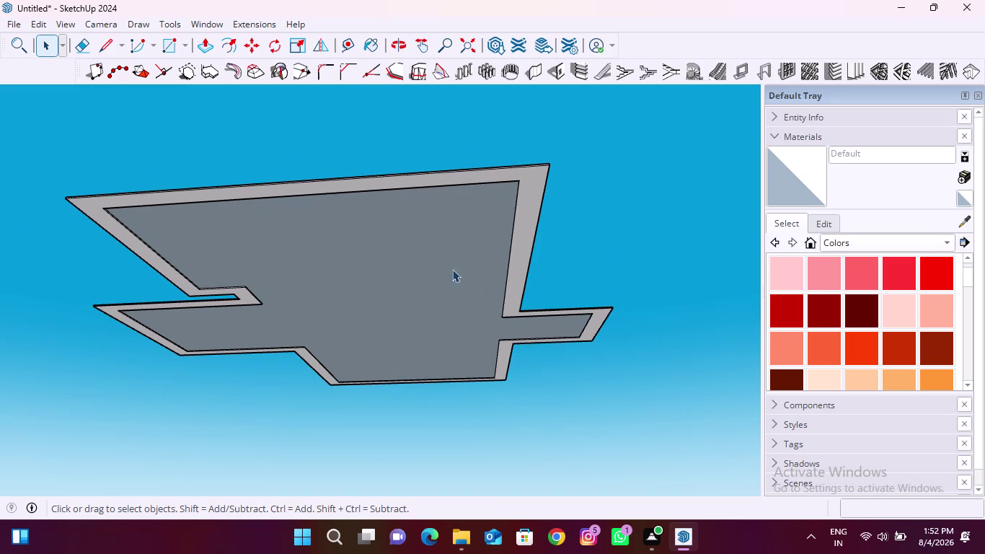
End the Push/Pull and orbit until the walled slab's top is seen from above.
middle_drag(443, 254, 465, 279)
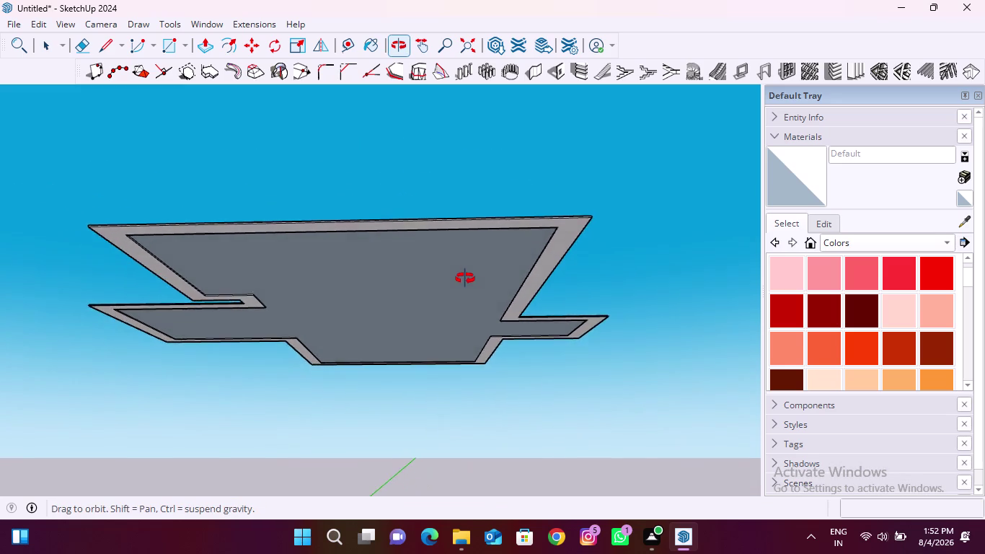
middle_drag(465, 279, 444, 422)
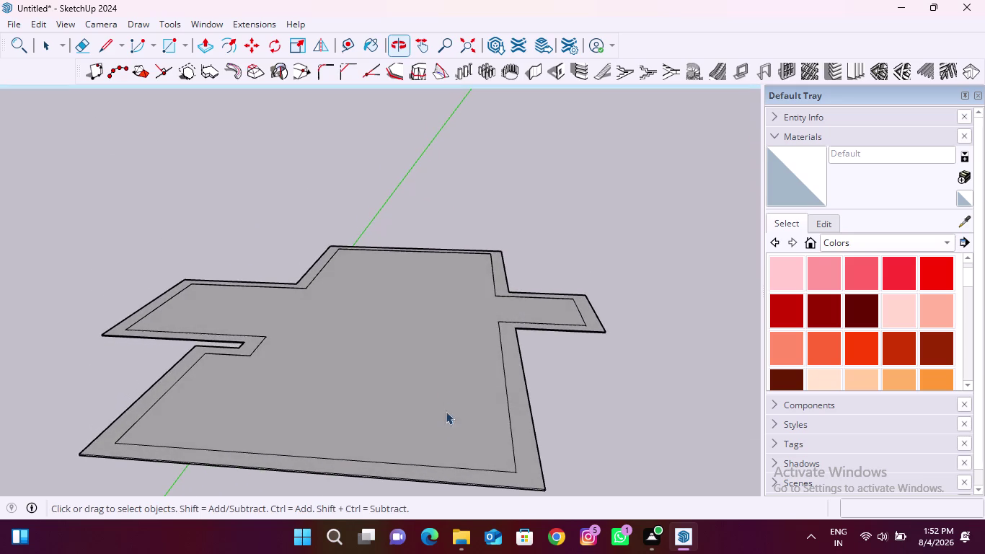
scroll(down, 3)
scroll(up, 3)
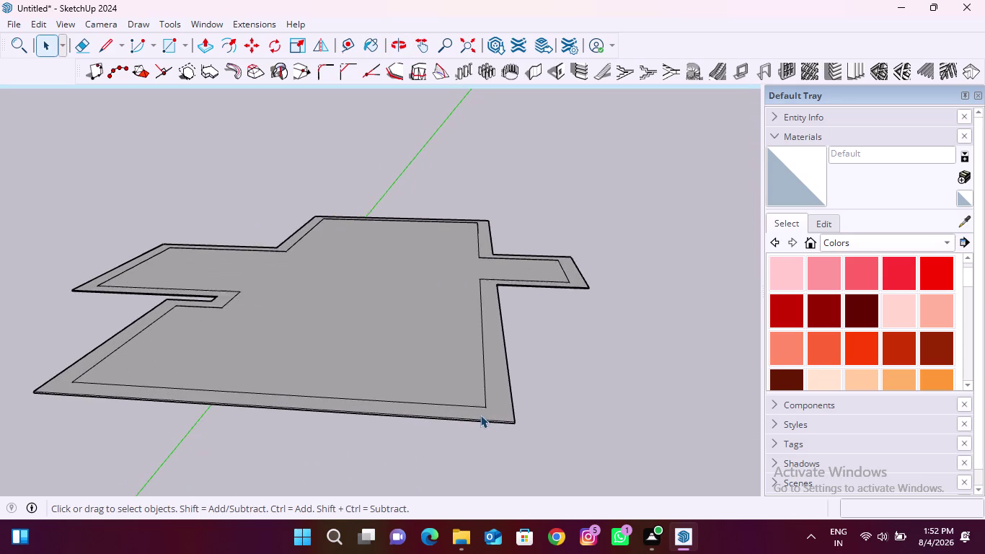
scroll(up, 3)
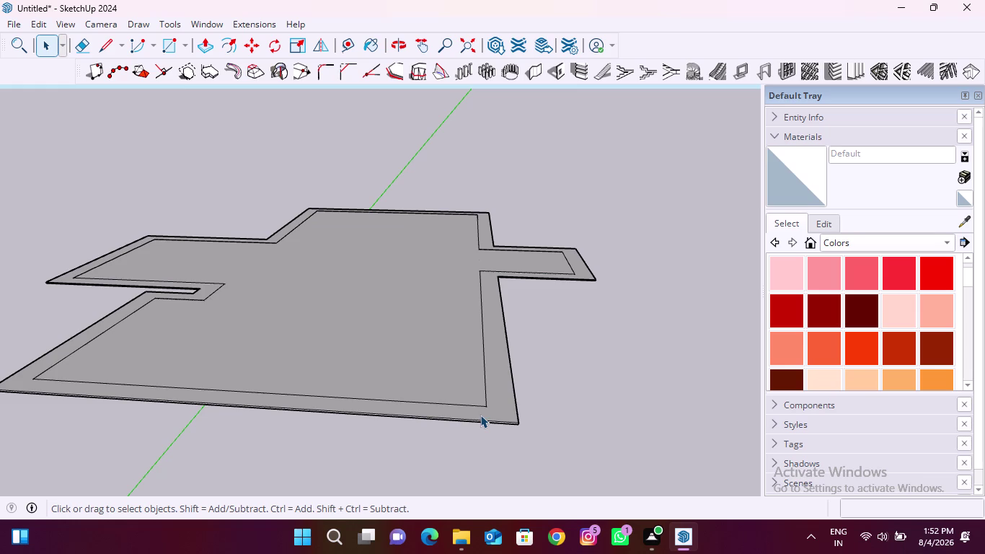
Check the slab from below and above, then delete its inner floor face.
middle_drag(475, 437, 493, 336)
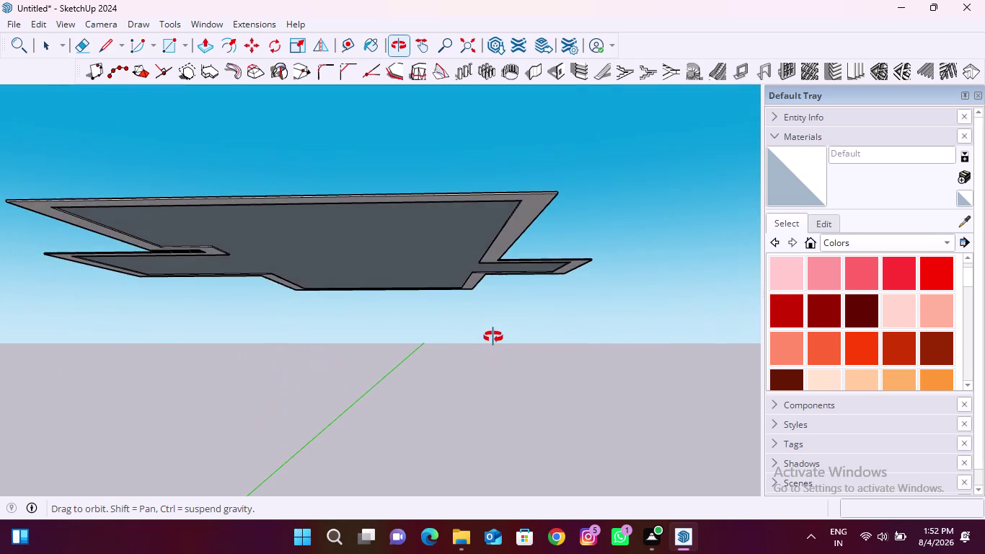
middle_drag(494, 337, 481, 455)
click(423, 369)
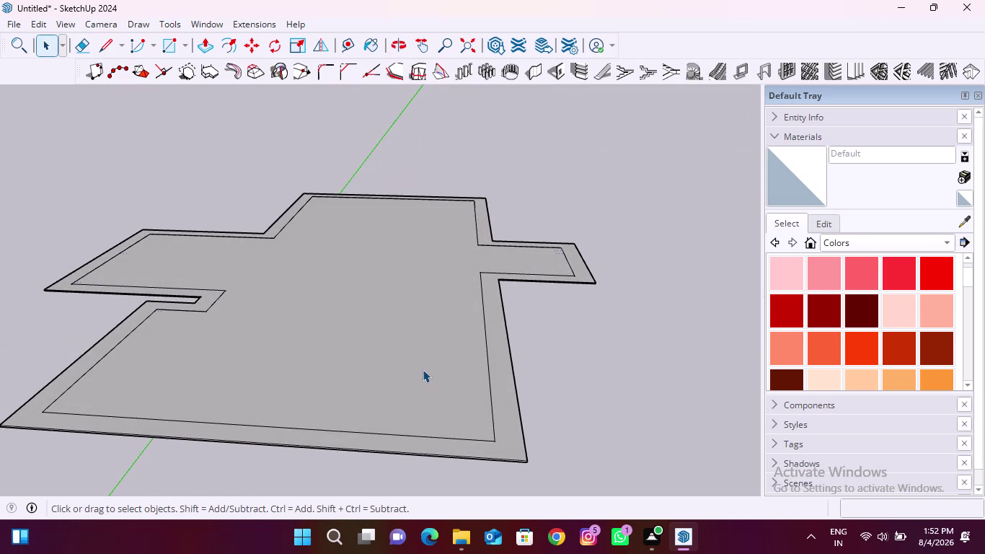
key(Delete)
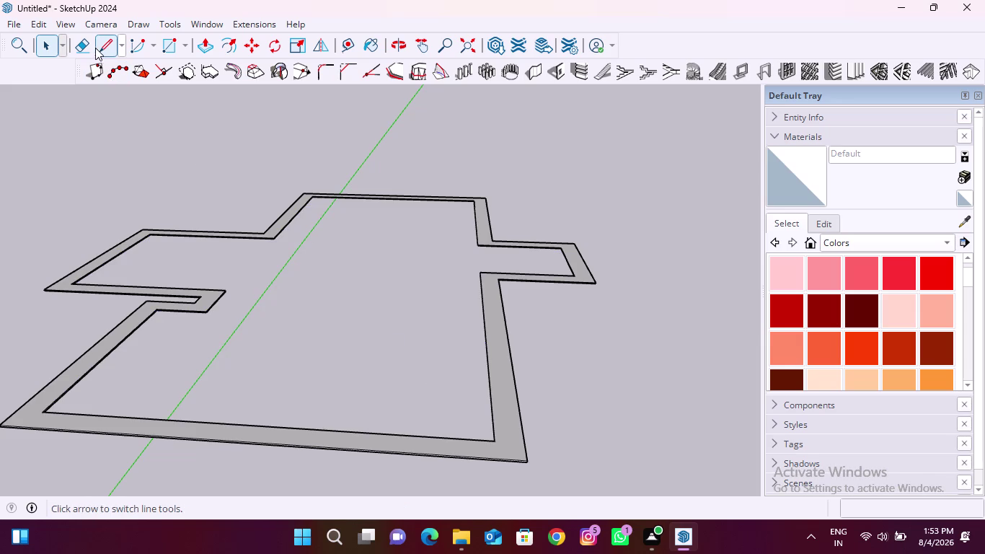
click(54, 48)
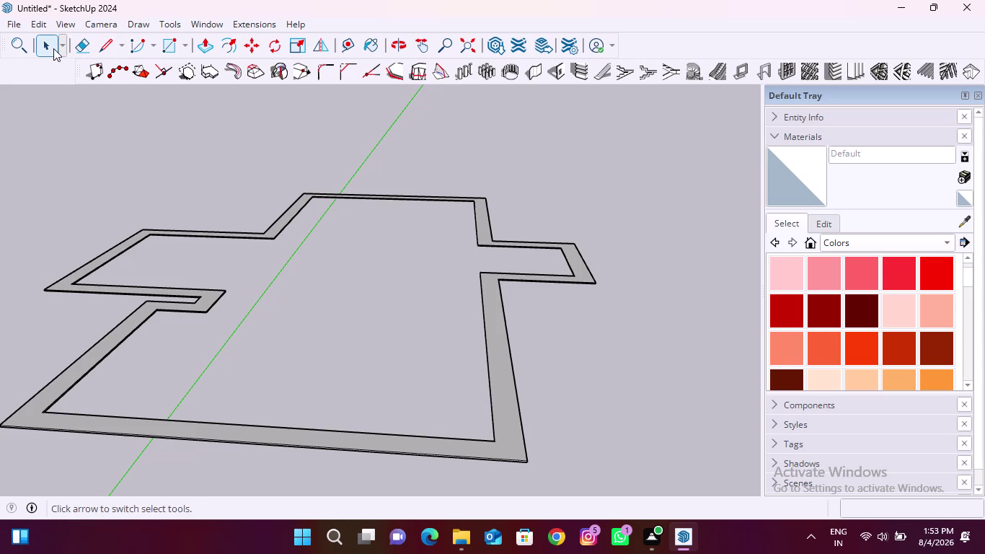
Select the left wall's inner edge and the adjacent inner and vertical edges.
click(110, 260)
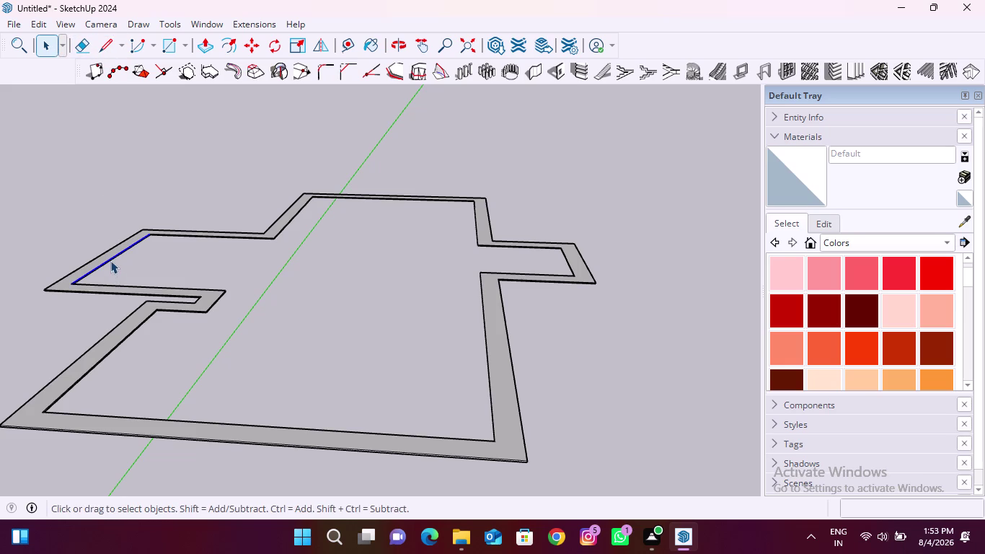
scroll(up, 3)
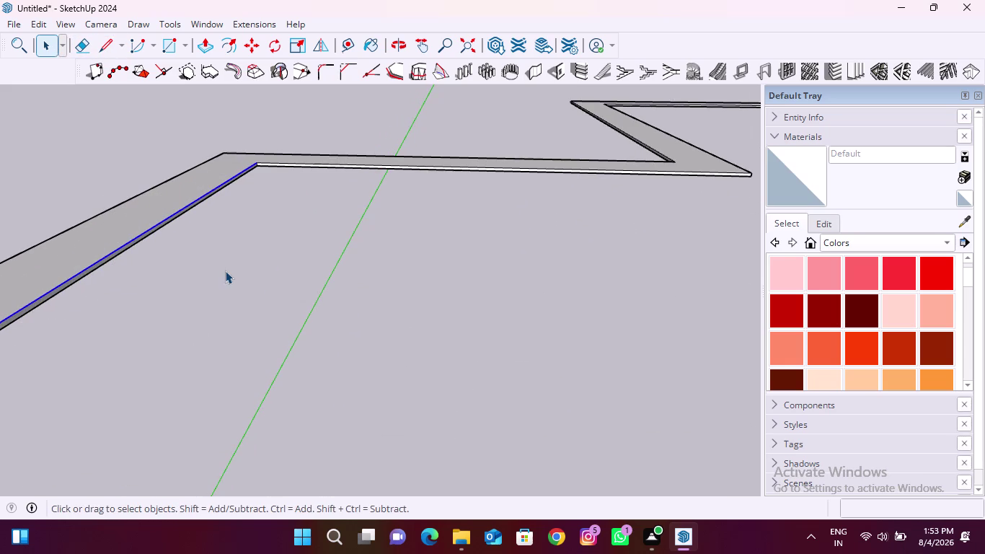
click(293, 163)
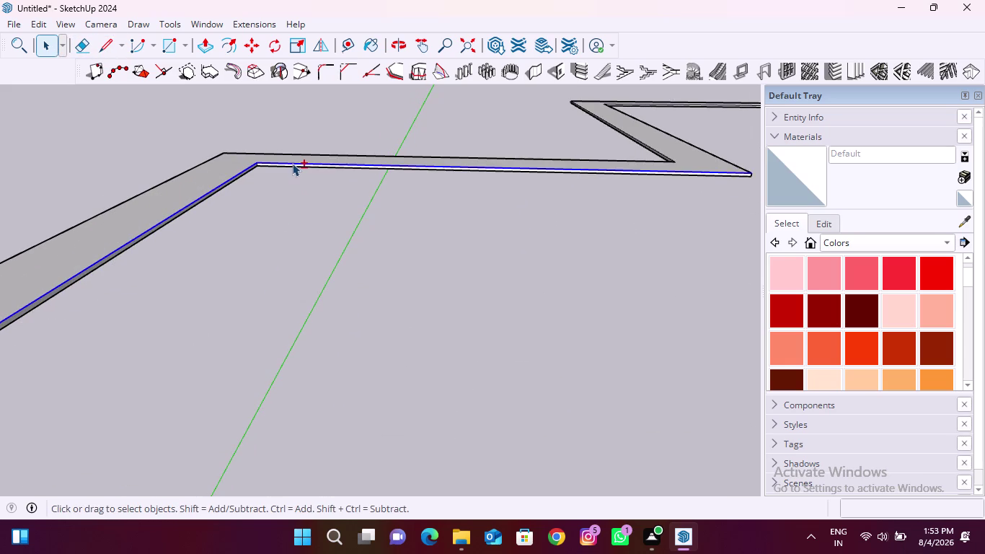
scroll(down, 3)
scroll(up, 3)
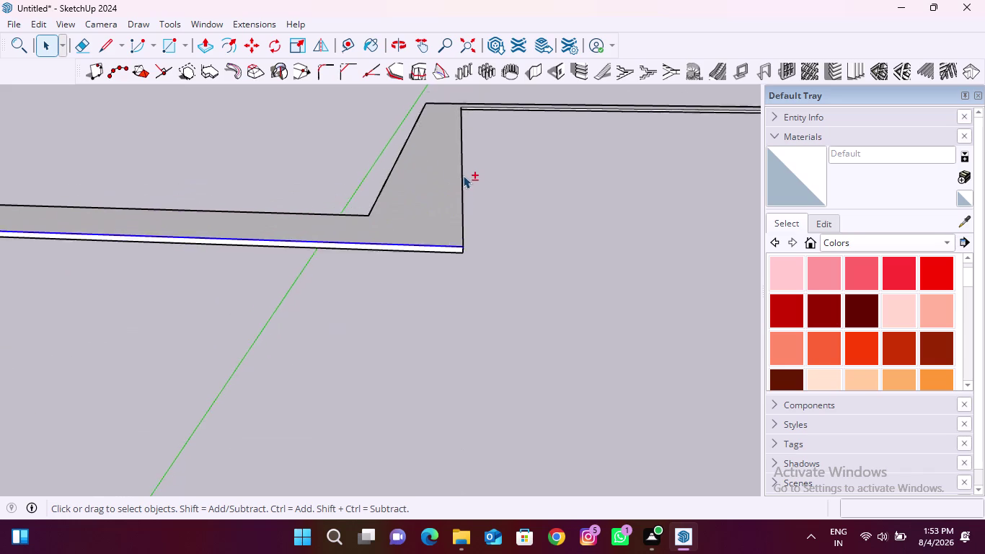
scroll(up, 3)
click(461, 193)
scroll(down, 3)
middle_drag(465, 254, 256, 212)
scroll(down, 3)
scroll(up, 3)
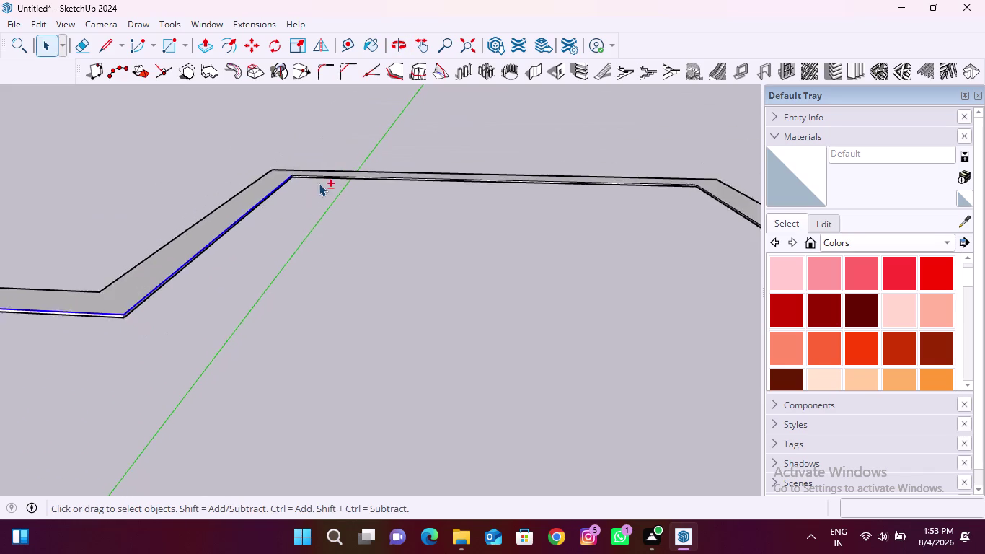
scroll(up, 3)
click(320, 168)
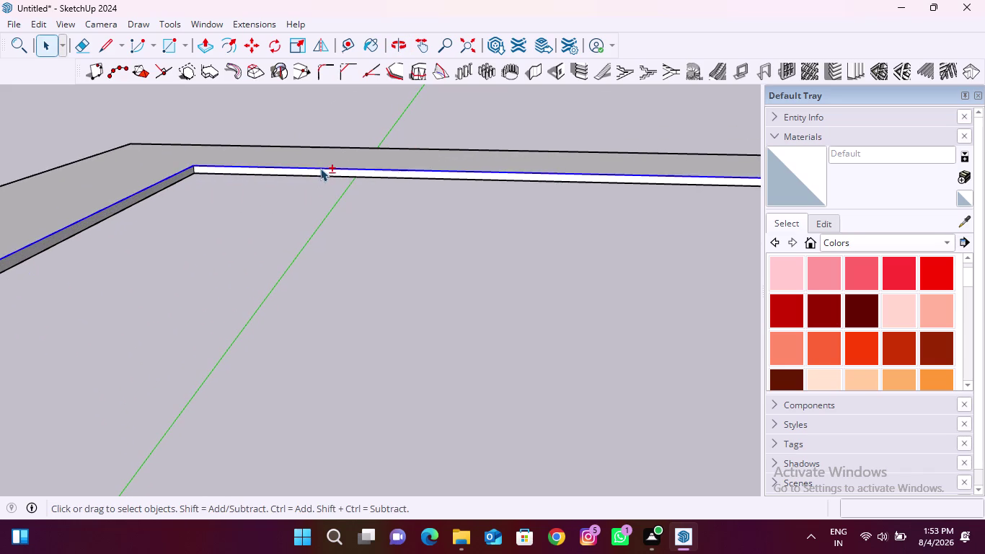
scroll(down, 3)
scroll(up, 3)
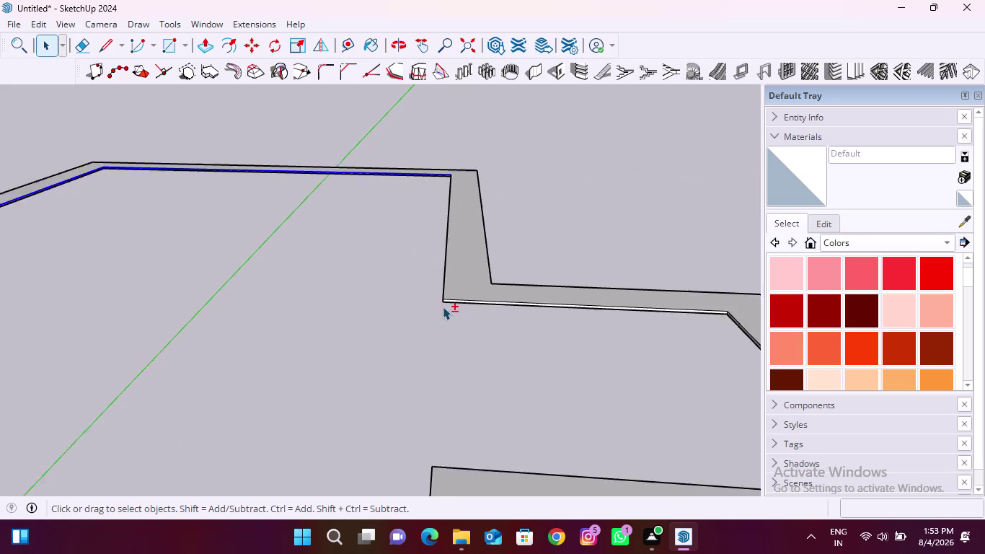
scroll(up, 3)
scroll(down, 3)
Add the ledge corner's top, diagonal and inner edges to the selection.
middle_drag(491, 267, 584, 263)
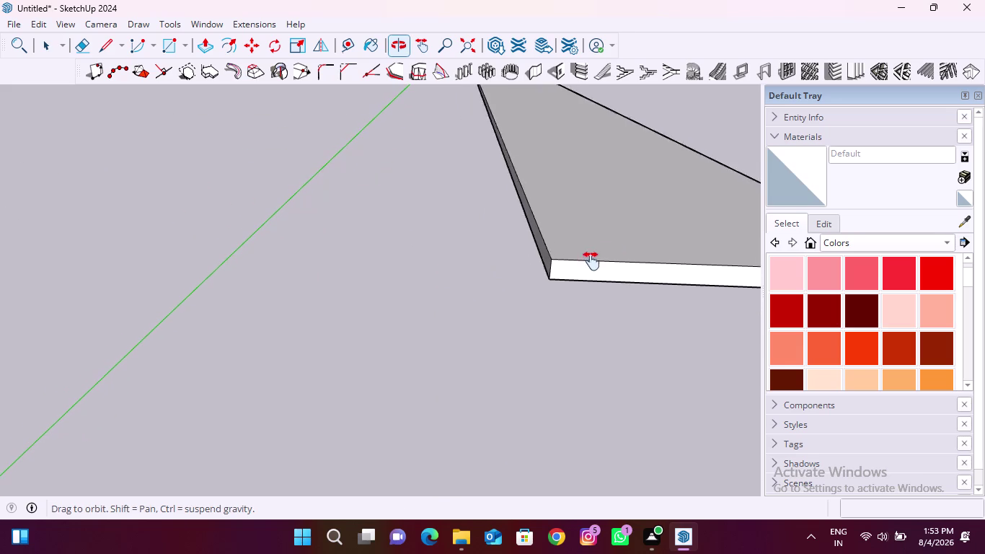
middle_drag(584, 262, 613, 259)
click(611, 256)
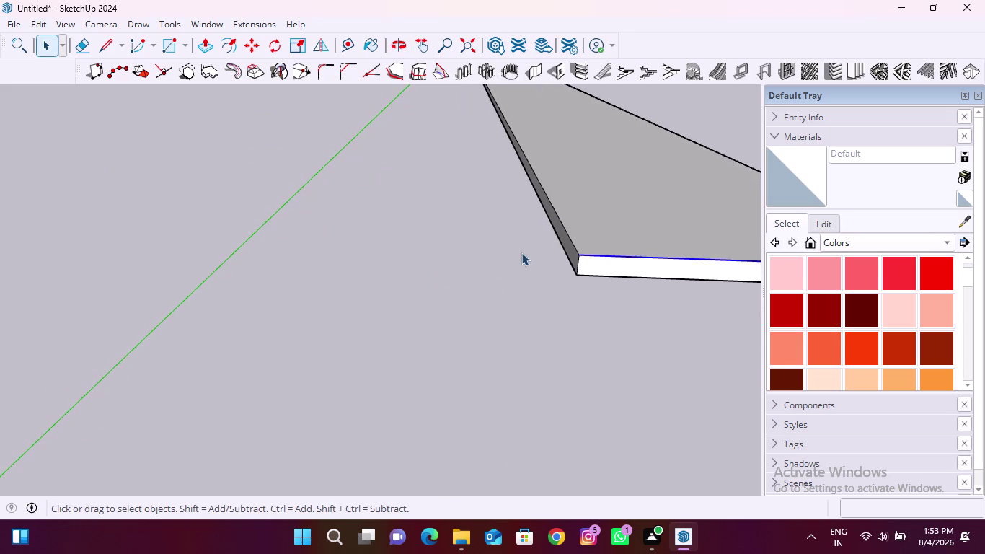
middle_drag(522, 252, 580, 259)
click(555, 236)
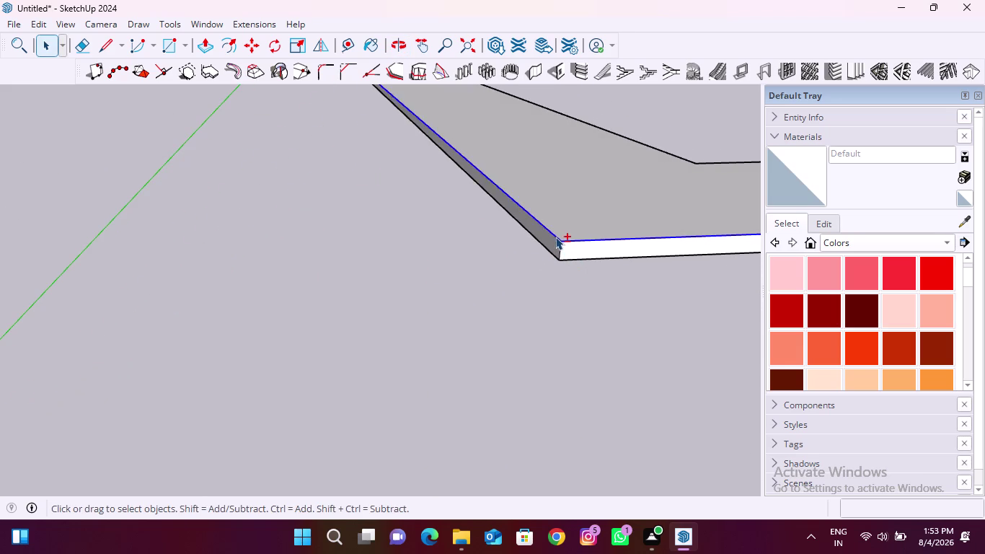
scroll(down, 3)
scroll(up, 3)
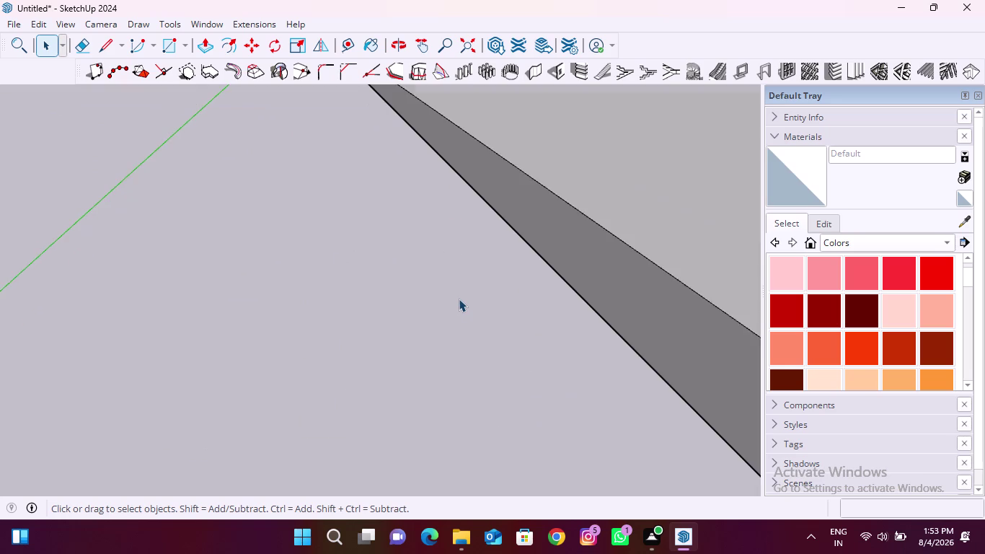
scroll(down, 3)
click(482, 291)
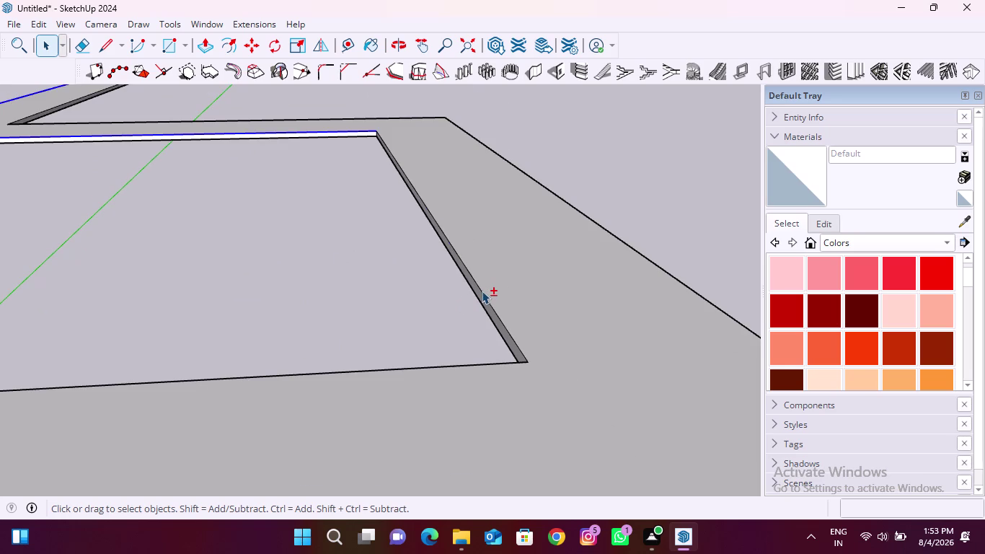
click(510, 362)
scroll(down, 3)
scroll(up, 3)
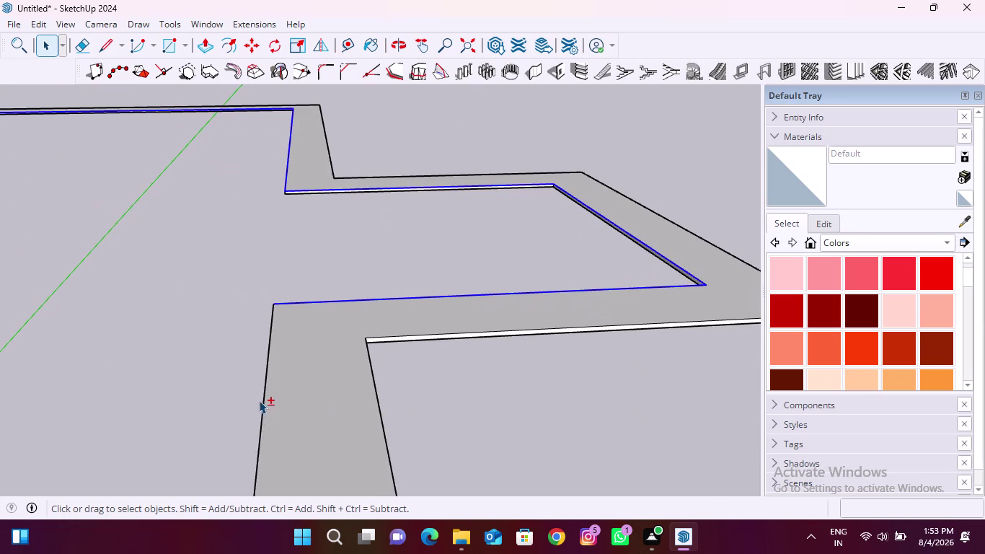
middle_drag(259, 400, 266, 396)
middle_drag(302, 390, 555, 356)
scroll(up, 3)
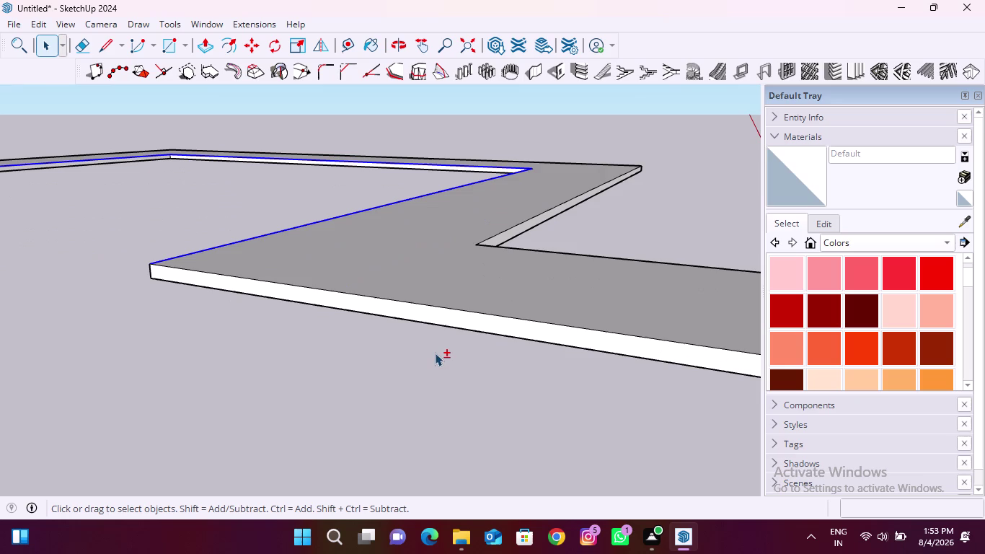
click(463, 310)
scroll(down, 3)
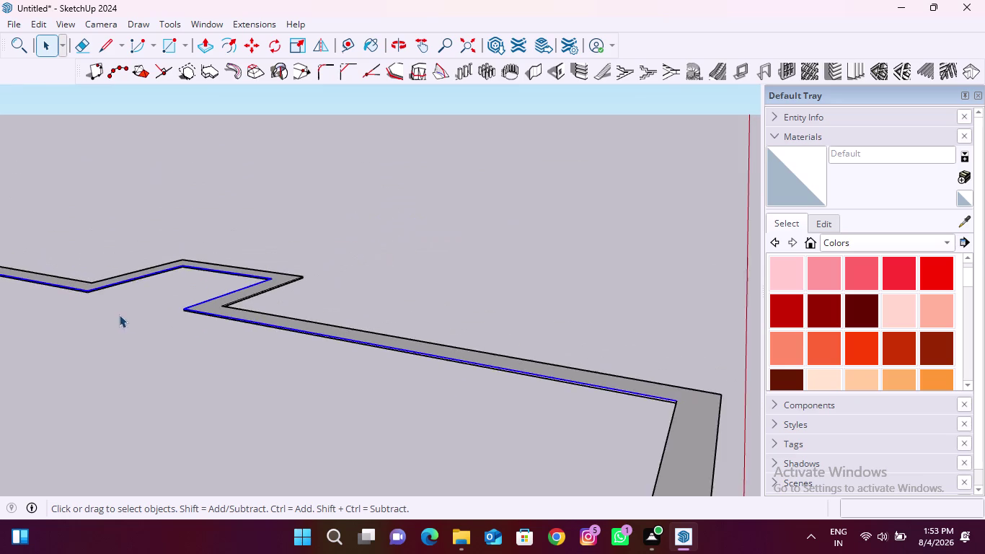
scroll(down, 3)
scroll(up, 3)
Add the far corner's inner edge and the long inner edge to the selection.
middle_click(382, 406)
middle_drag(382, 406, 469, 400)
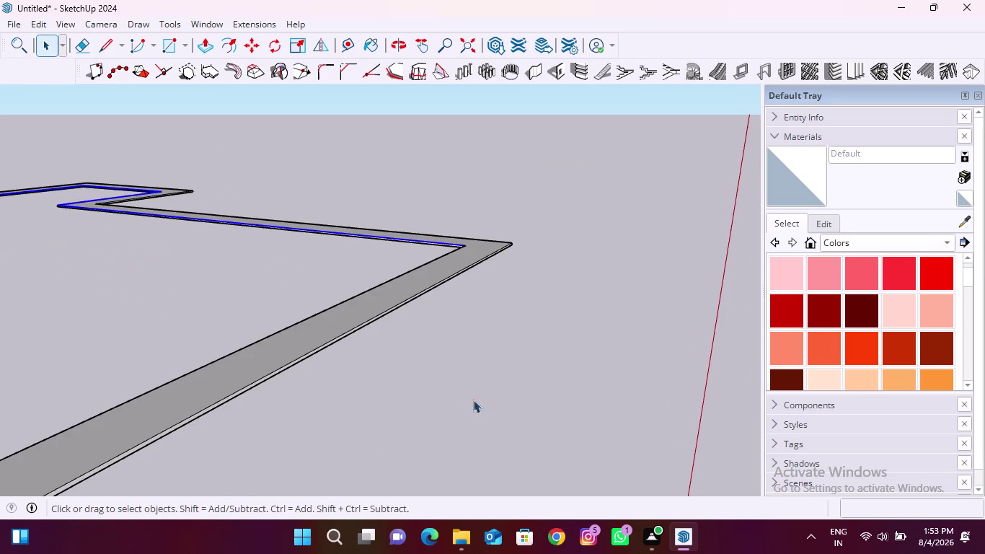
middle_drag(468, 400, 558, 395)
middle_drag(305, 357, 634, 363)
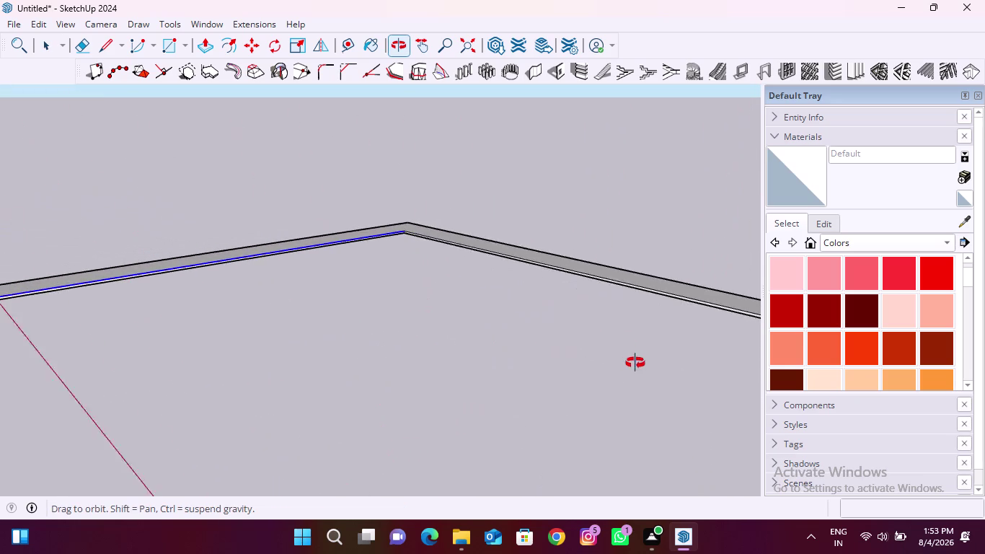
middle_drag(634, 362, 638, 362)
scroll(up, 3)
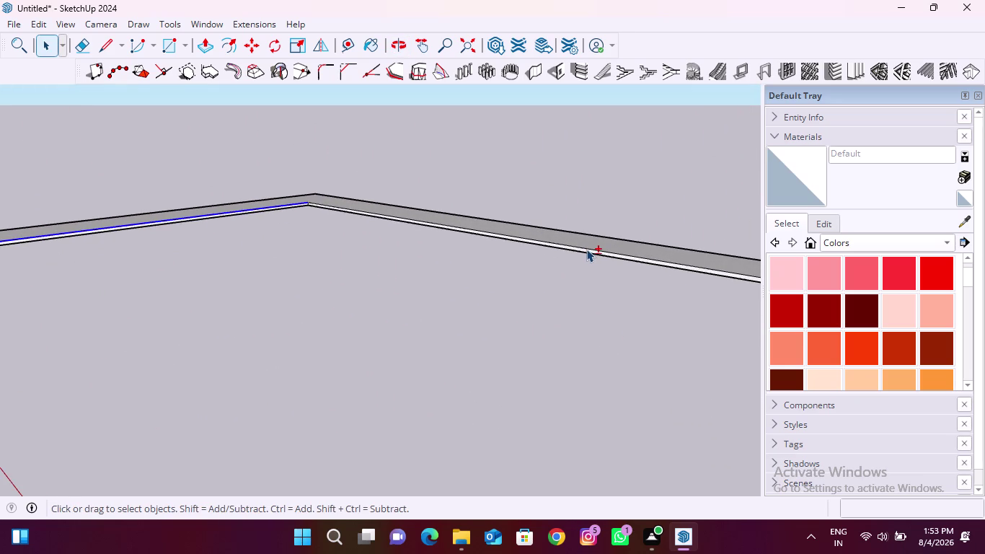
click(587, 248)
scroll(down, 3)
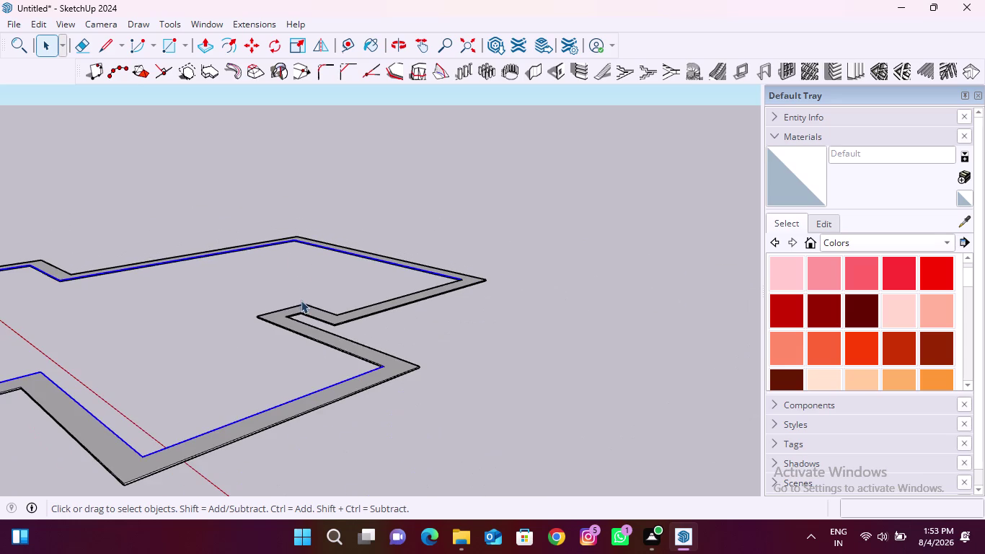
scroll(up, 3)
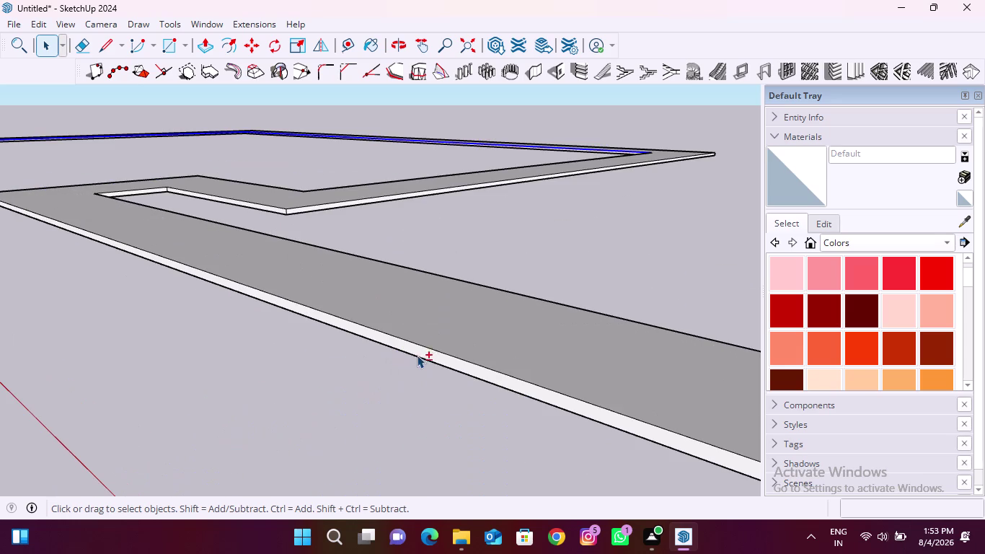
click(434, 349)
scroll(down, 3)
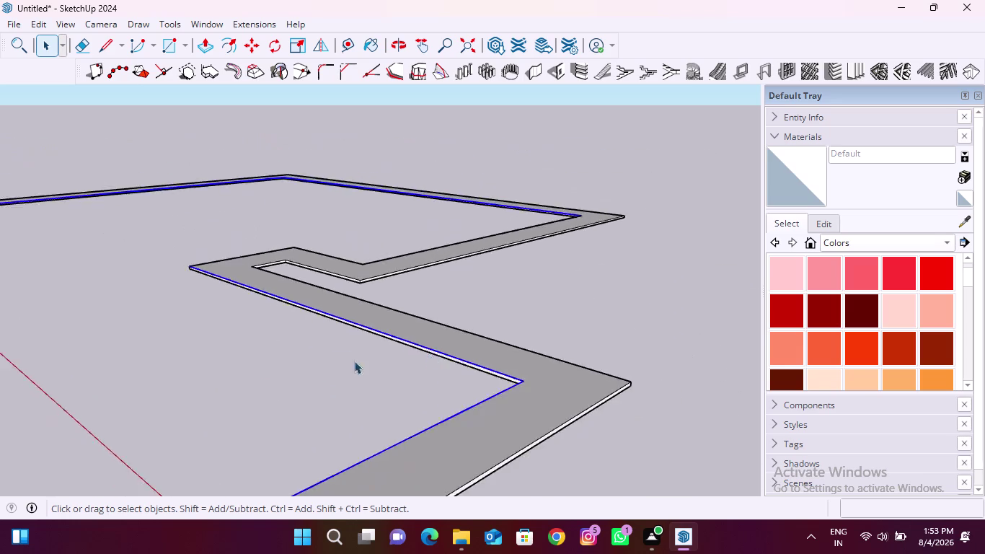
scroll(down, 3)
Orbit along the wall slab to review the whole floor outline, clicking further edges.
middle_drag(159, 348, 662, 370)
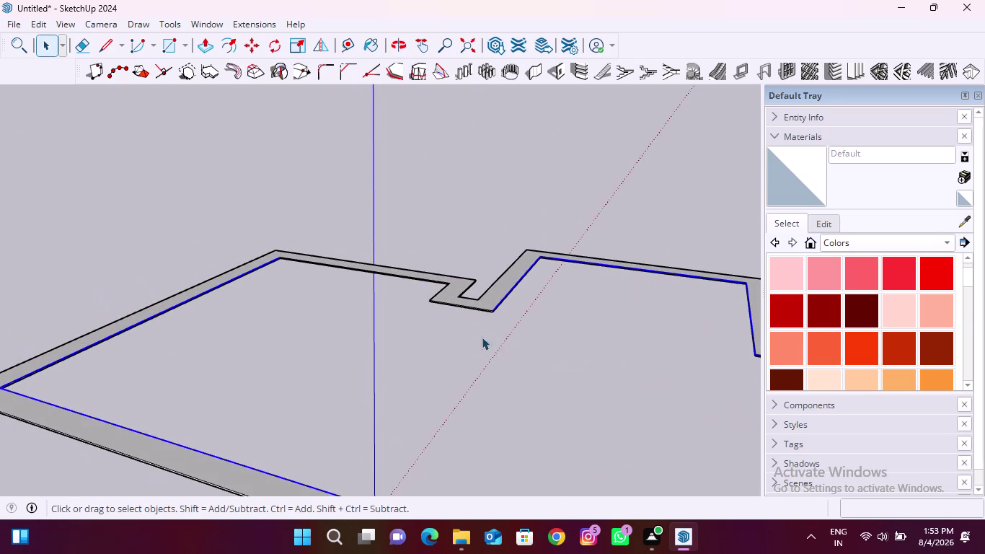
scroll(up, 3)
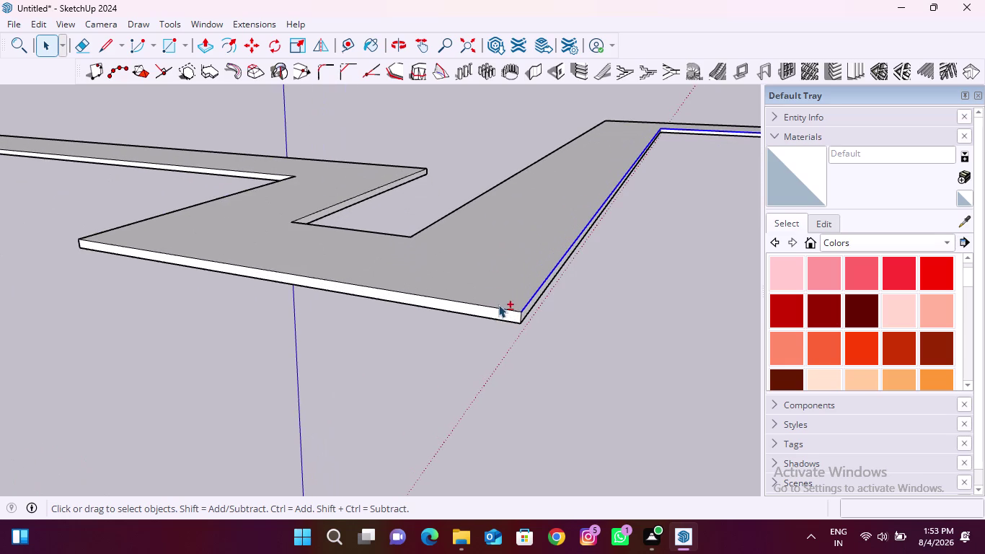
click(497, 308)
scroll(down, 3)
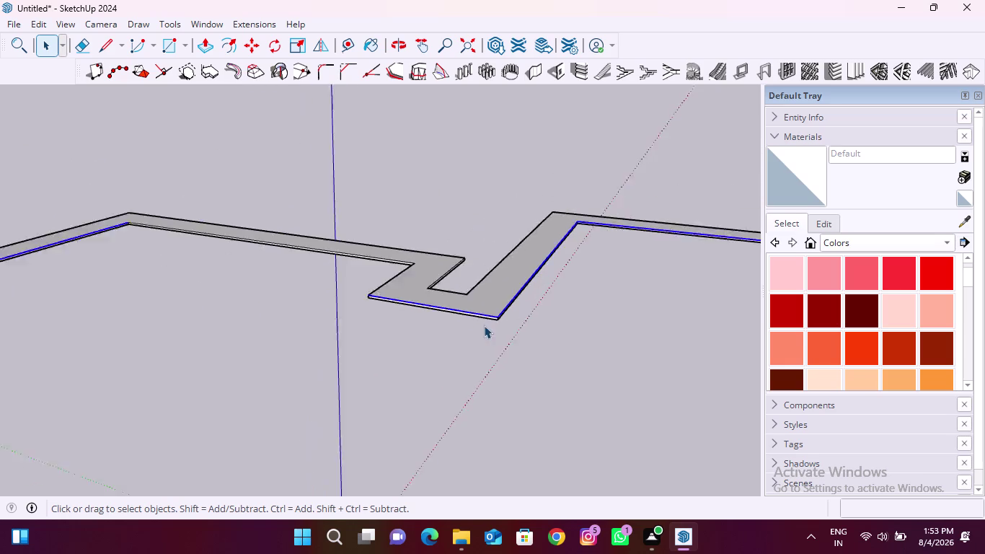
scroll(down, 3)
scroll(up, 3)
scroll(up, 3)
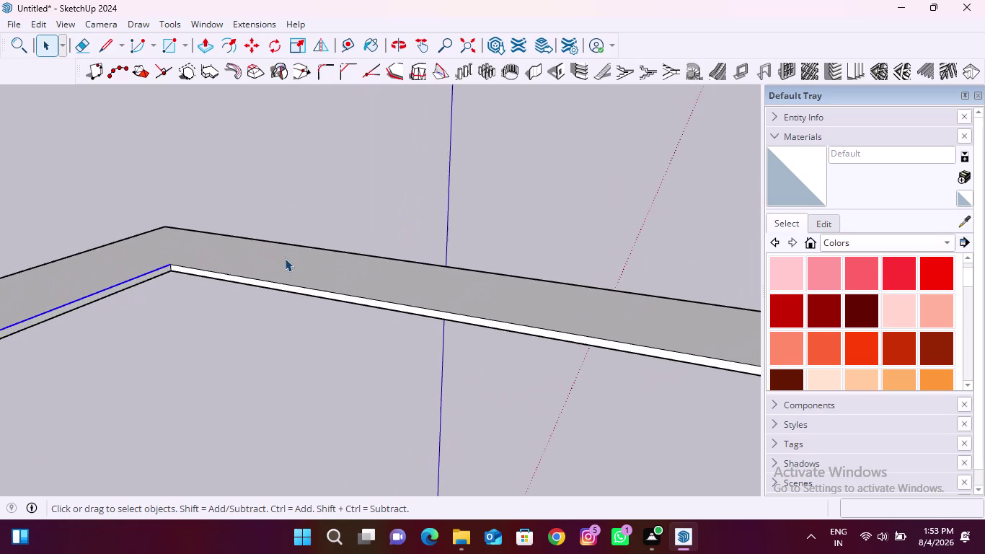
scroll(up, 3)
click(275, 285)
scroll(down, 3)
middle_drag(282, 354, 665, 350)
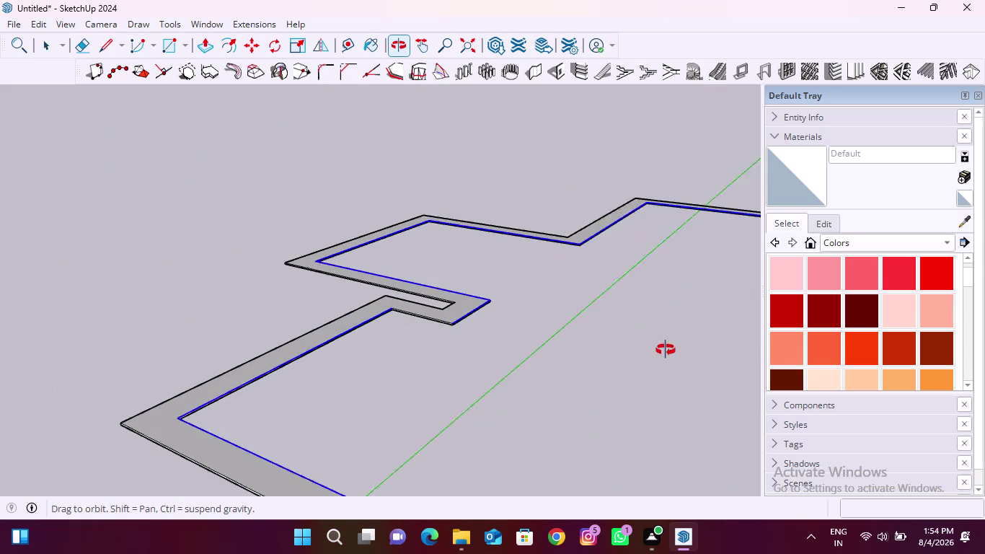
middle_drag(664, 350, 669, 348)
scroll(up, 3)
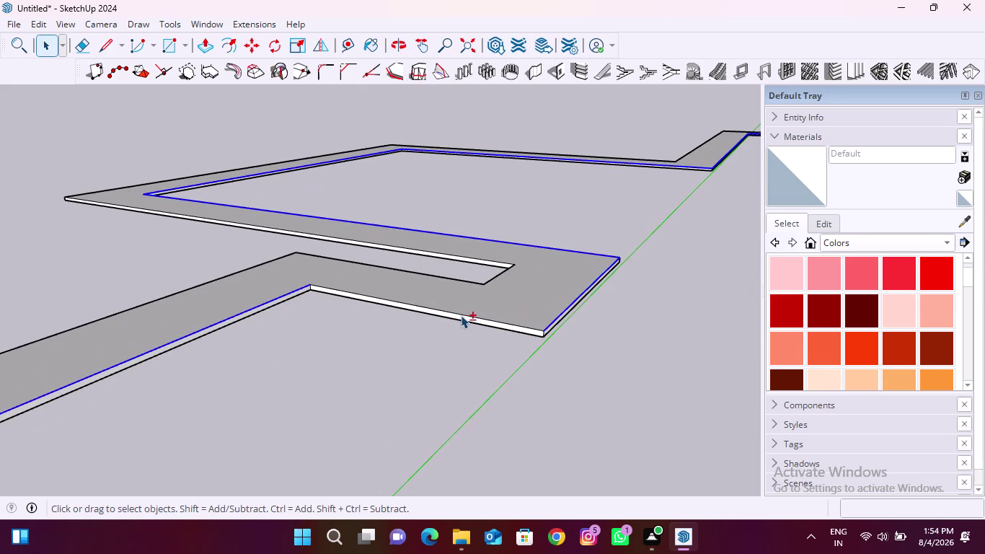
click(465, 315)
scroll(down, 3)
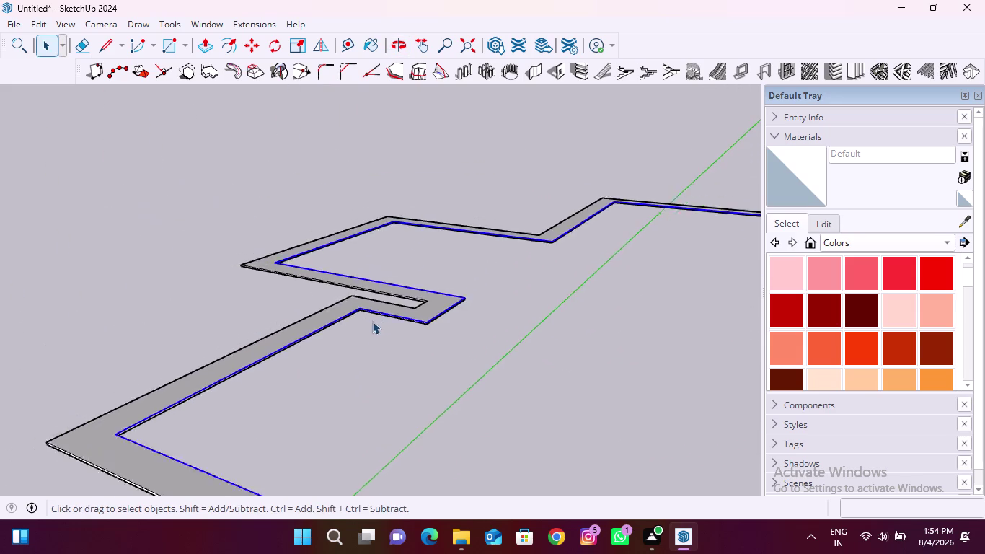
scroll(down, 3)
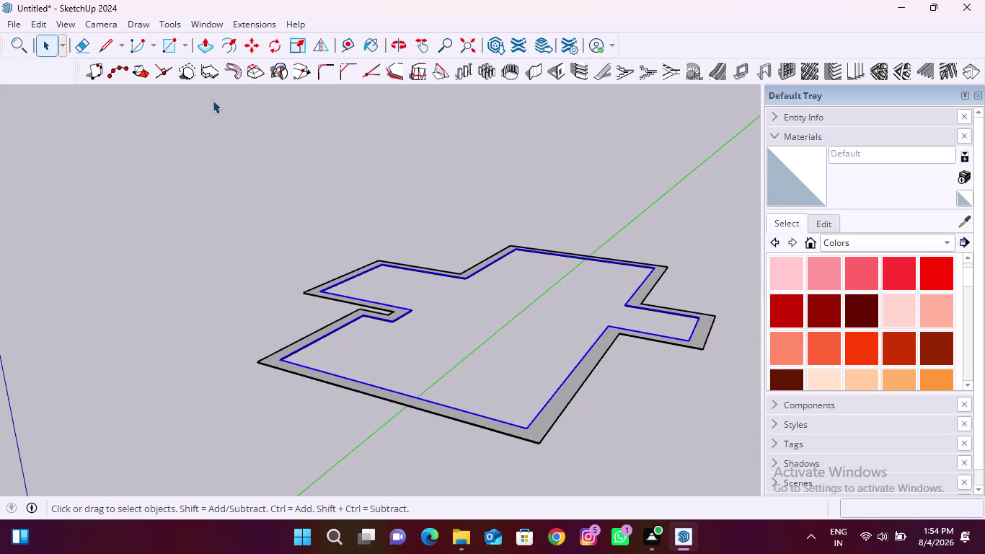
click(231, 54)
scroll(up, 3)
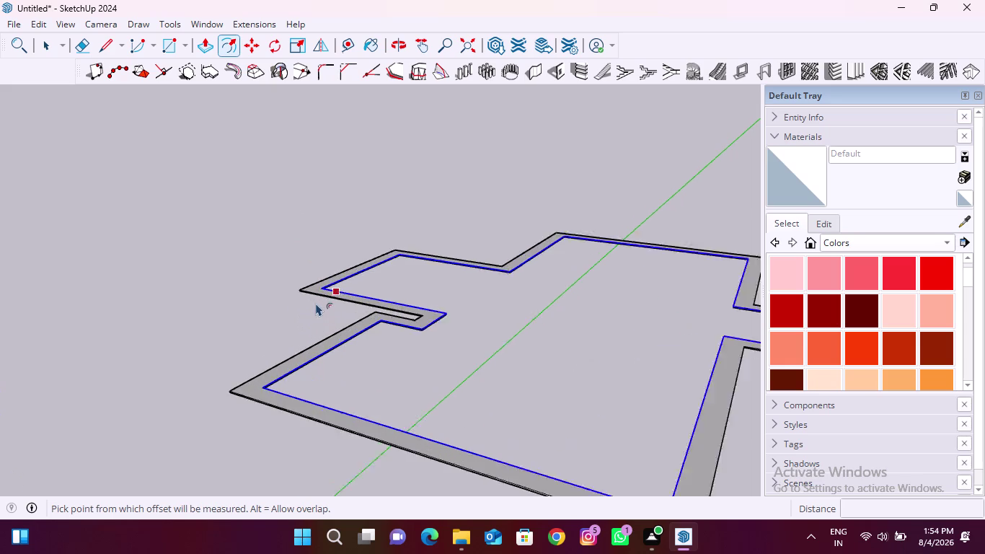
scroll(up, 3)
scroll(up, 3)
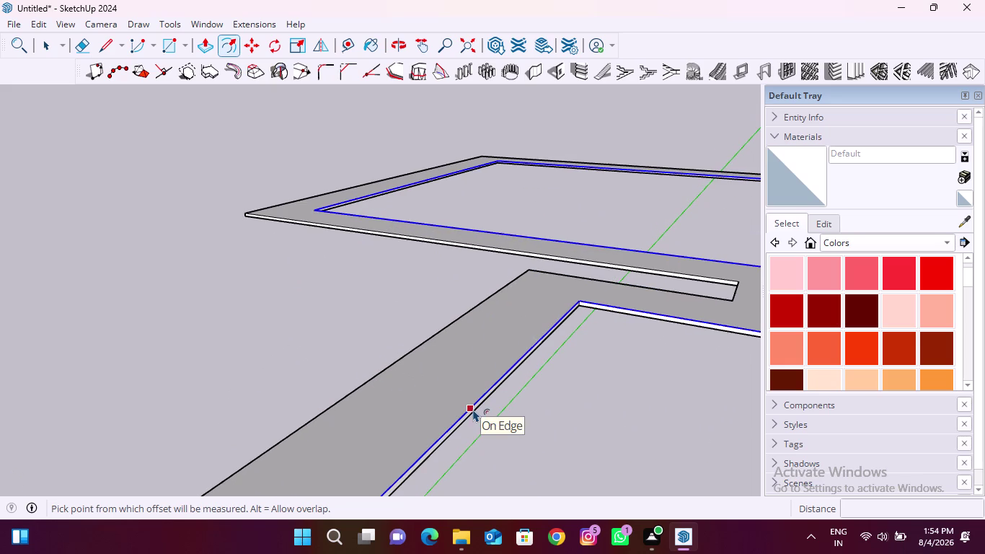
click(473, 409)
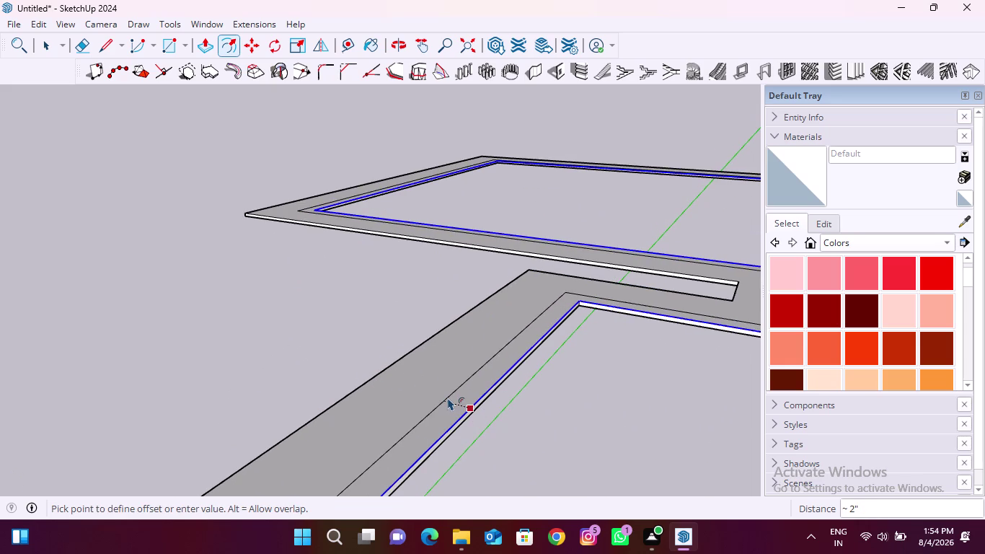
key(End)
key(Delete)
key(Clear)
key(shift+quotedbl)
key(Return)
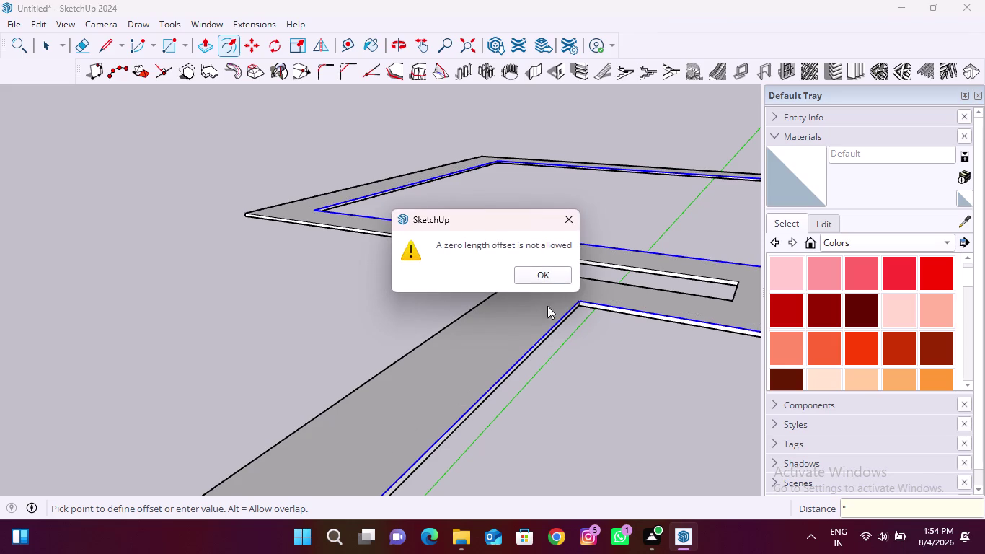
click(550, 277)
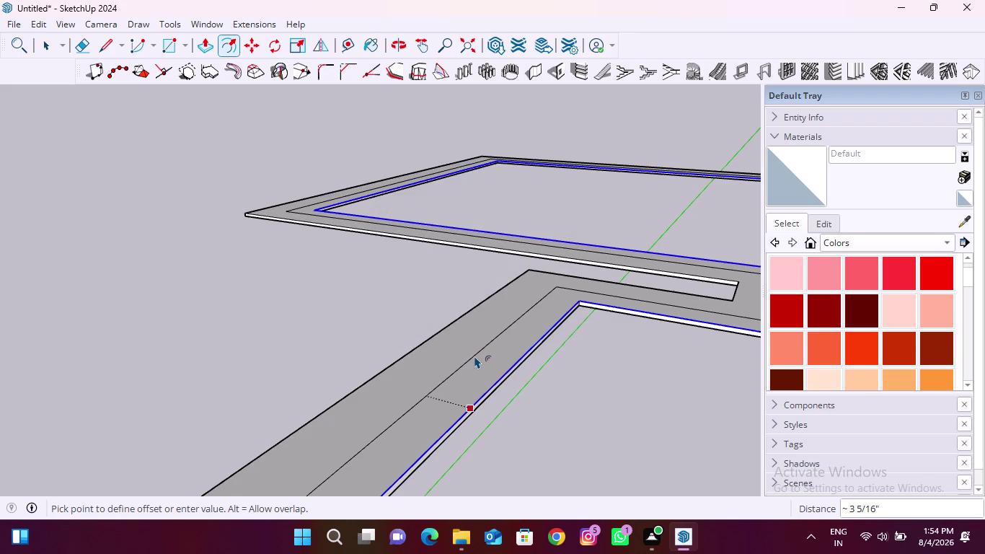
key(End)
key(Delete)
key(Clear)
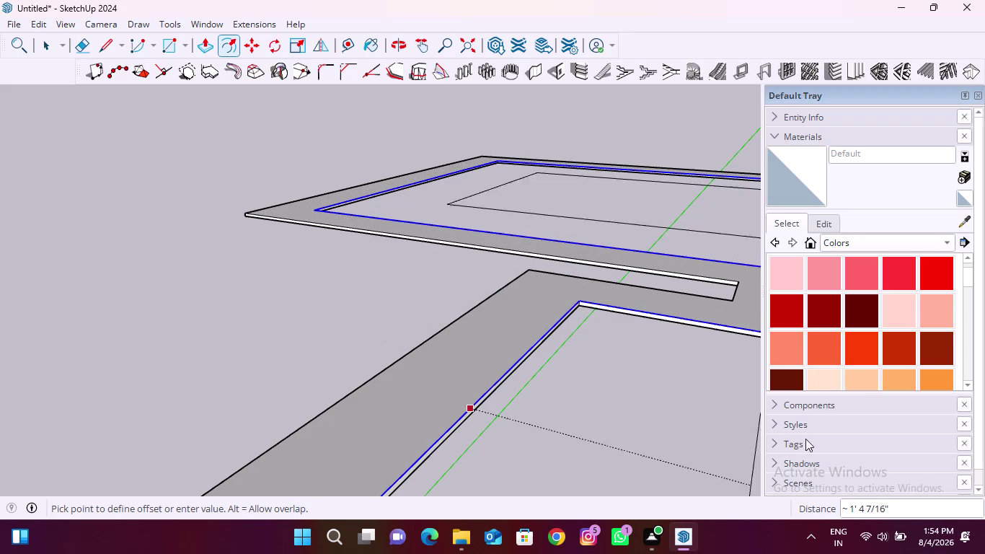
click(892, 506)
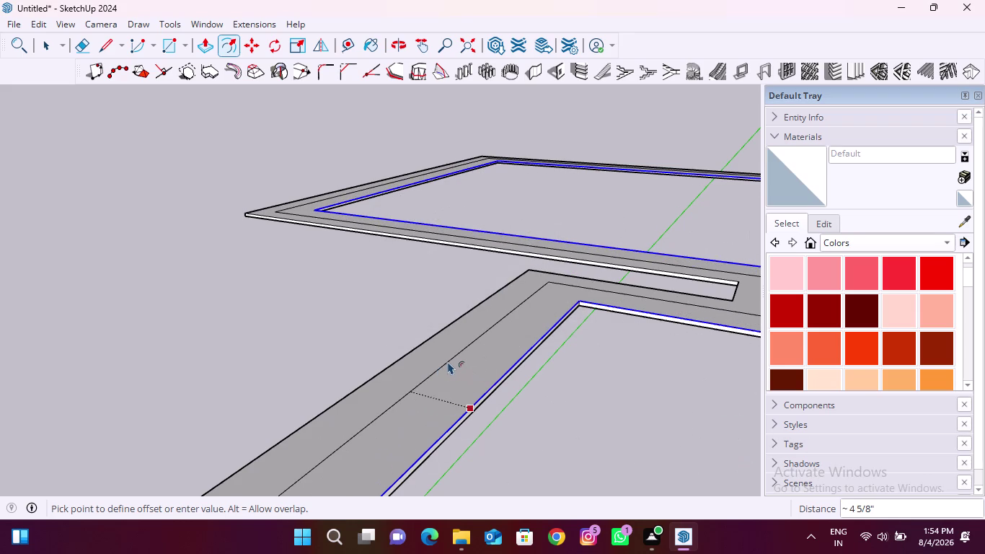
key(End)
key(Delete)
key(Clear)
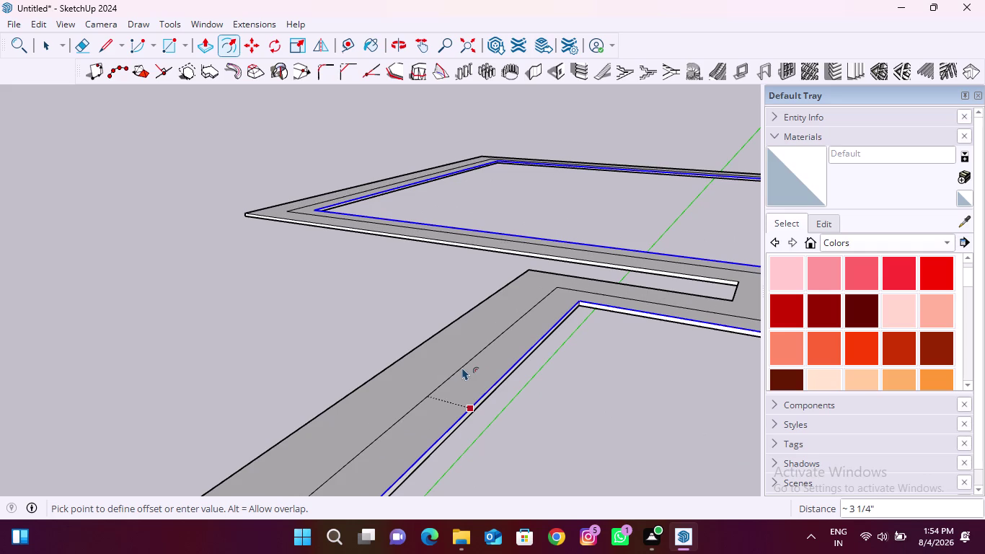
key(End)
key(Escape)
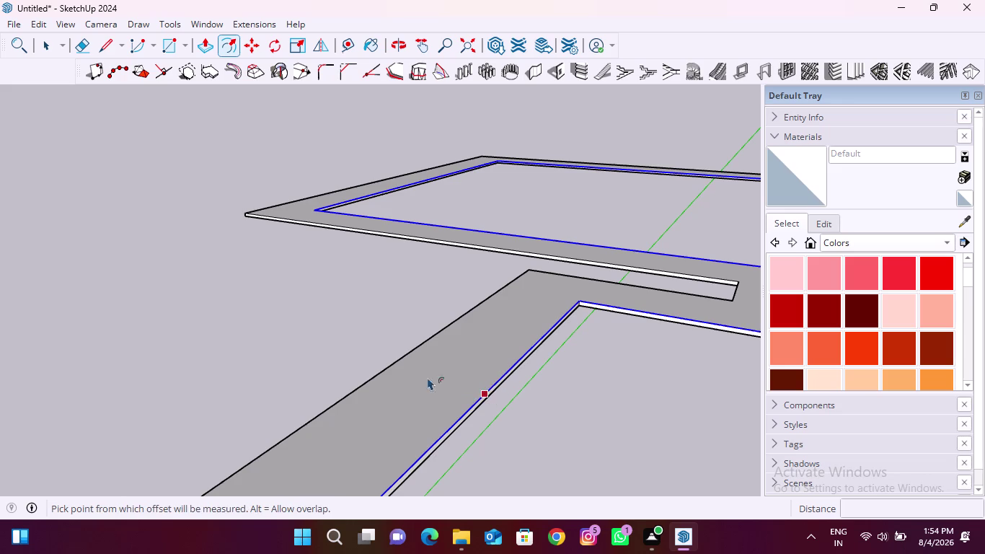
scroll(down, 3)
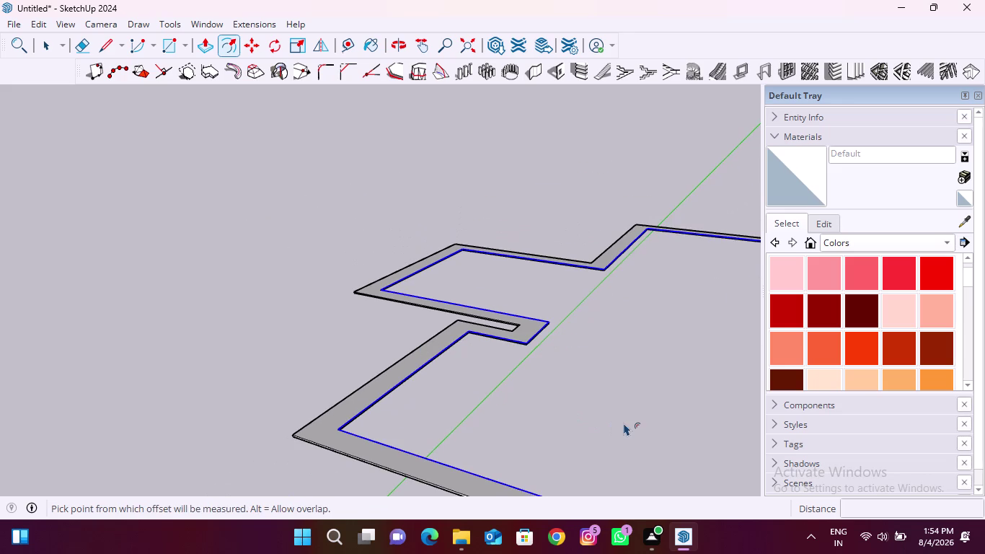
key(Escape)
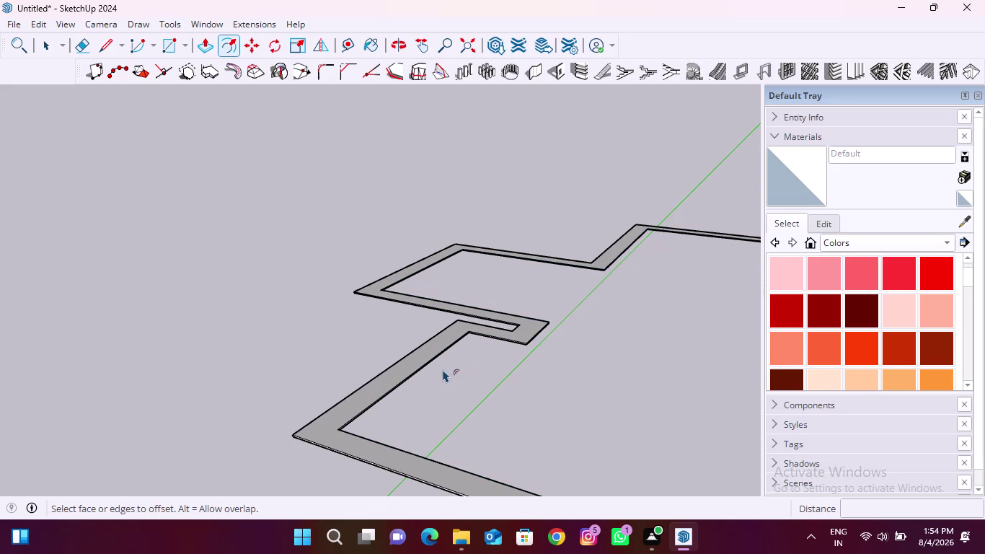
scroll(up, 3)
scroll(up, 3)
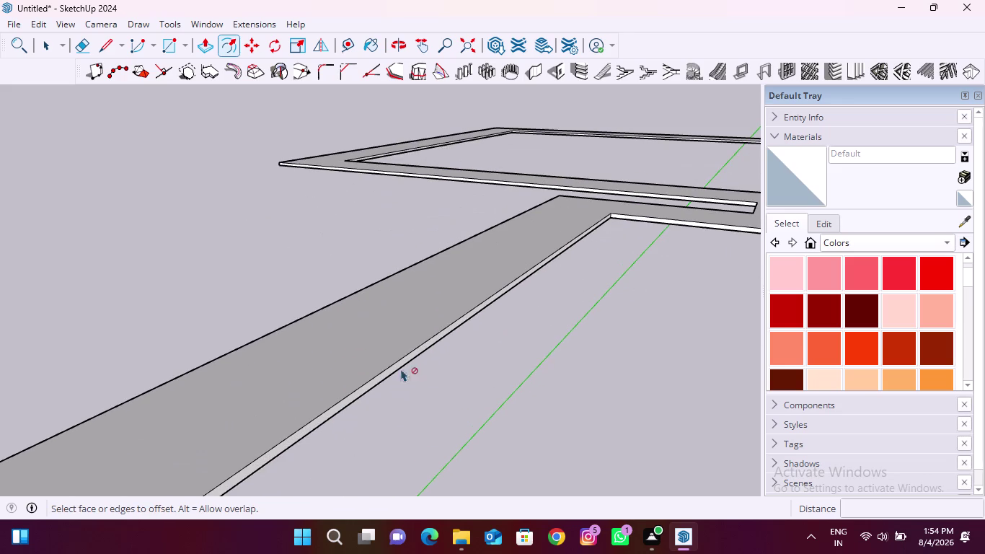
scroll(up, 3)
click(395, 366)
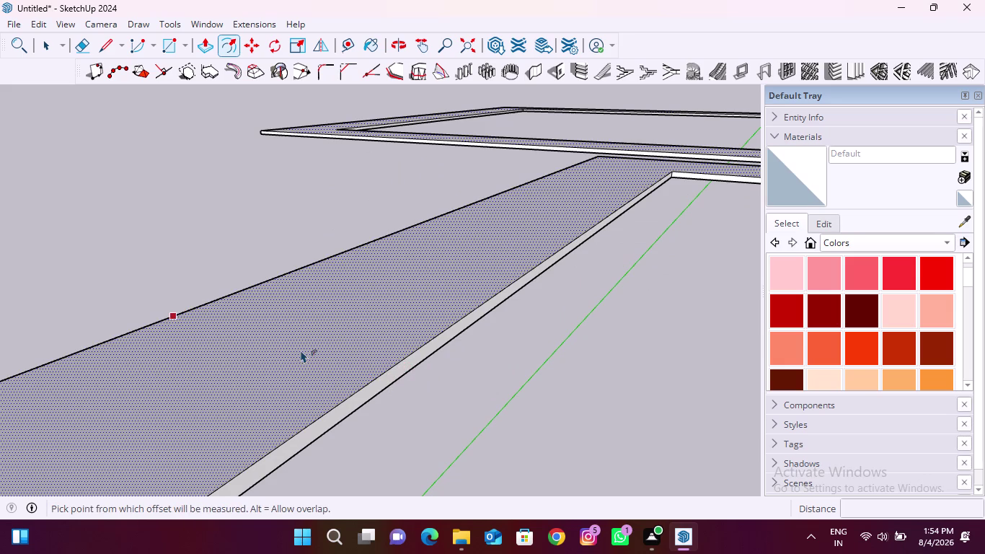
click(255, 338)
scroll(down, 3)
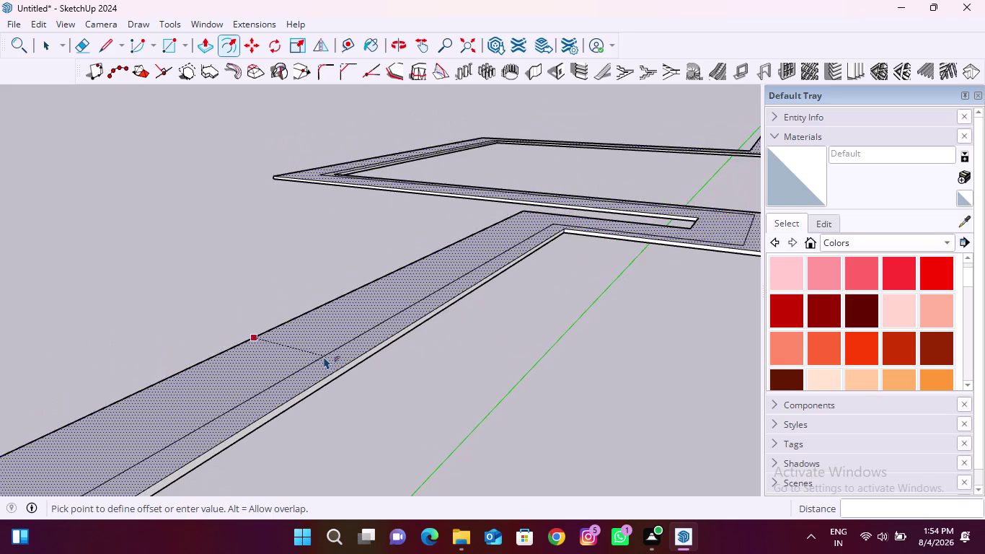
scroll(down, 3)
scroll(down, 3)
scroll(up, 3)
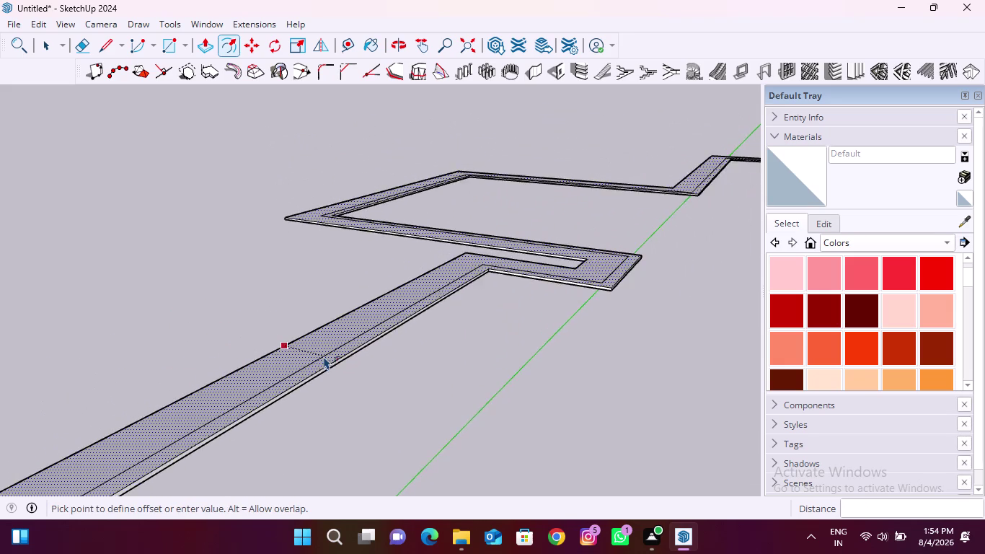
scroll(up, 3)
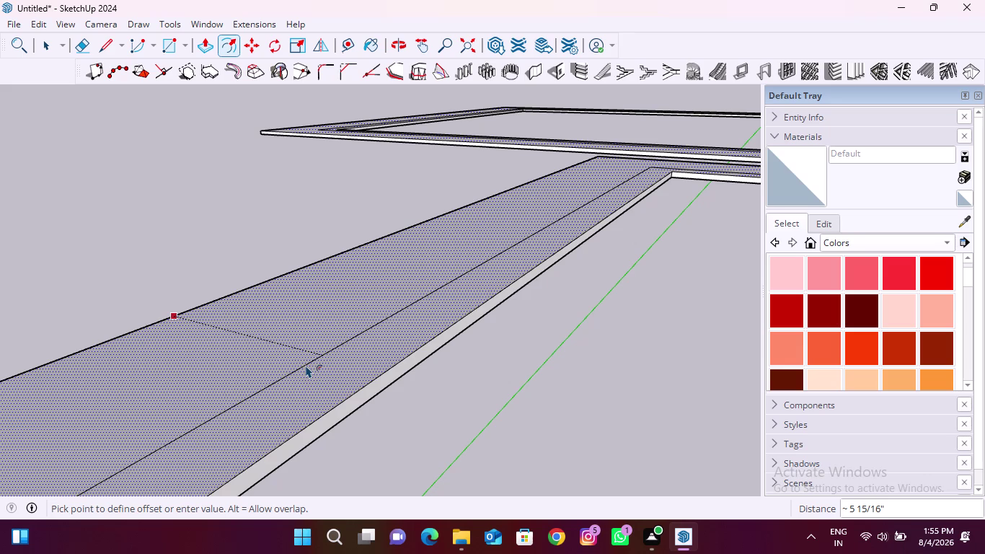
key(Right)
key(Delete)
key(Clear)
key(shift+quotedbl)
key(Return)
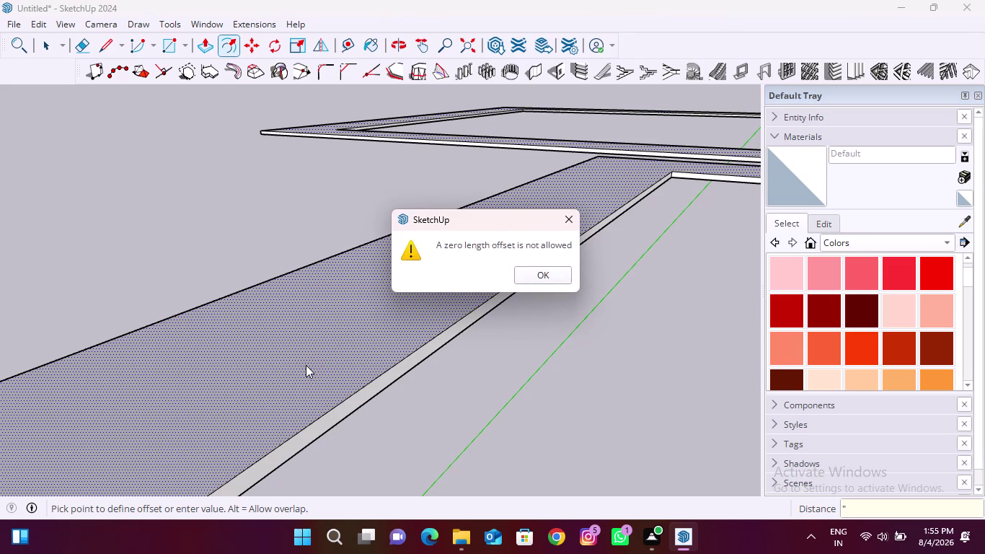
click(566, 222)
scroll(down, 3)
scroll(down, 3)
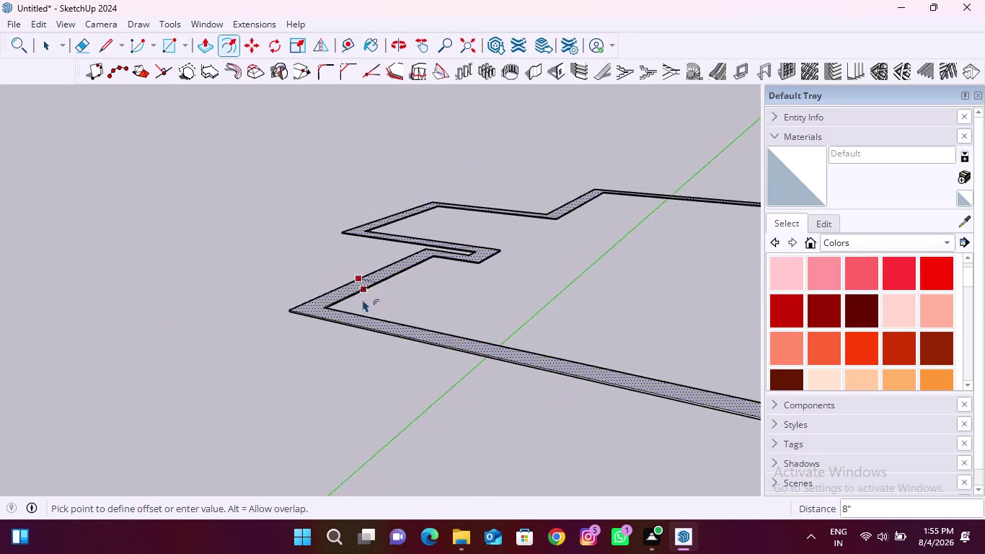
scroll(down, 3)
key(Escape)
middle_drag(427, 396, 519, 237)
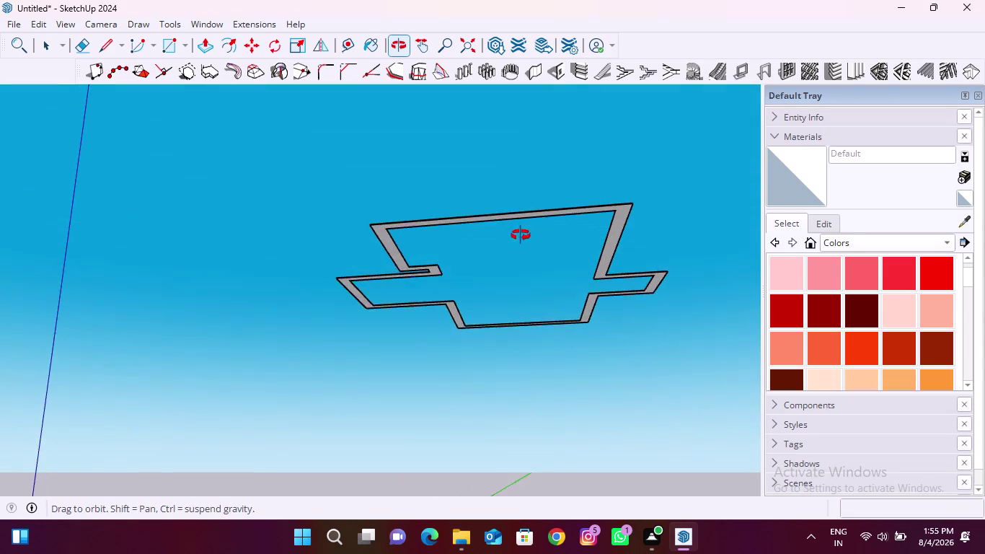
middle_drag(519, 237, 521, 233)
scroll(up, 3)
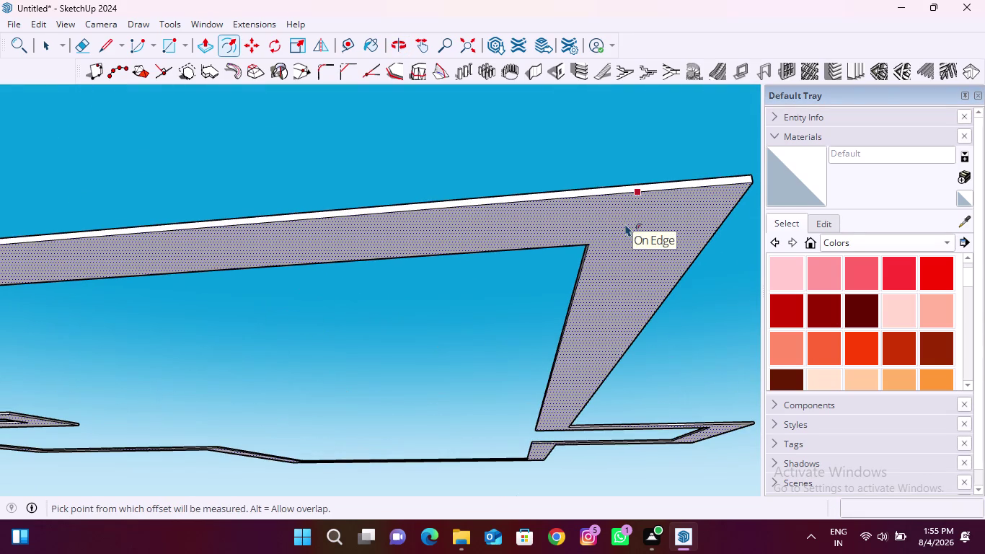
click(625, 223)
key(Down)
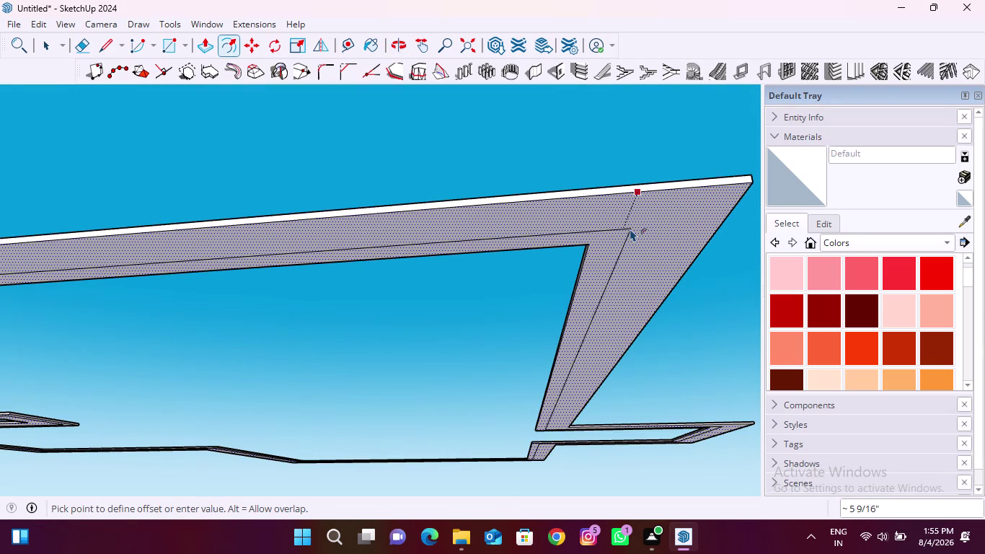
key(Delete)
key(Clear)
key(shift+quotedbl)
key(Return)
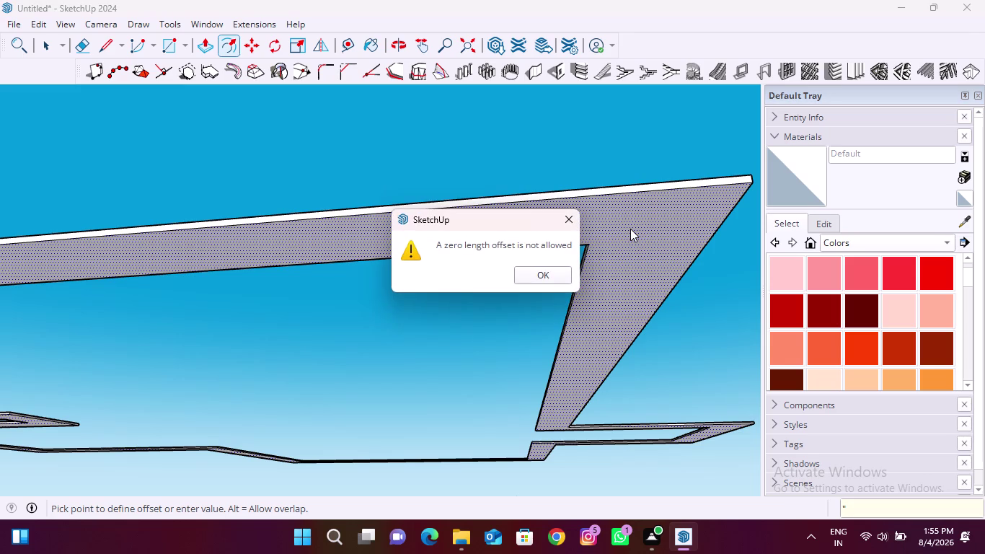
click(562, 215)
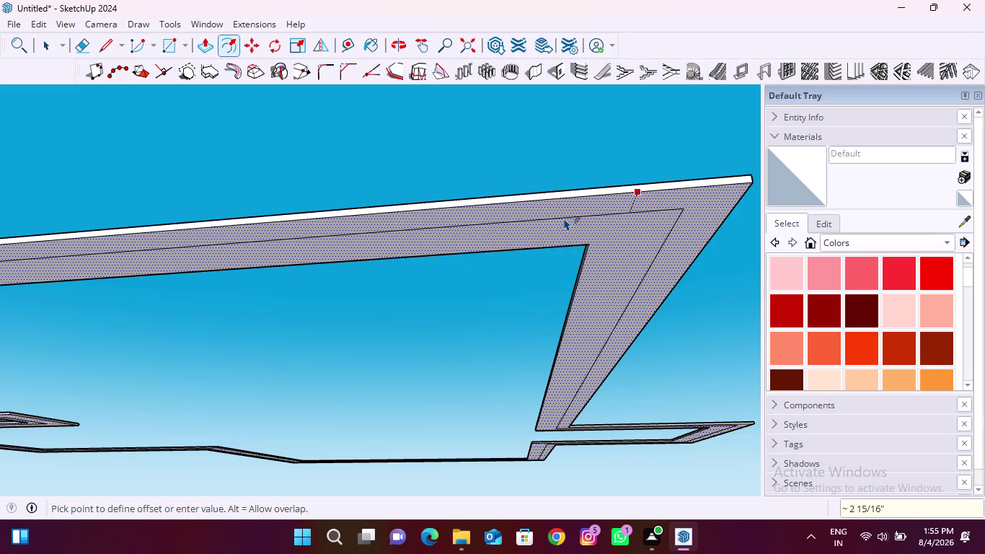
key(Escape)
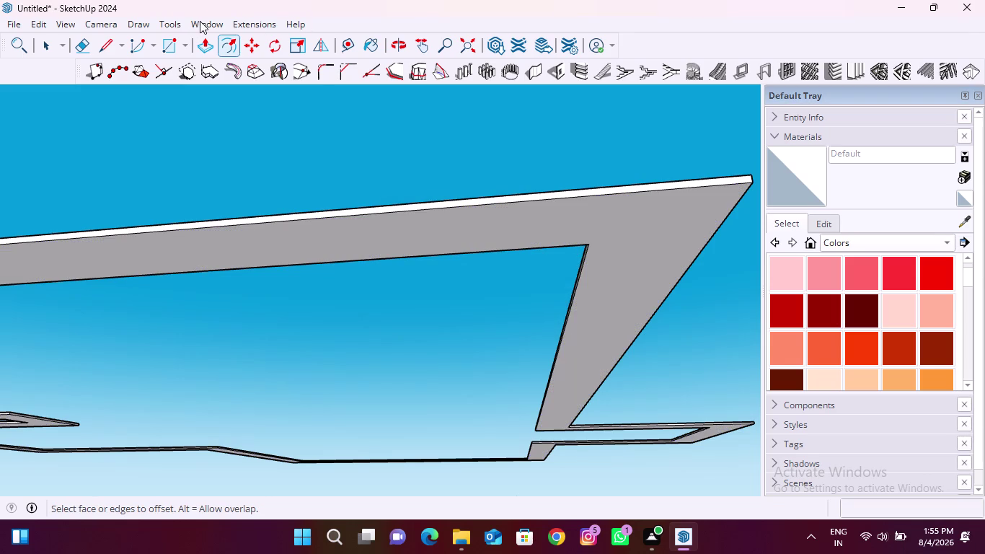
Set Model Info units to Decimal format with Inches length, then close the dialog.
click(200, 21)
click(248, 103)
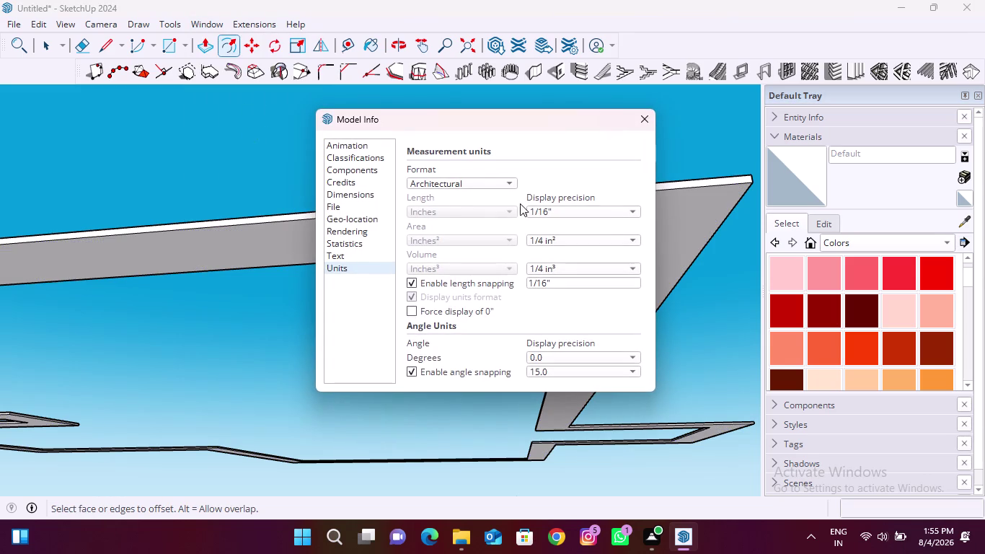
click(516, 183)
click(460, 202)
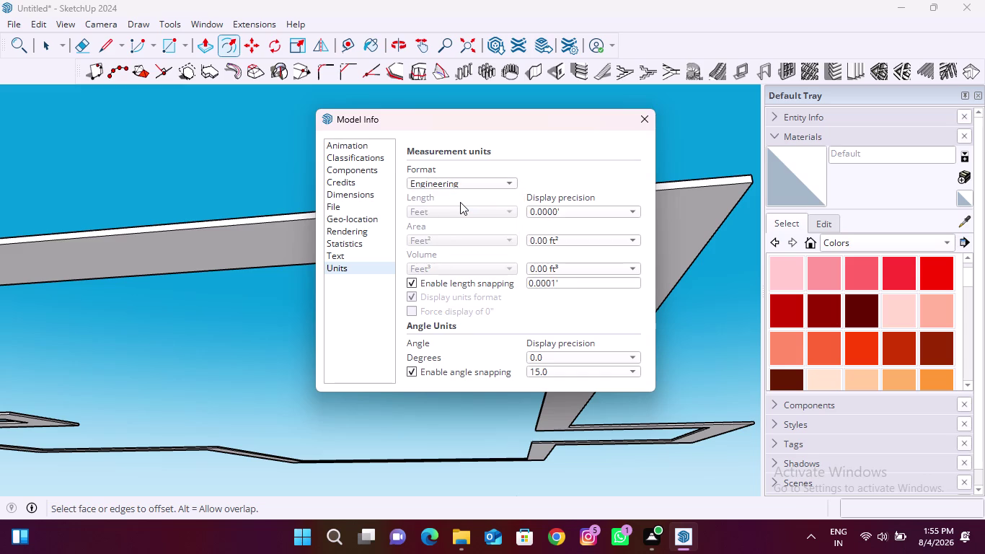
click(470, 212)
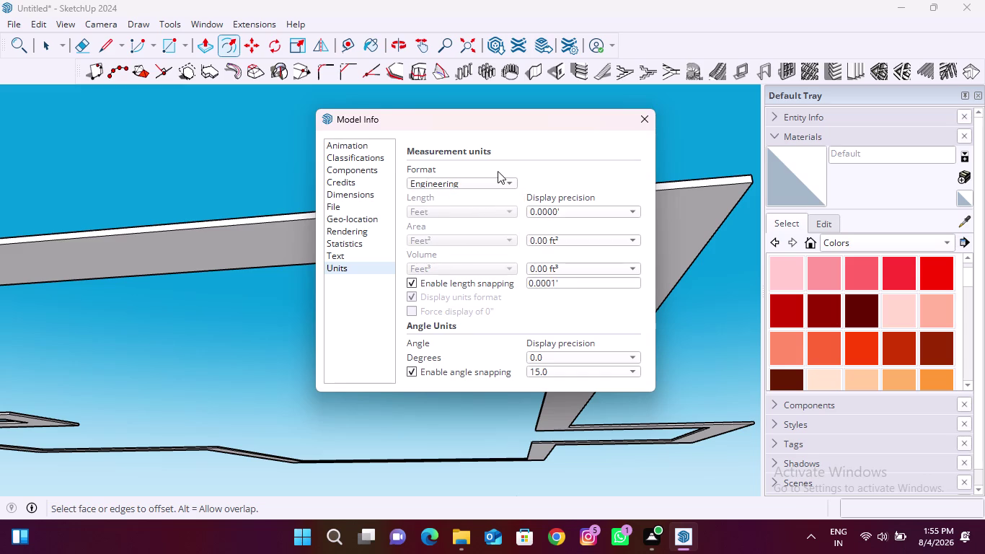
click(497, 181)
click(437, 203)
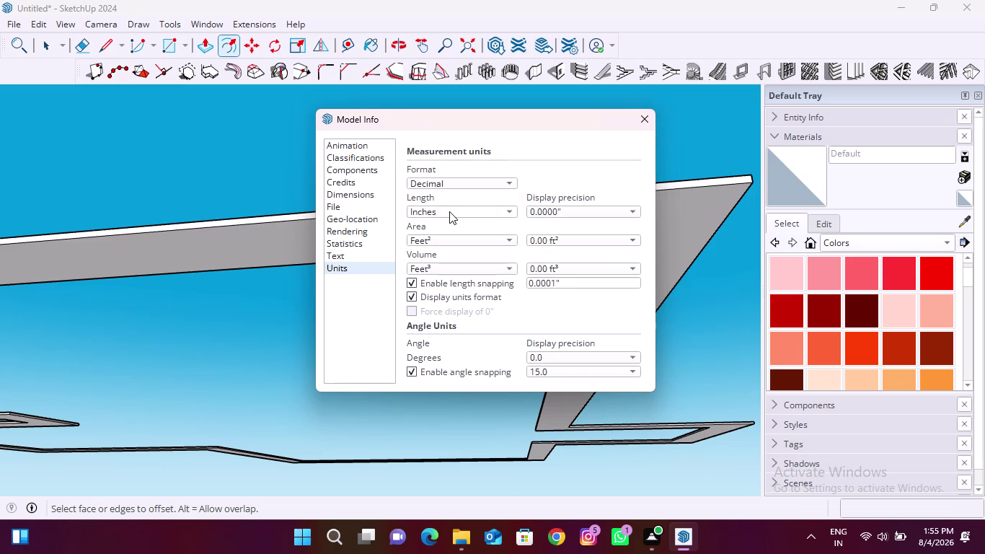
click(453, 215)
click(441, 218)
click(645, 121)
middle_drag(610, 200, 607, 216)
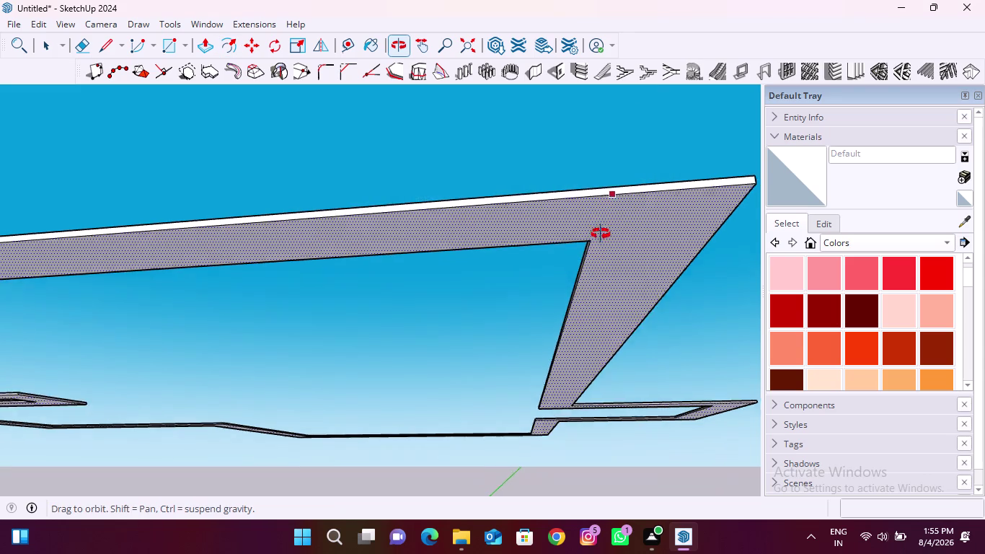
Offset the perimeter band face with a typed distance and dismiss the zero-length warning.
middle_drag(606, 216, 528, 398)
scroll(up, 3)
scroll(down, 3)
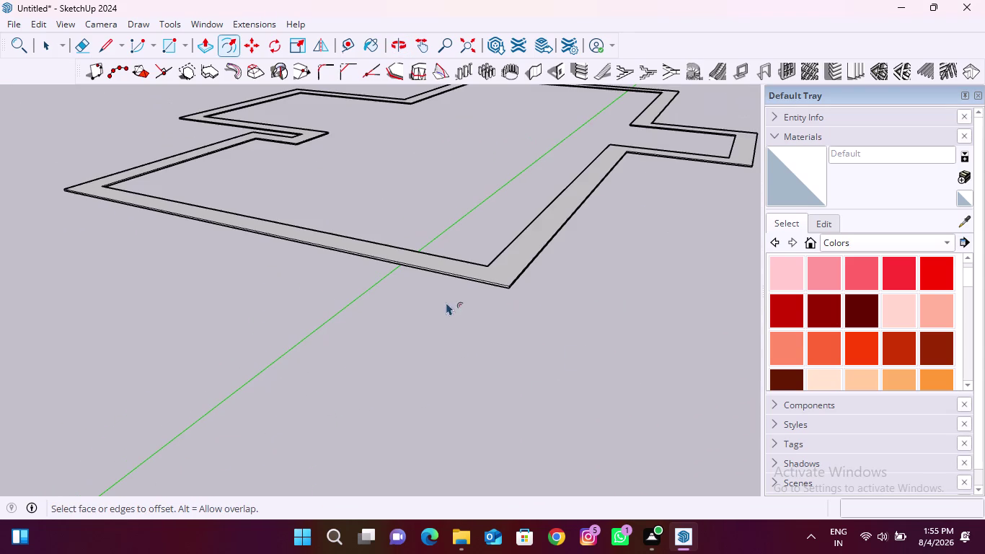
scroll(up, 3)
click(488, 277)
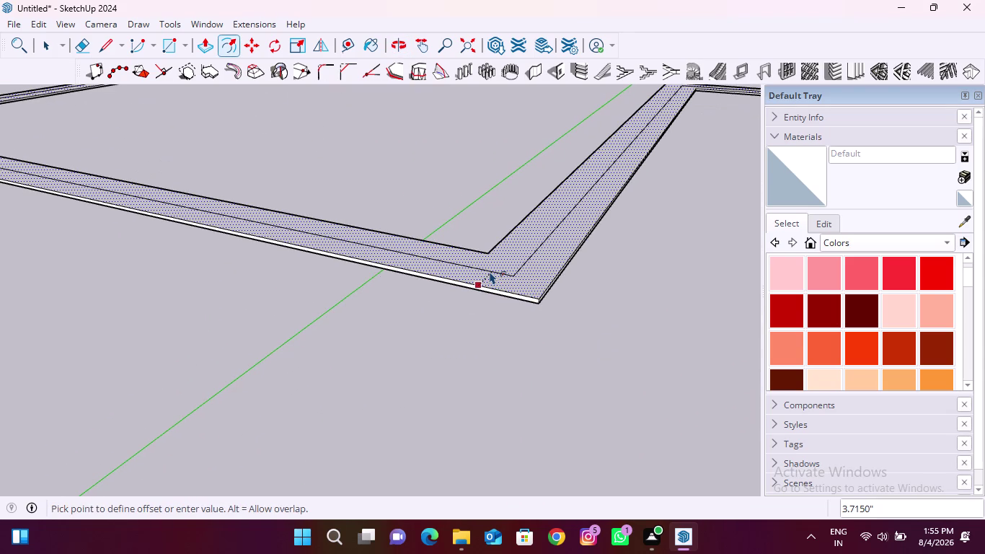
key(Right)
key(Delete)
key(Clear)
key(shift+quotedbl)
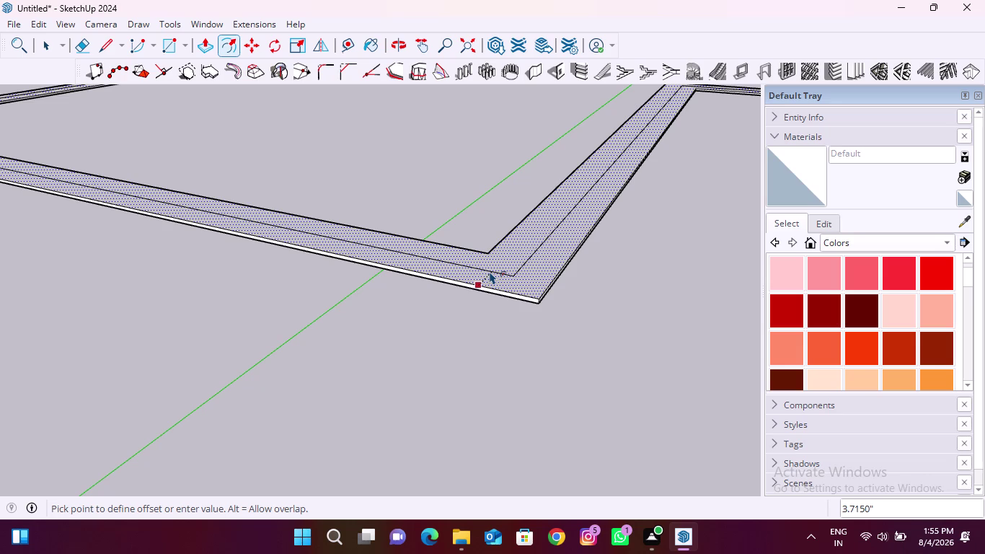
key(Return)
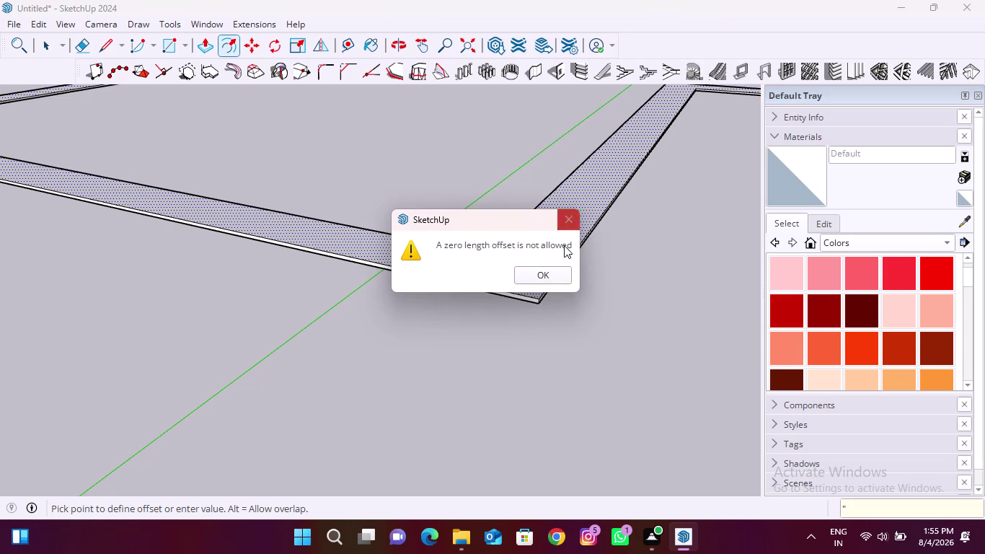
click(554, 283)
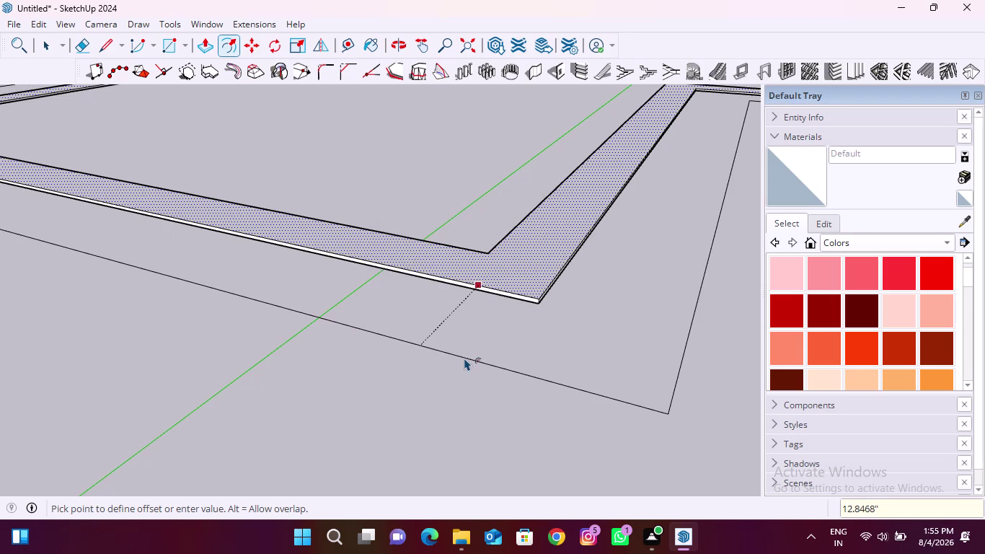
Re-enter the offset distance and dismiss the second zero-length warning.
key(Right)
key(Delete)
key(Clear)
key(shift+quotedbl)
key(Return)
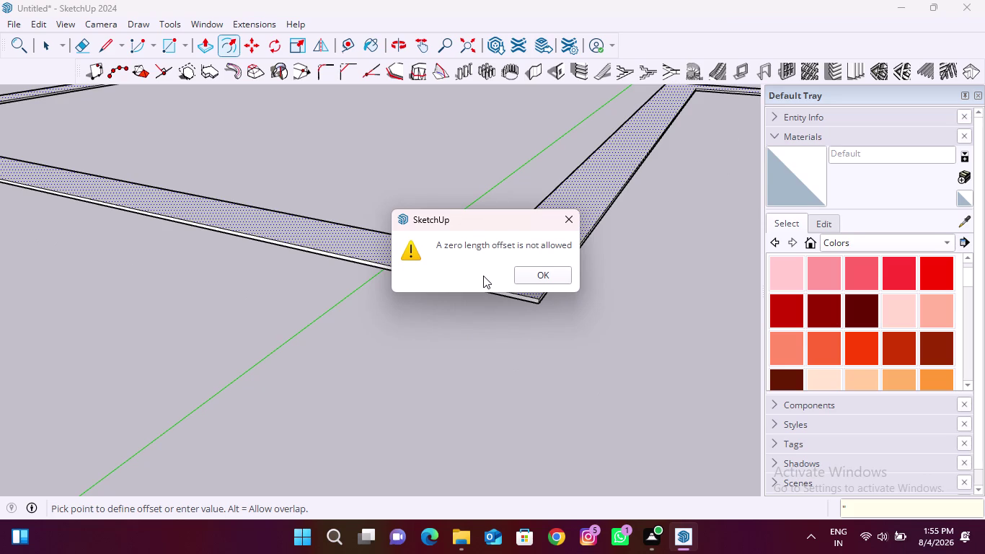
click(555, 269)
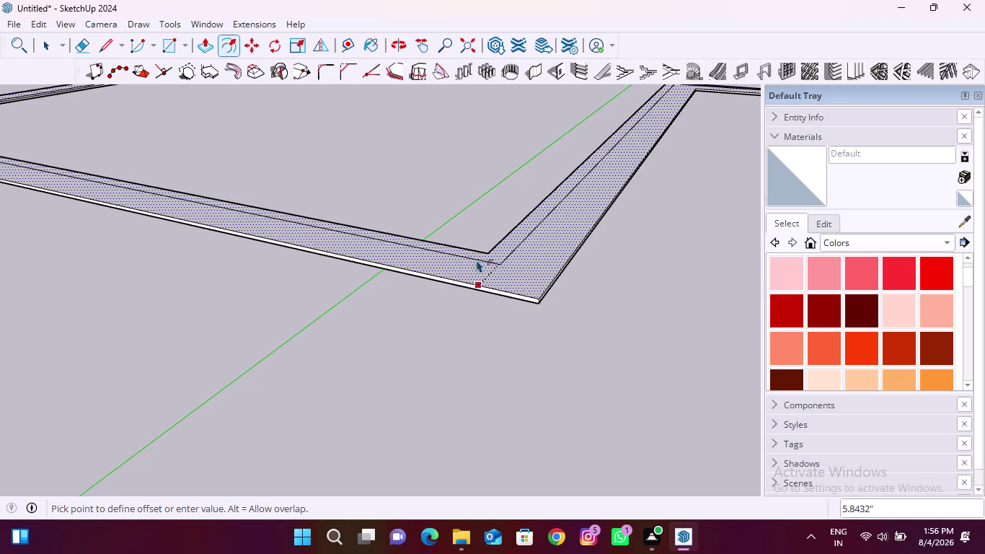
Orbit around the band corner and place the inward offset outline.
middle_drag(476, 260, 478, 278)
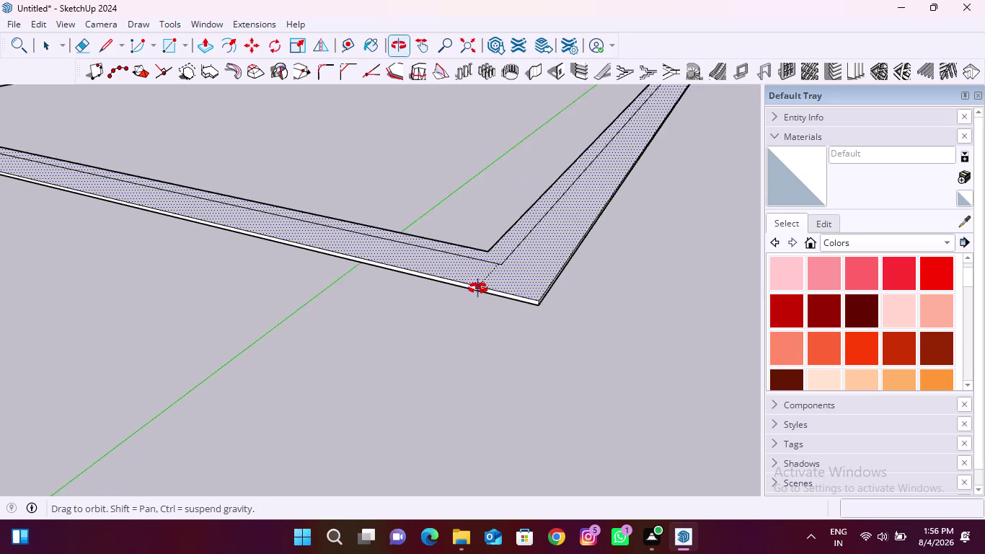
middle_drag(479, 278, 478, 408)
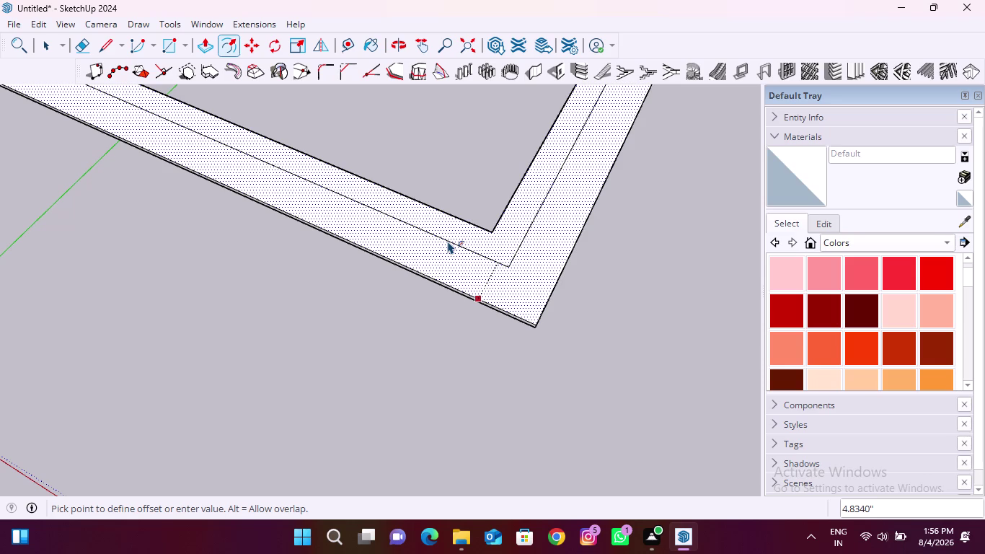
click(448, 241)
scroll(down, 3)
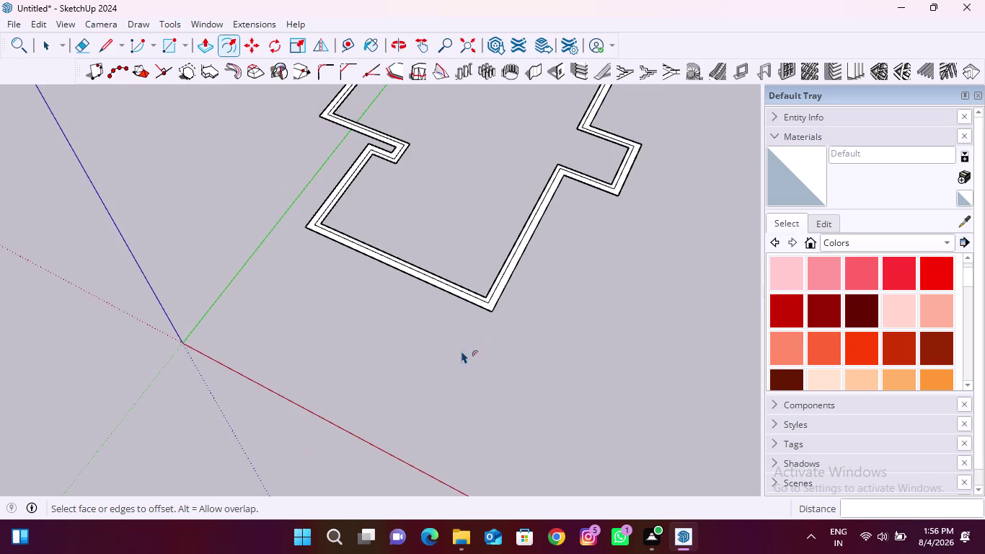
middle_drag(461, 351, 478, 175)
middle_drag(393, 298, 459, 198)
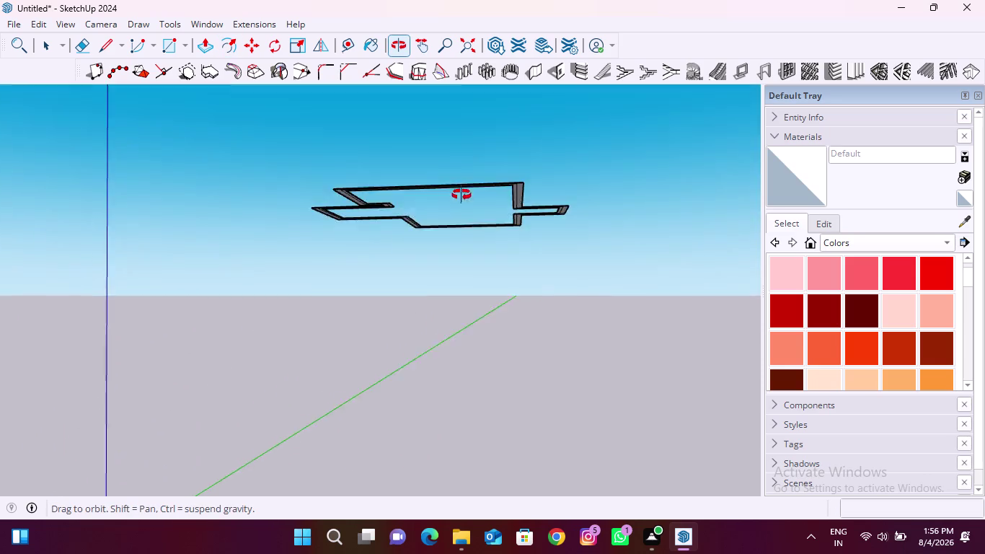
middle_drag(459, 198, 502, 163)
scroll(up, 3)
scroll(up, 3)
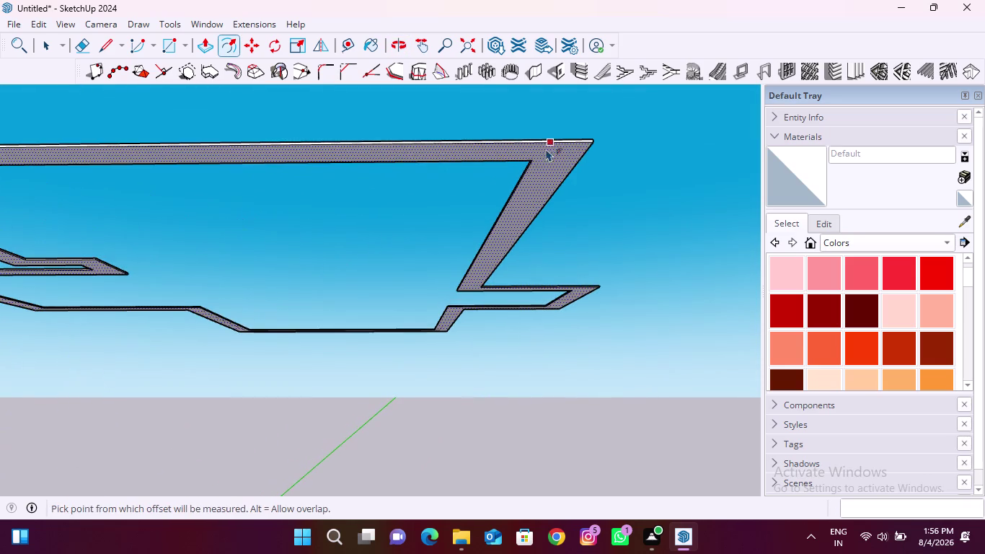
scroll(up, 3)
middle_drag(545, 149, 529, 378)
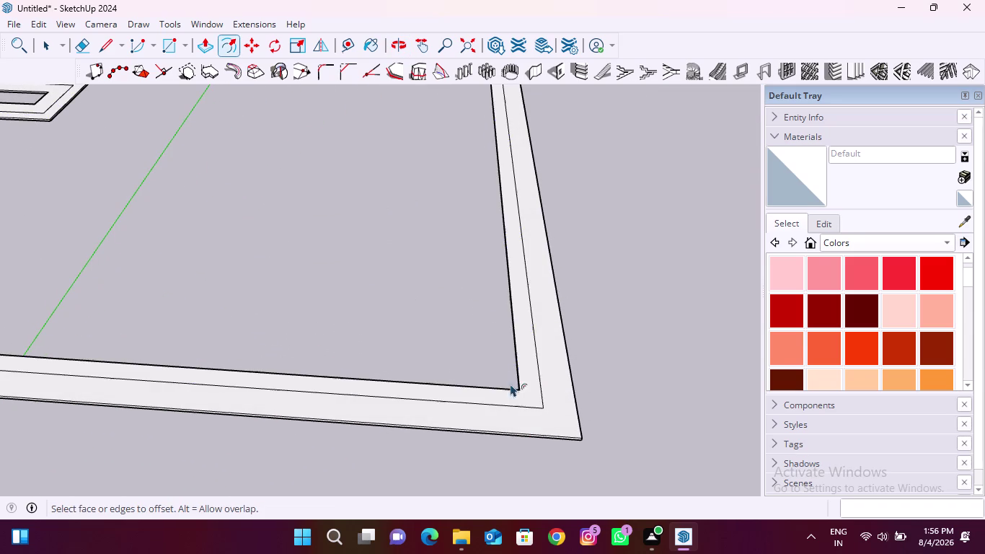
scroll(up, 3)
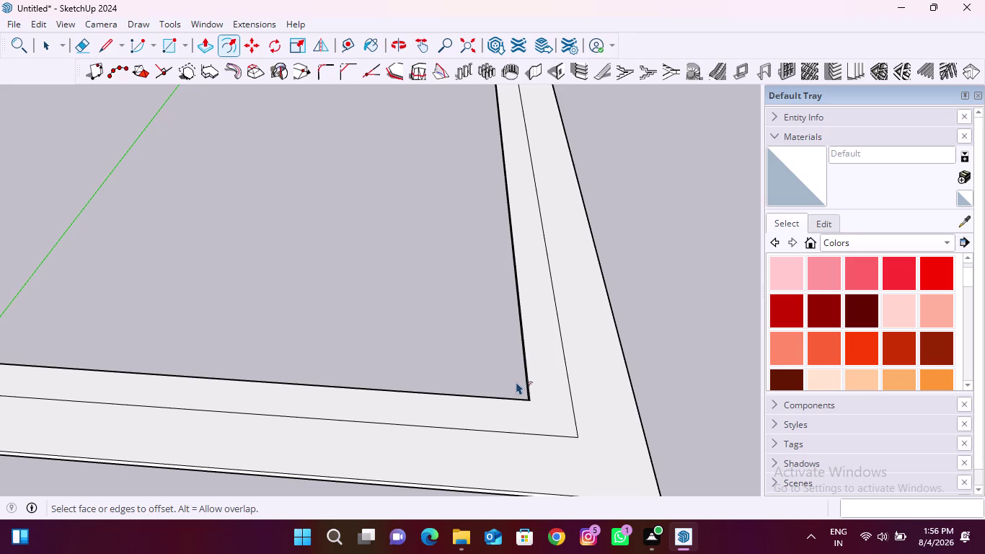
click(568, 392)
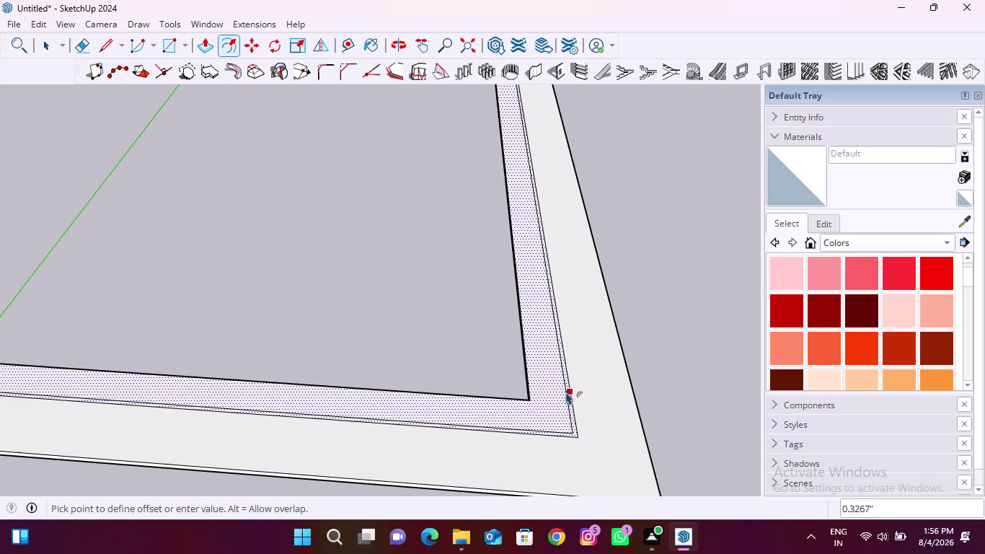
Enter a new offset distance and dismiss the zero-length warning.
key(Insert)
key(Delete)
key(Left)
key(Home)
key(shift+quotedbl)
key(Return)
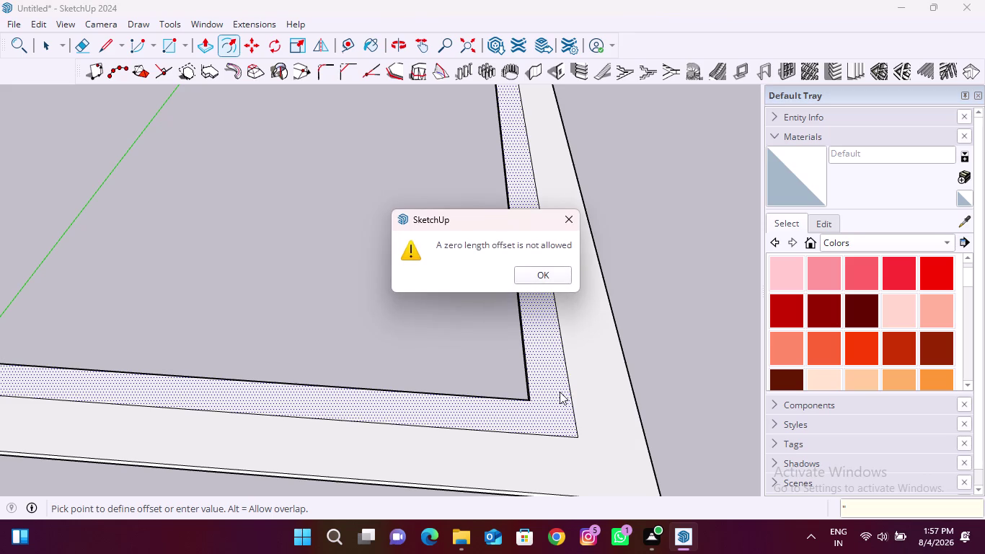
click(558, 272)
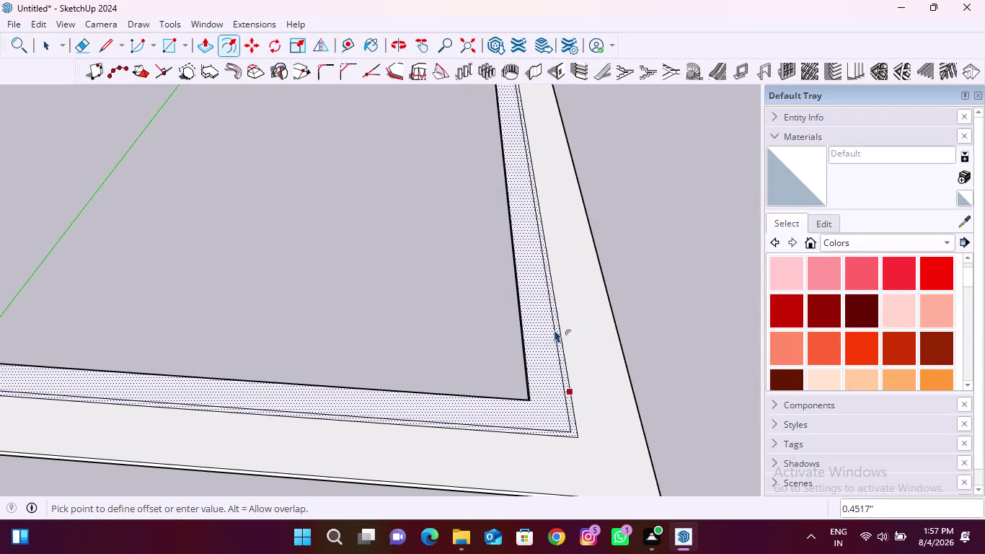
Place a thin offset outline about 0.45 inches inside the band, then try the next band face.
click(555, 329)
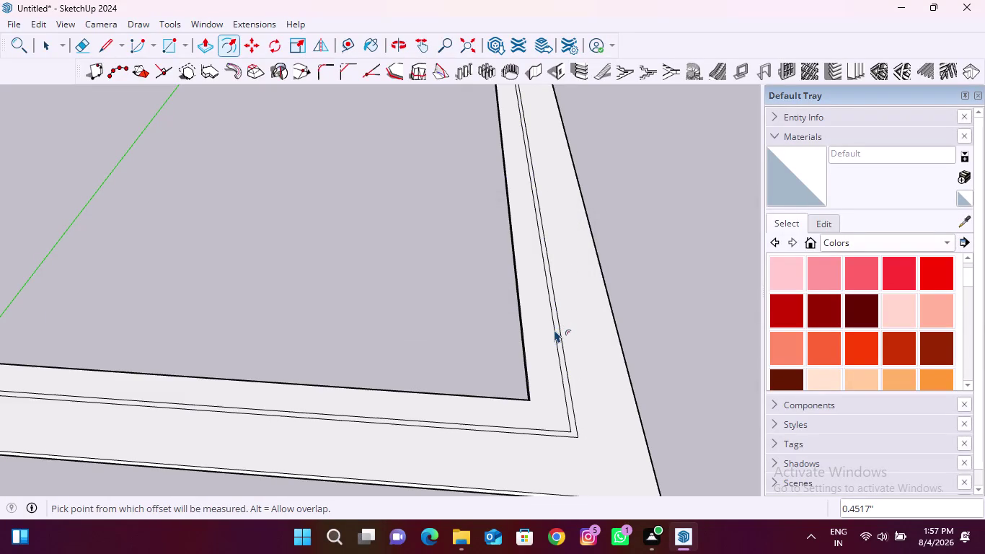
scroll(up, 3)
scroll(down, 3)
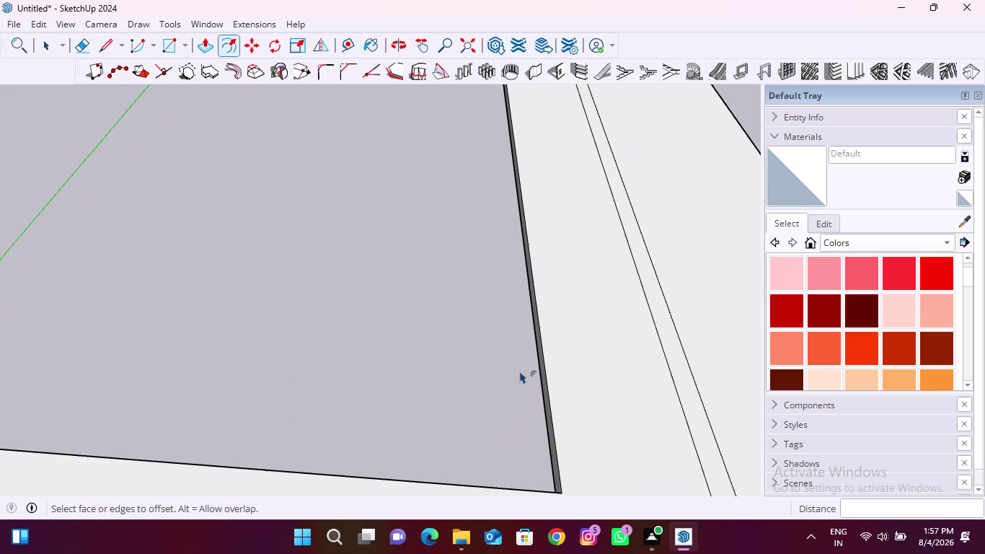
click(665, 376)
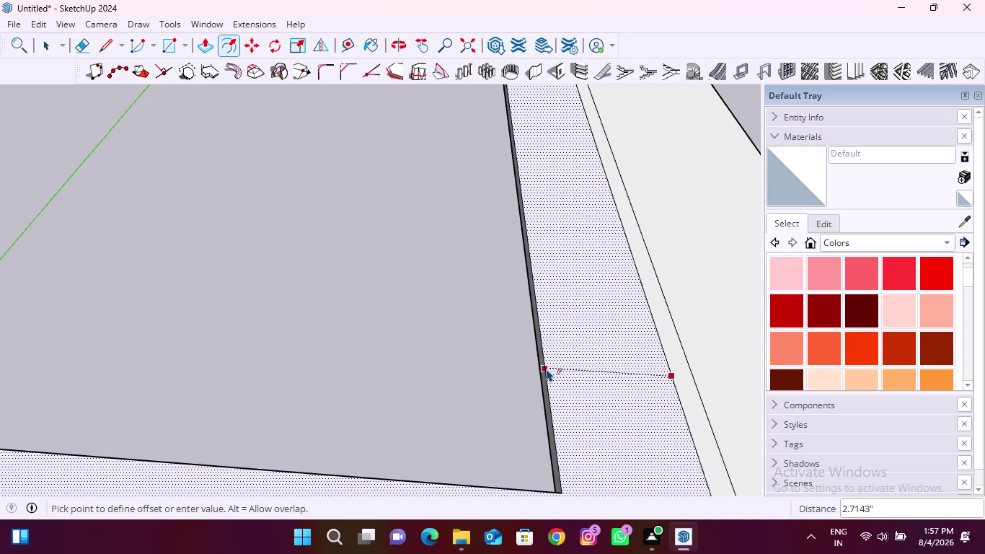
key(Escape)
scroll(down, 3)
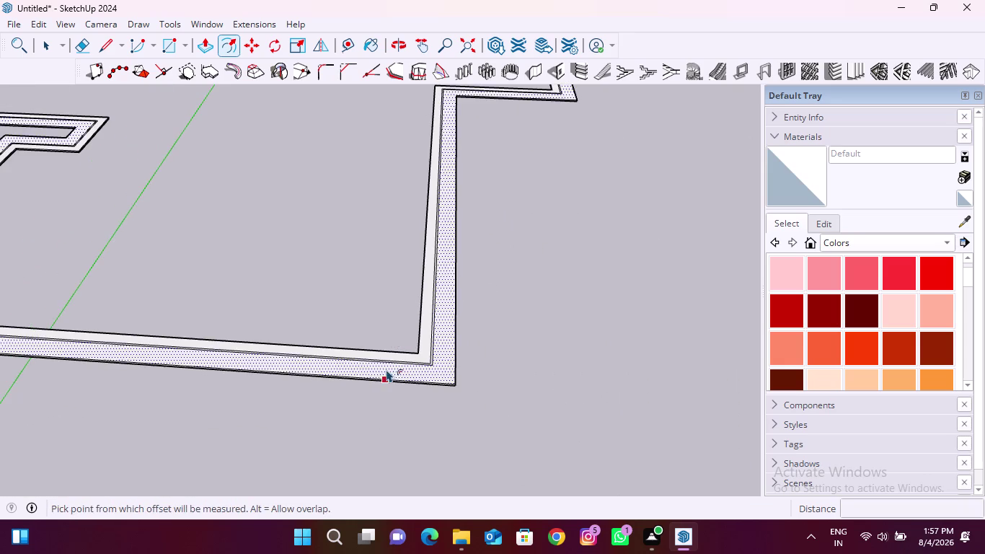
scroll(down, 3)
middle_drag(385, 381, 445, 400)
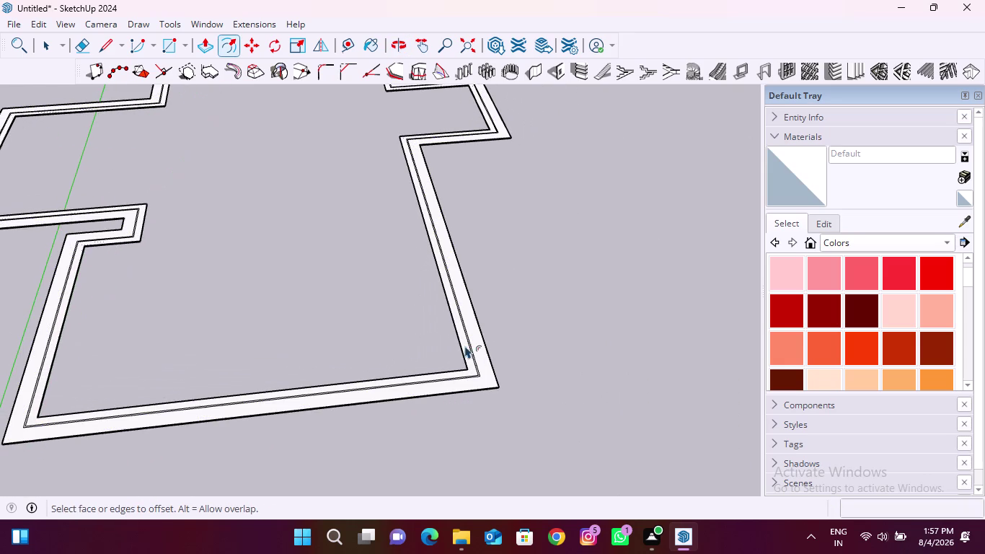
click(207, 47)
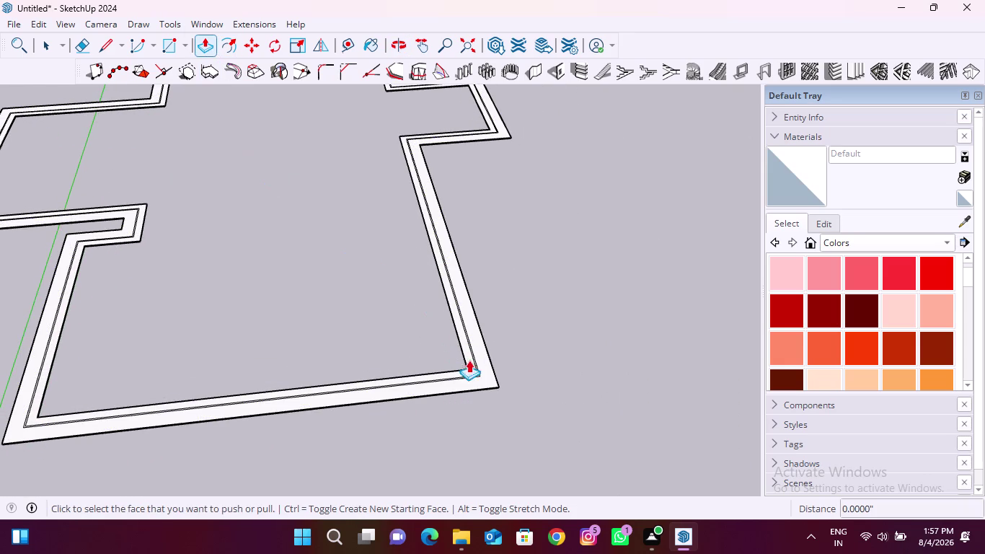
scroll(up, 3)
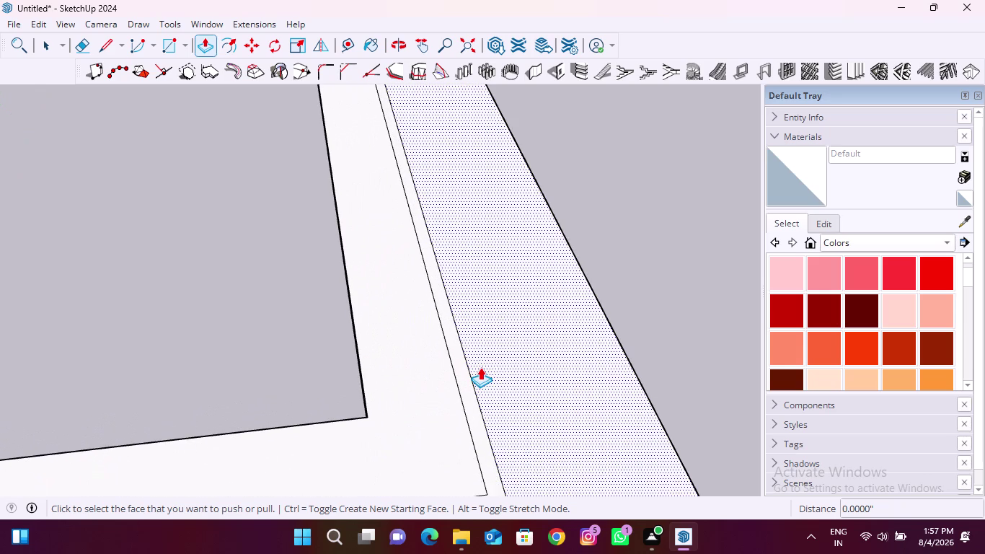
Pick the thin strip face and enter a height for it.
scroll(up, 3)
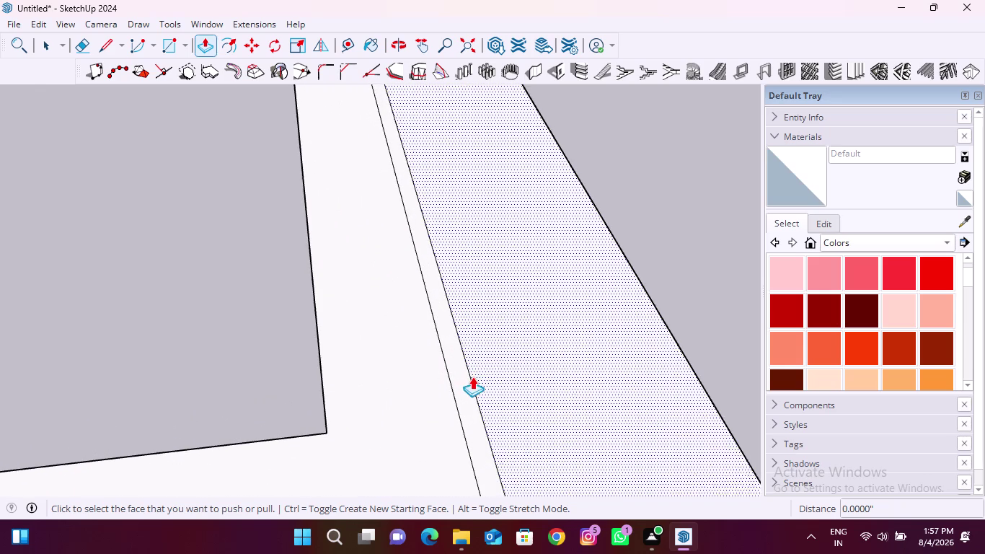
click(460, 382)
key(Down)
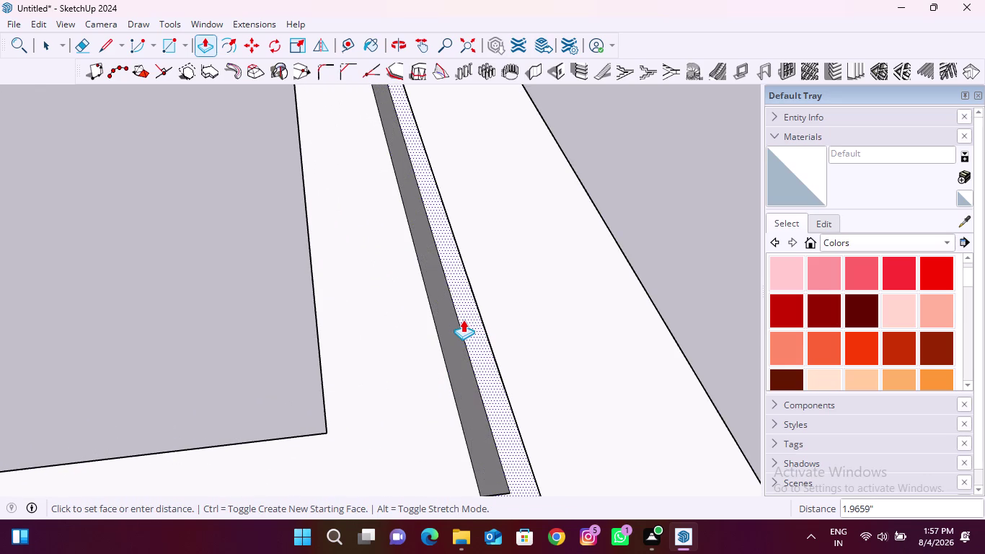
key(shift+quotedbl)
key(Return)
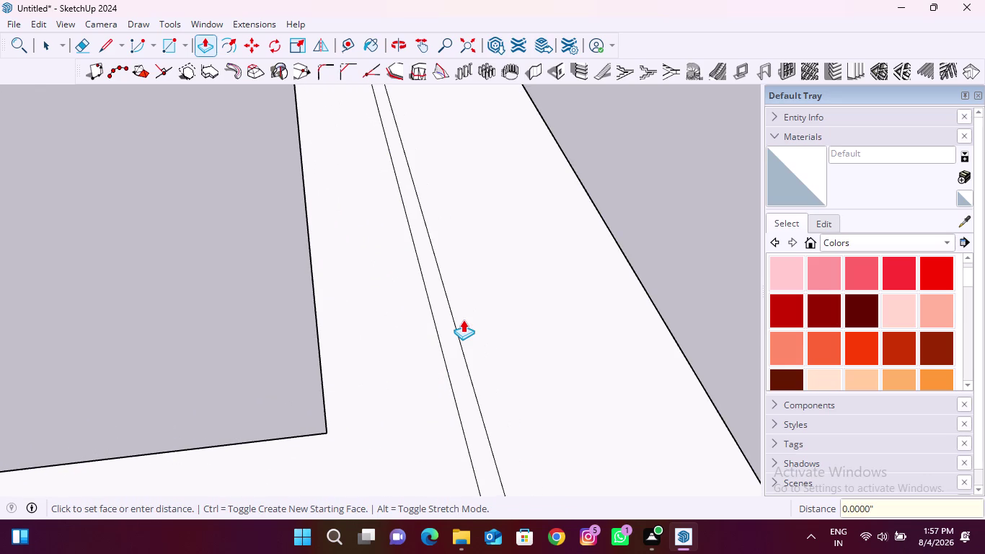
key(Escape)
Pull the thin wall strip up about 1.5 inches beside the flat ledge.
click(449, 355)
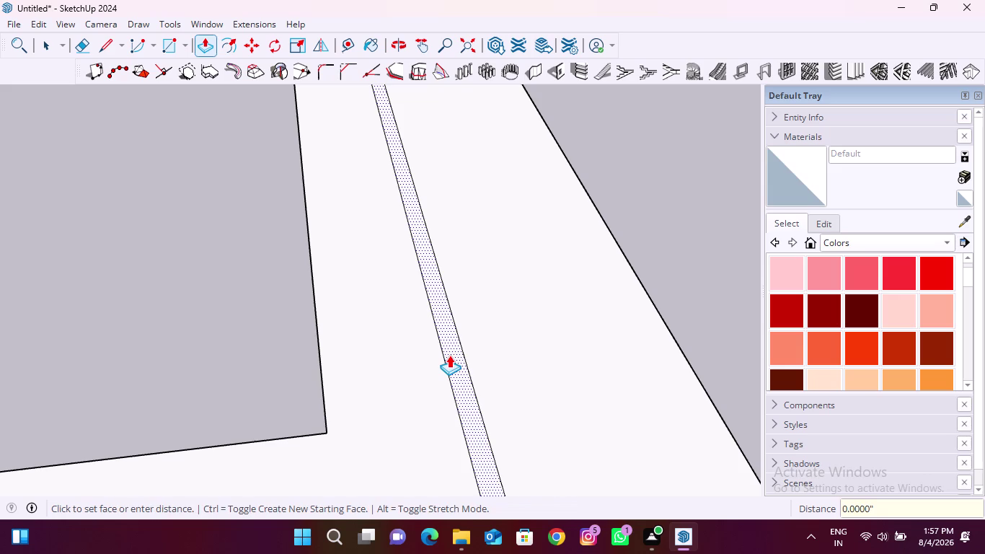
scroll(down, 3)
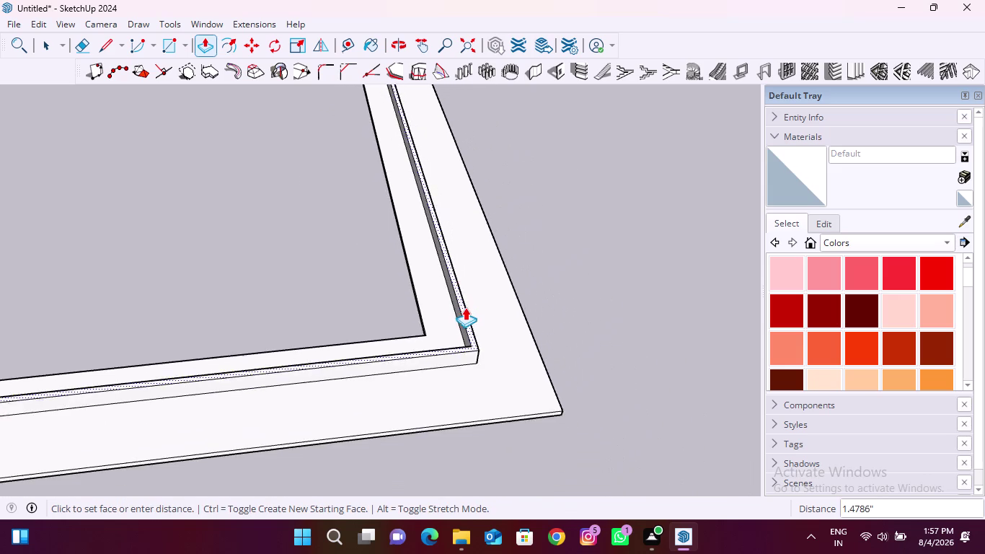
scroll(down, 3)
middle_drag(467, 312, 580, 192)
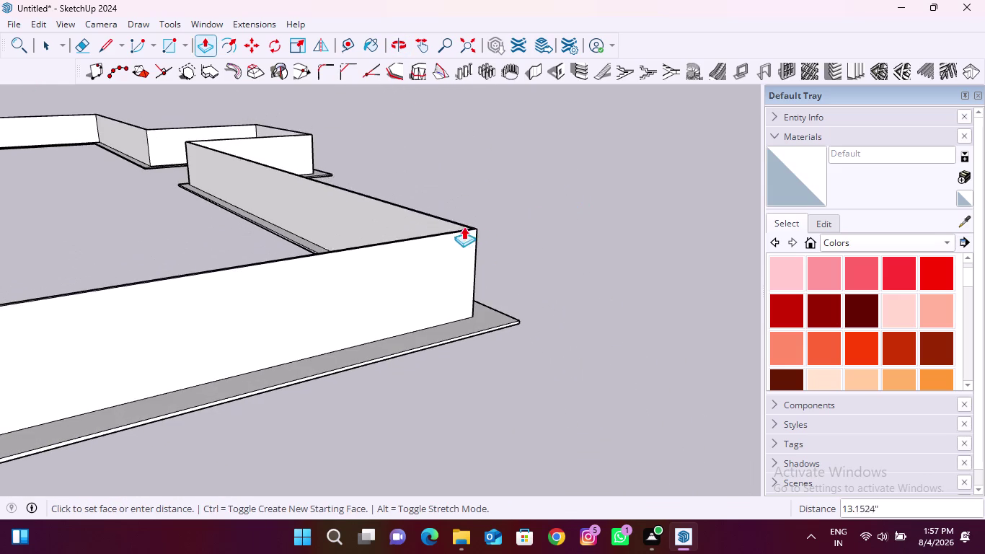
scroll(up, 3)
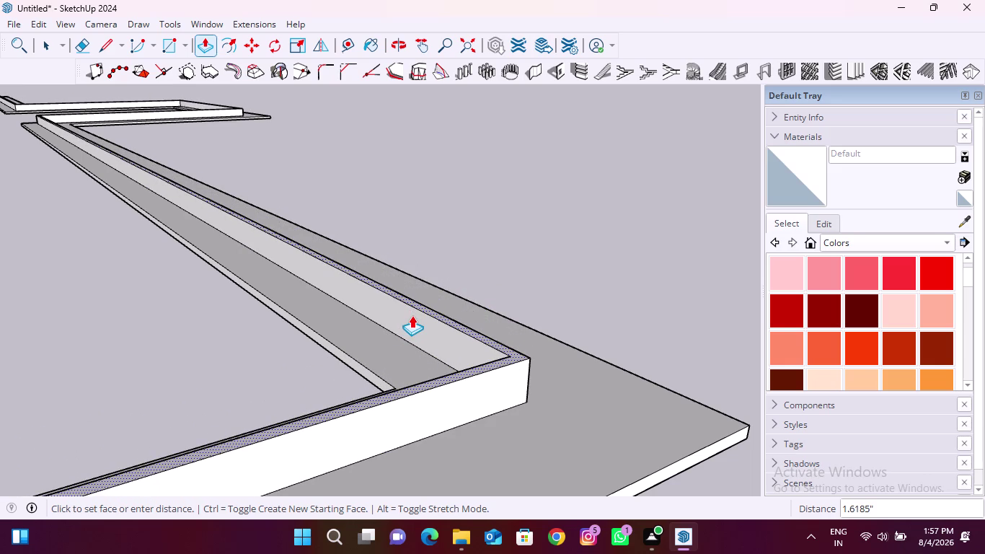
click(412, 319)
scroll(down, 3)
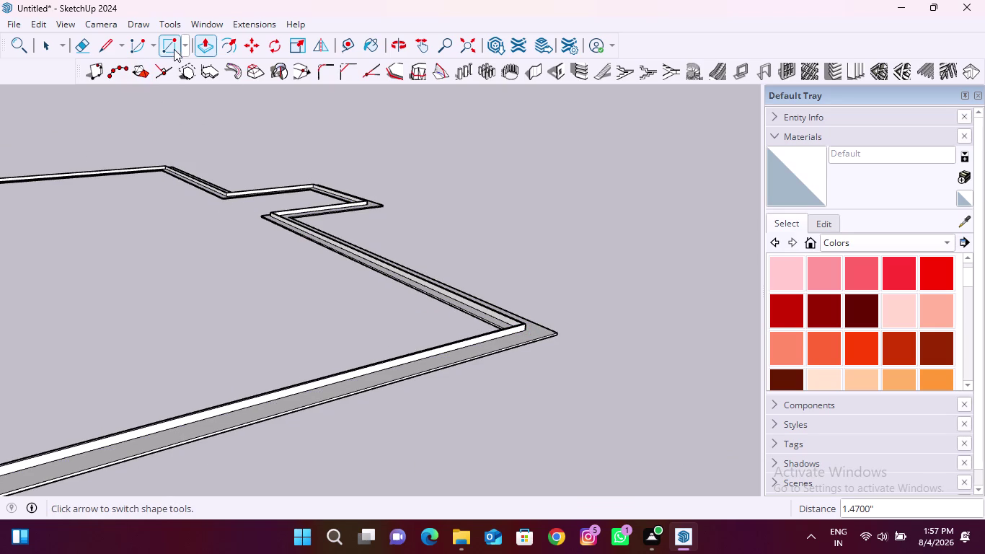
Offset the raised wall's top face inward into a thinner band, then return to Select.
click(228, 48)
scroll(up, 3)
scroll(up, 3)
scroll(up, 3)
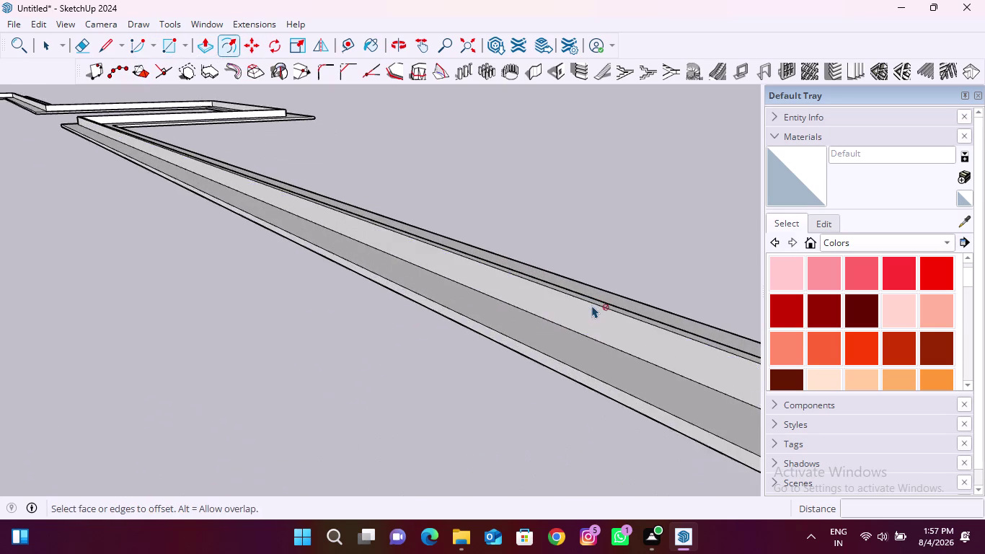
scroll(up, 3)
click(558, 297)
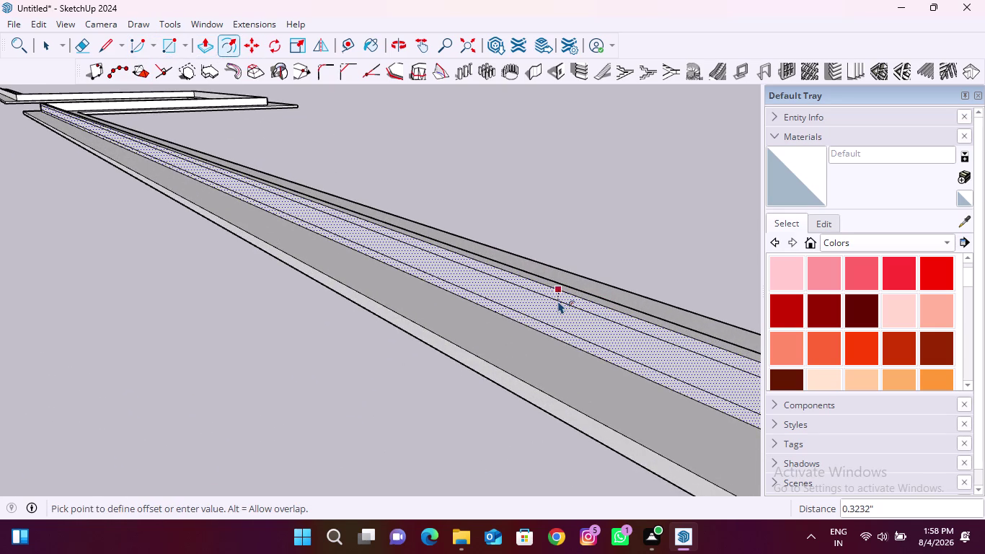
key(Escape)
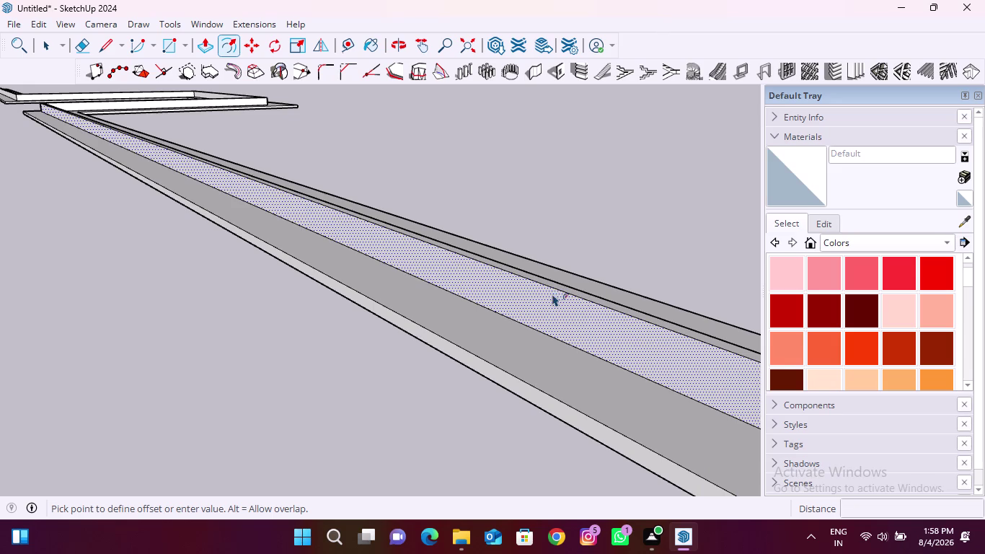
scroll(down, 3)
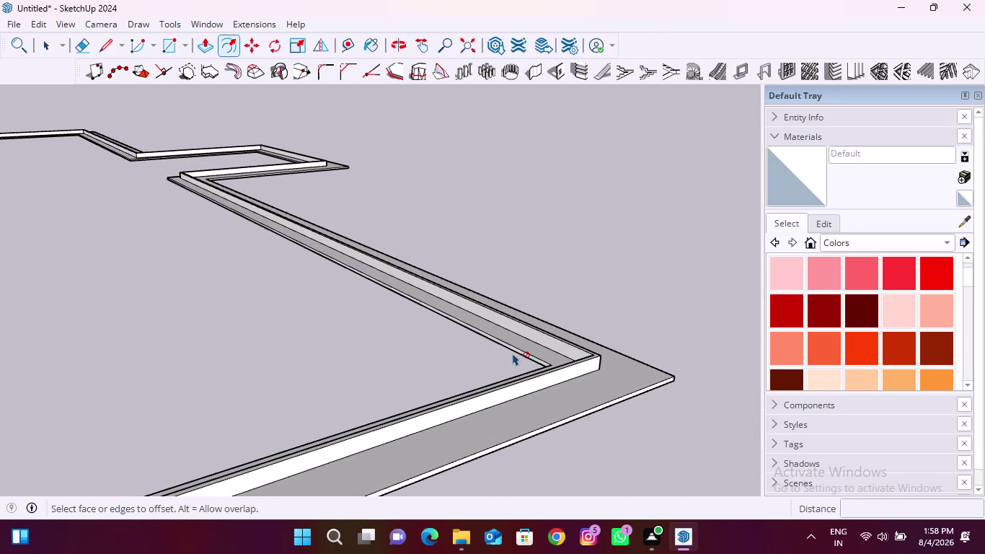
scroll(up, 3)
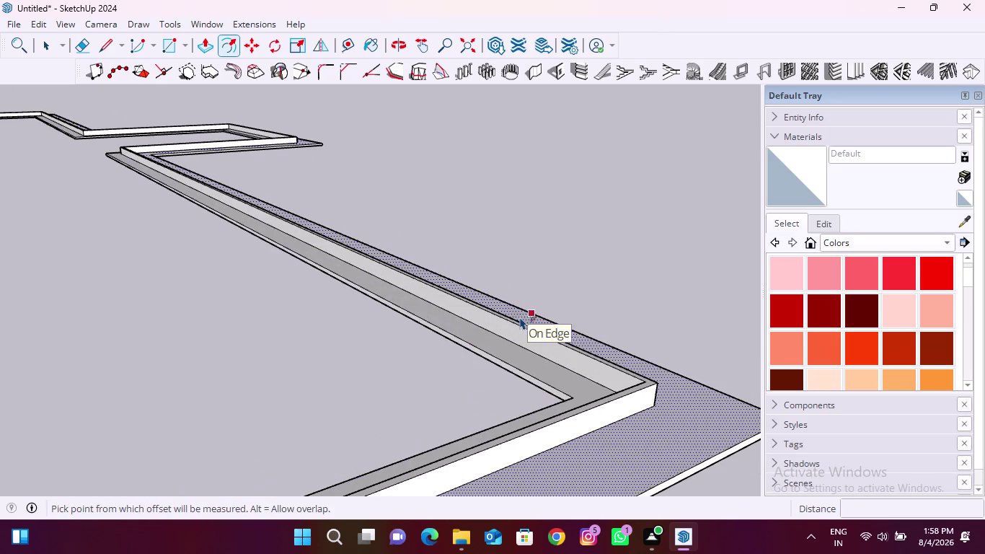
key(space)
scroll(up, 3)
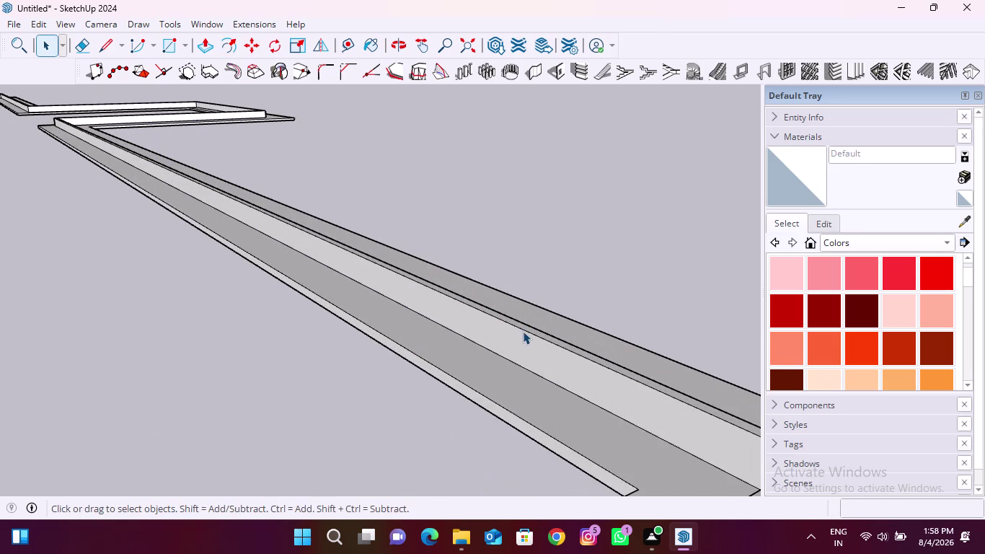
Select the first four inner wall-top edges, up to and including the first corner edge.
click(527, 331)
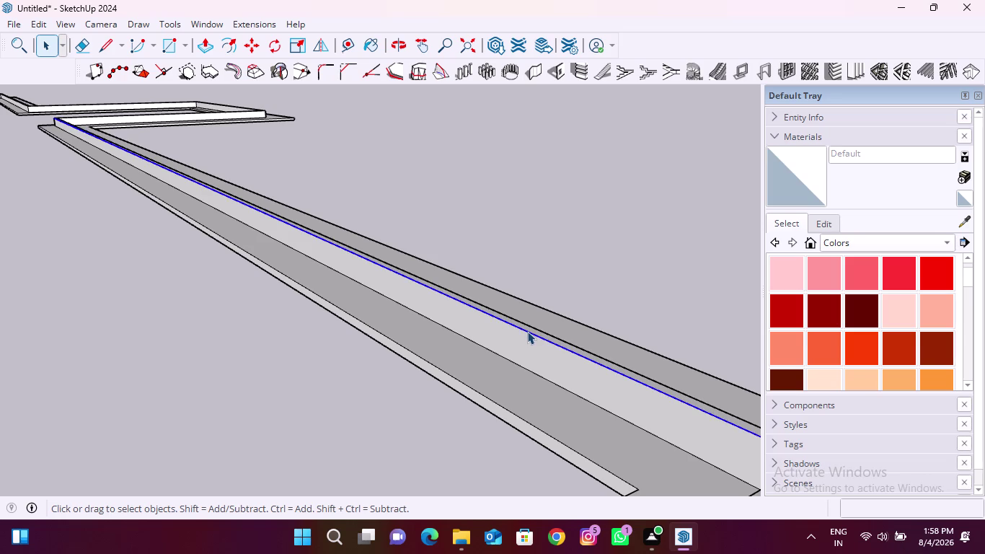
scroll(down, 3)
middle_drag(373, 395, 599, 462)
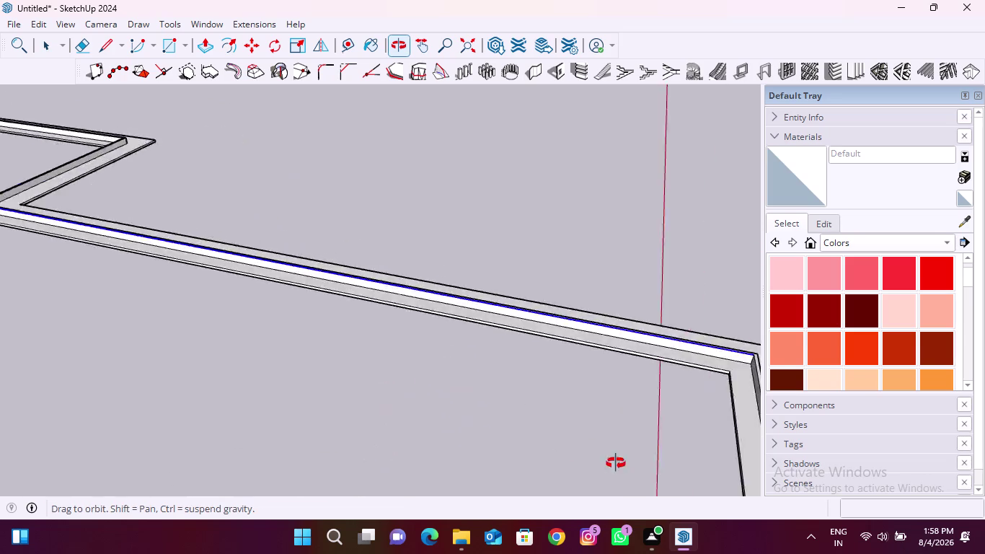
middle_drag(599, 462, 651, 463)
middle_click(651, 463)
scroll(down, 3)
middle_drag(269, 417, 446, 424)
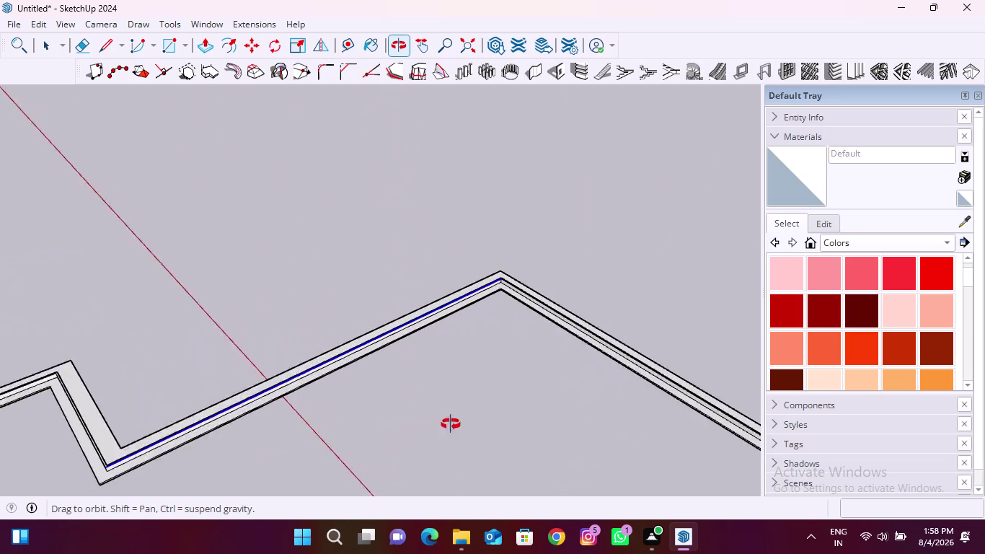
middle_drag(446, 424, 476, 421)
scroll(up, 3)
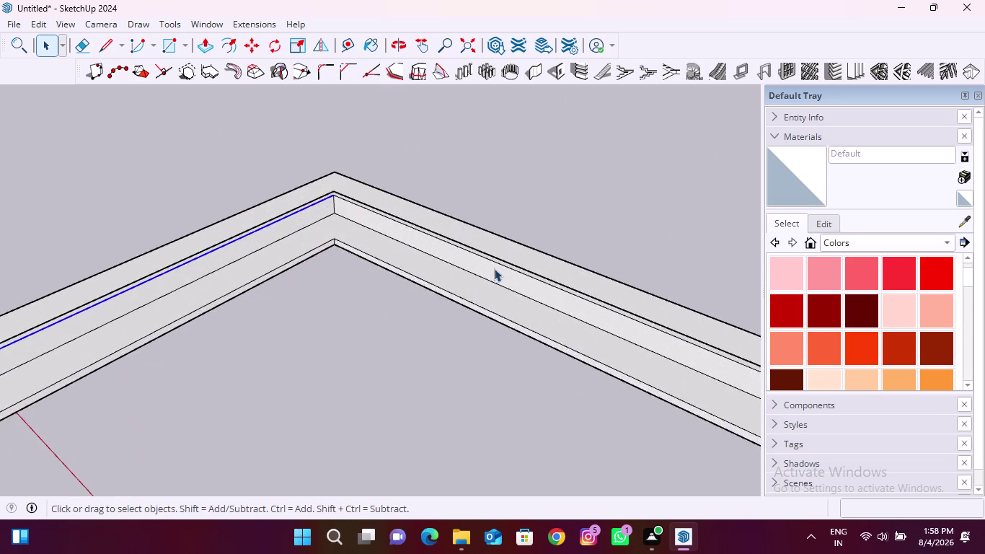
scroll(up, 3)
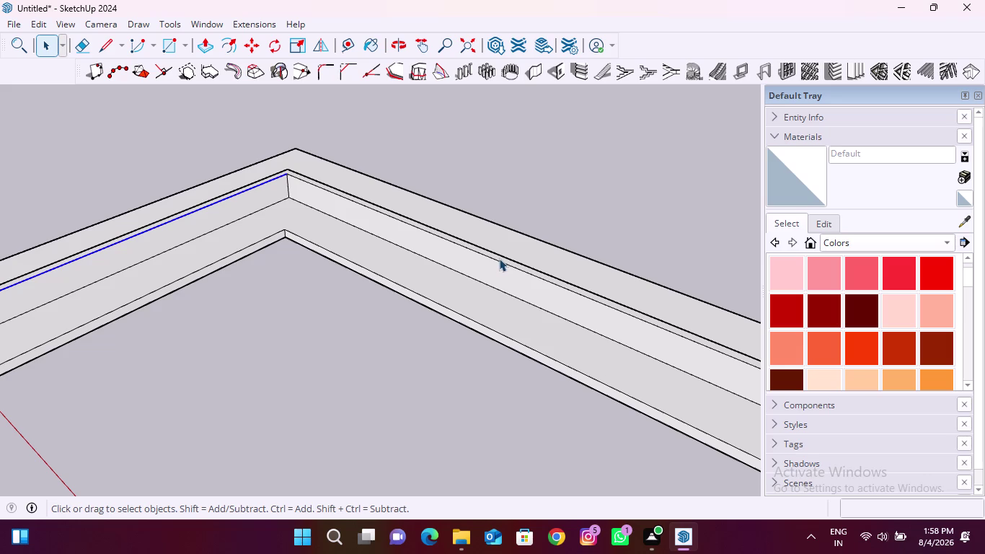
click(499, 261)
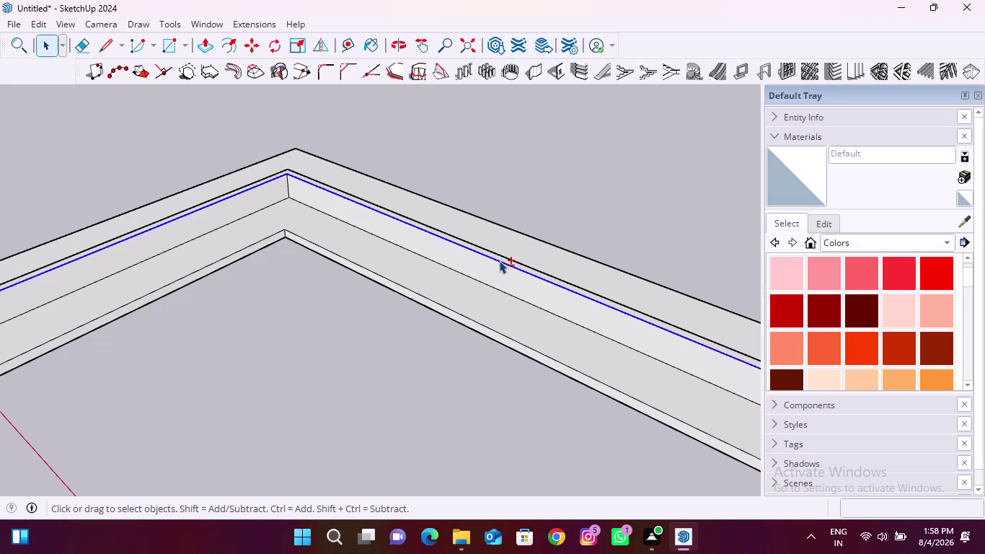
scroll(down, 3)
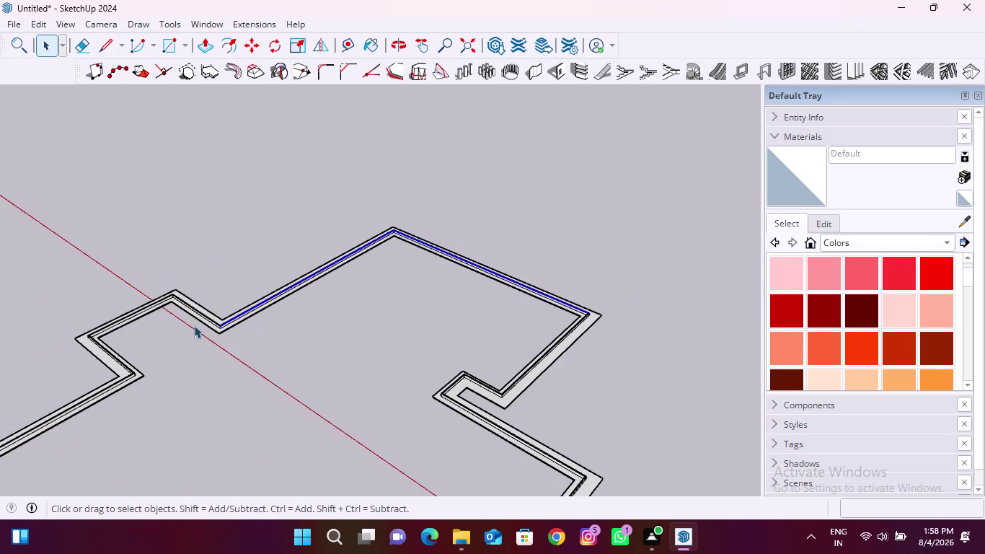
scroll(up, 3)
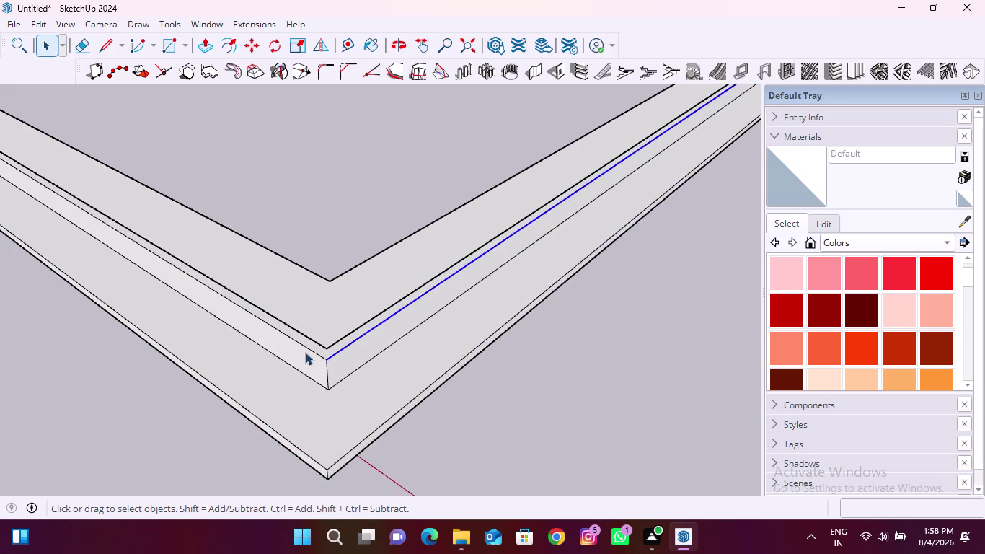
click(308, 347)
scroll(down, 3)
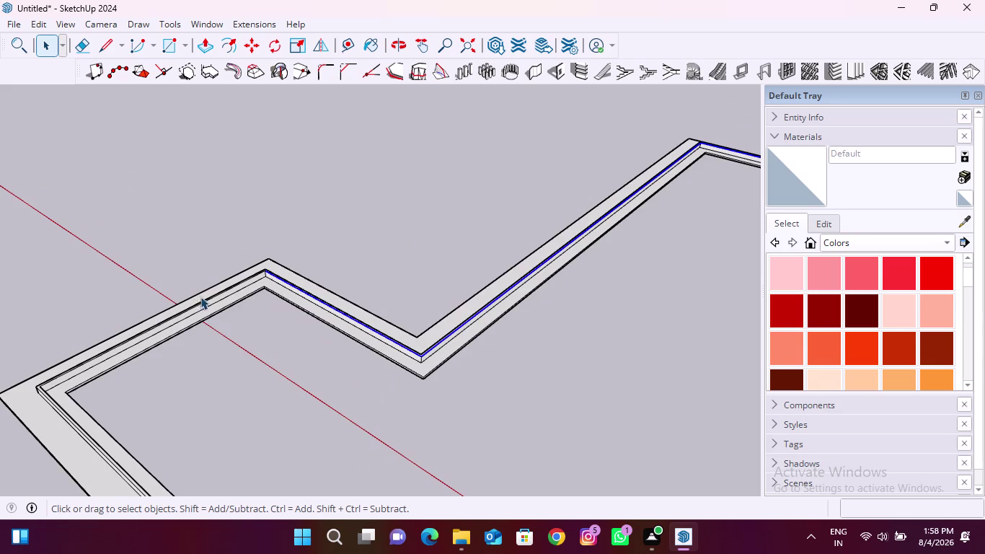
scroll(up, 3)
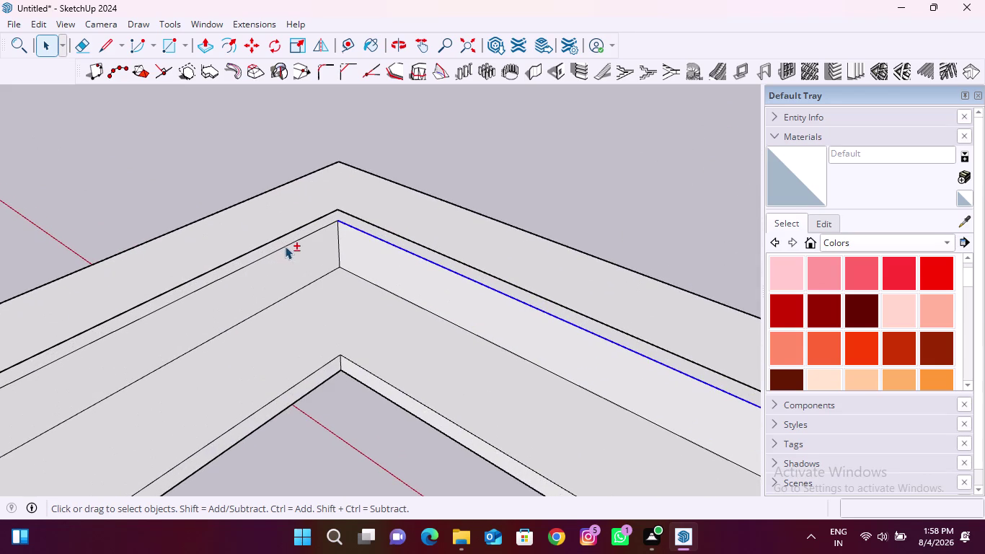
click(285, 246)
scroll(down, 3)
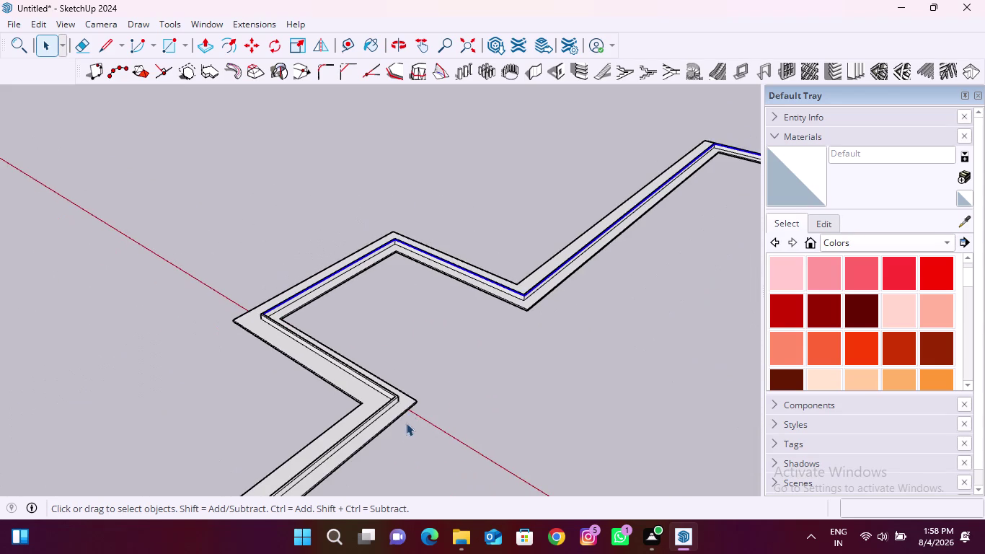
middle_drag(405, 430, 191, 406)
scroll(up, 3)
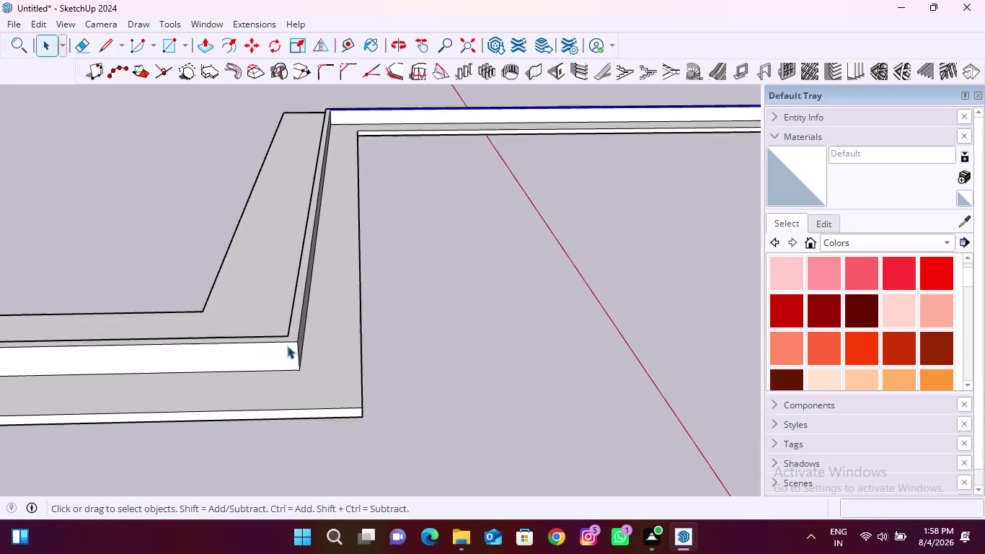
scroll(up, 3)
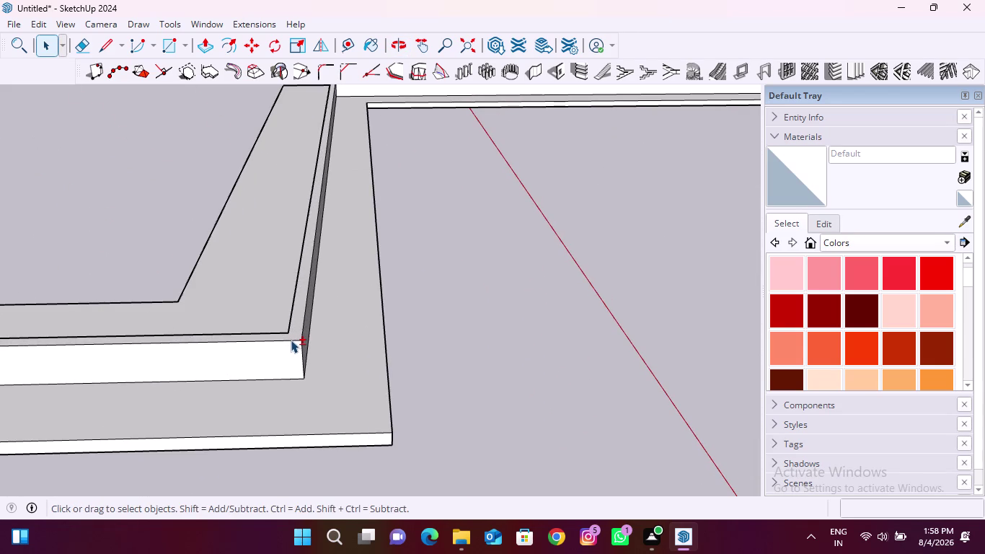
Add five more inner wall-top edges around the next corners toward the plan's far side.
click(291, 340)
middle_drag(325, 339, 189, 353)
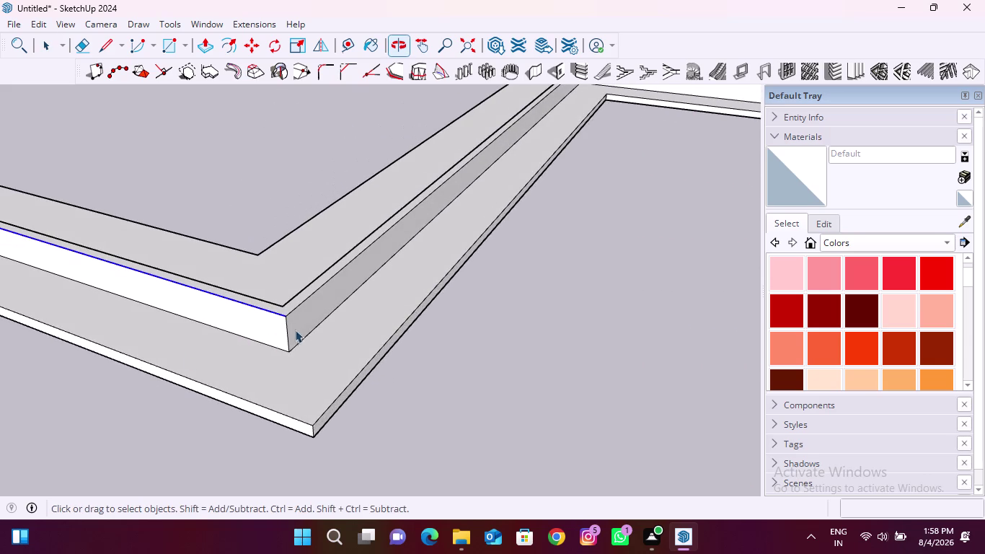
scroll(up, 3)
click(295, 302)
scroll(down, 3)
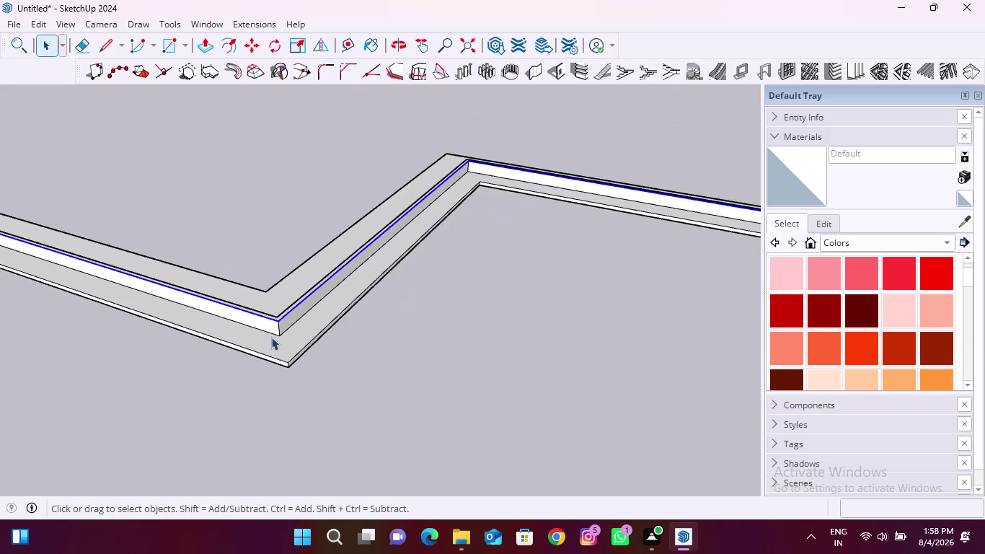
scroll(down, 3)
scroll(up, 3)
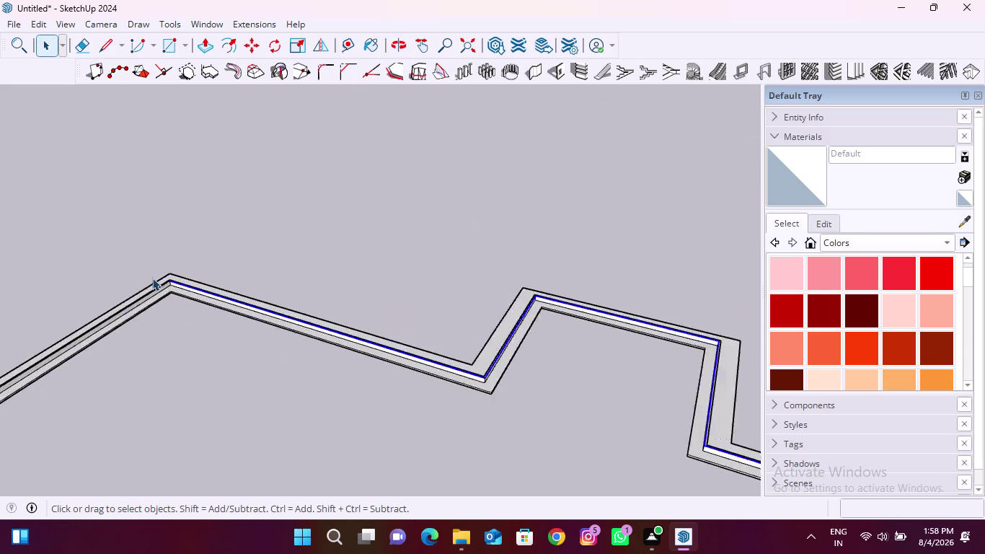
scroll(up, 3)
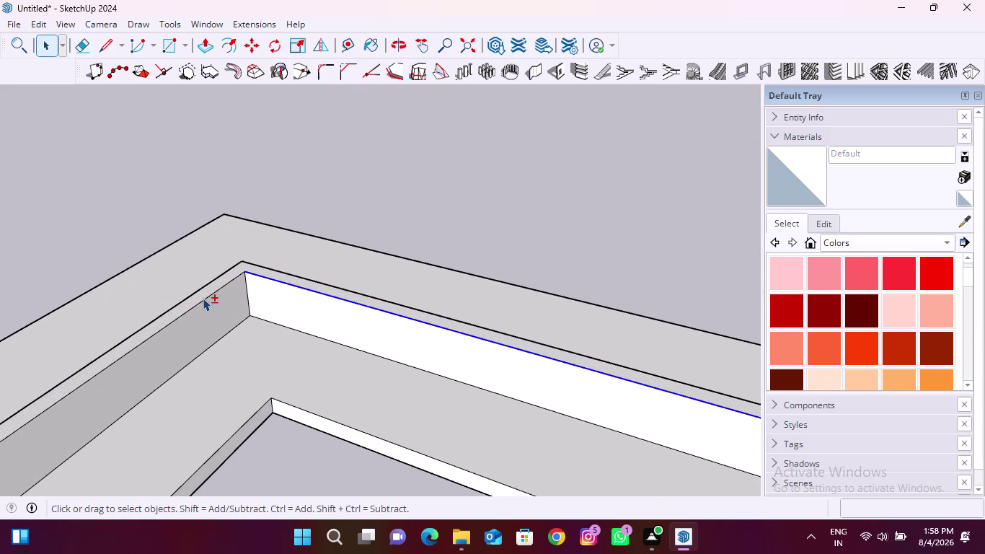
click(205, 300)
scroll(down, 3)
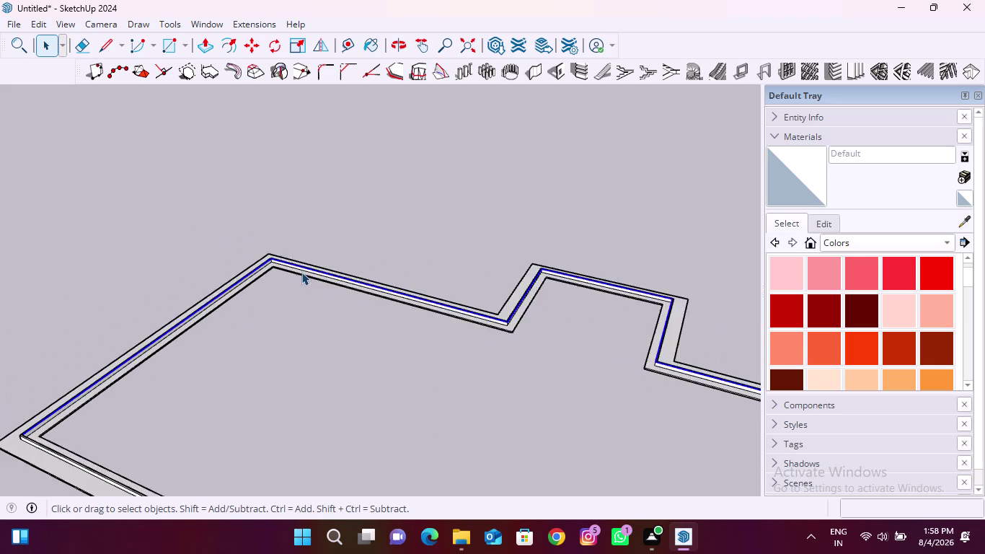
scroll(down, 3)
middle_drag(376, 472, 49, 429)
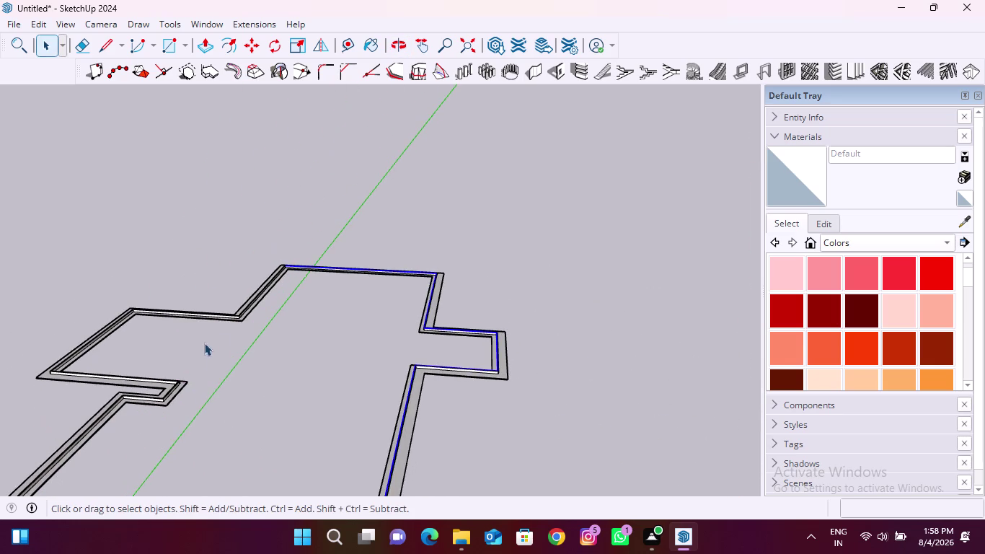
scroll(up, 3)
scroll(up, 3)
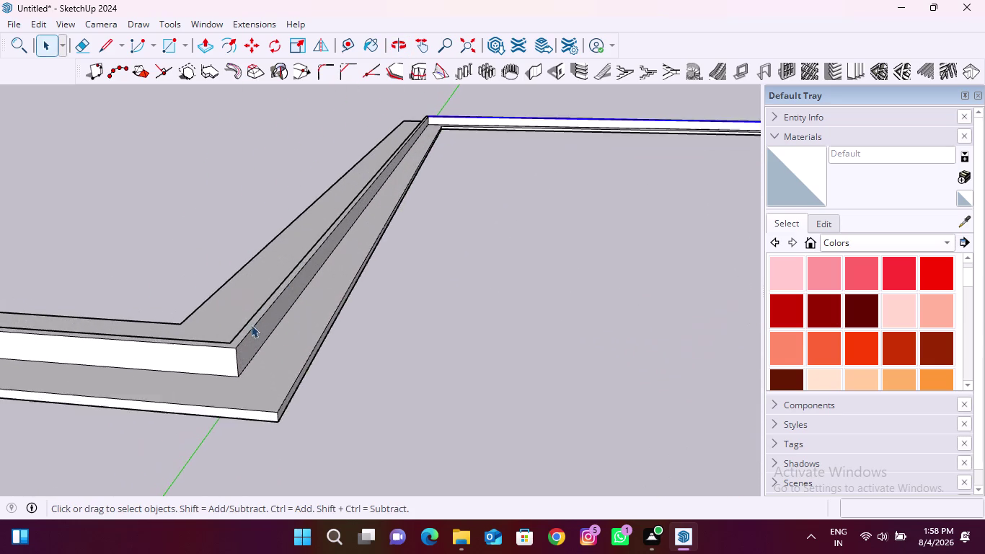
scroll(up, 3)
click(250, 331)
scroll(down, 3)
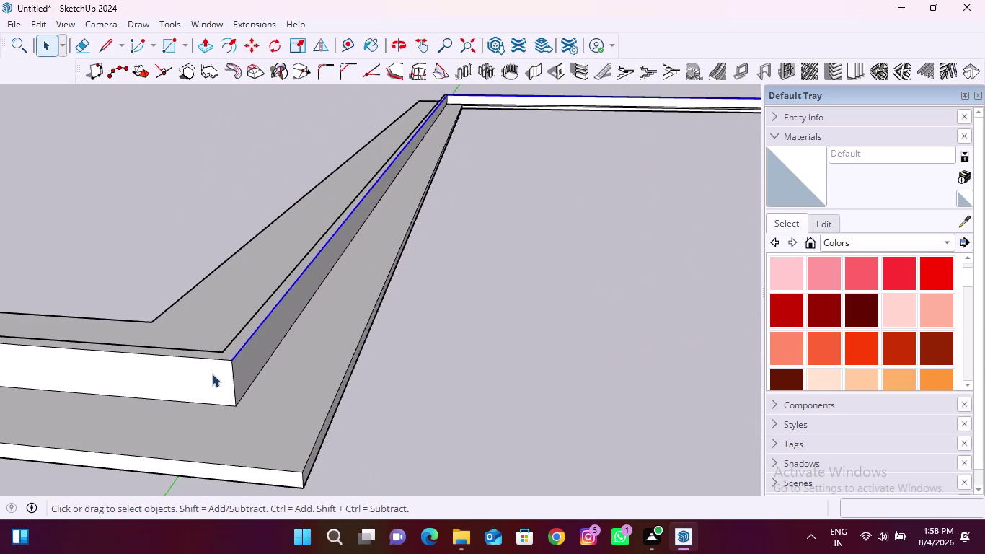
click(214, 358)
scroll(down, 3)
scroll(up, 3)
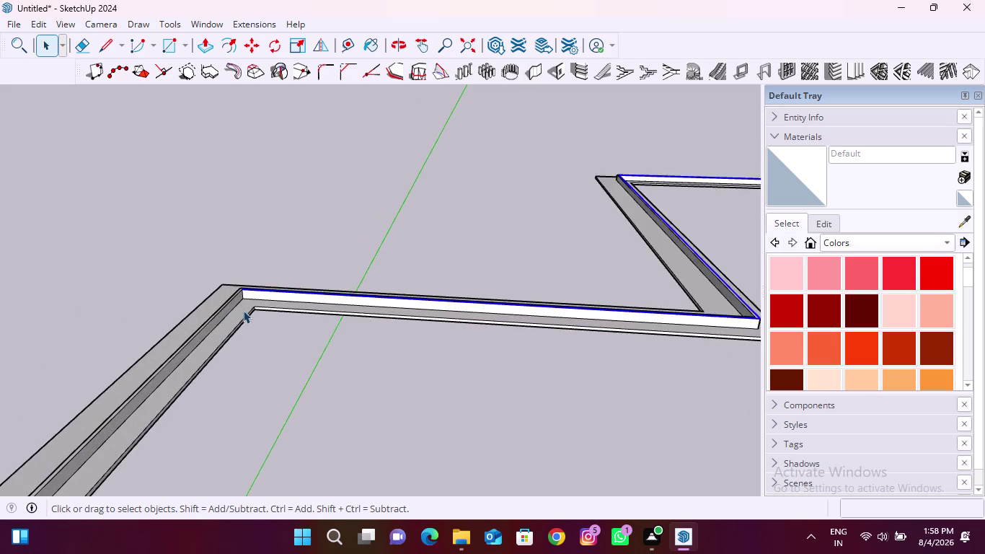
scroll(up, 3)
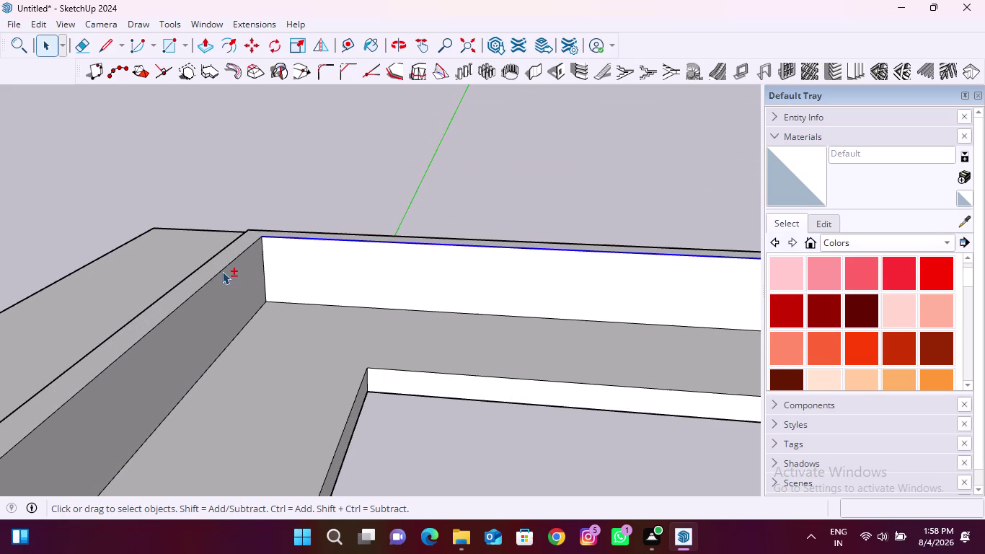
Add the remaining five inner wall-top edges, including the diagonal one, completing the perimeter.
click(222, 271)
scroll(down, 3)
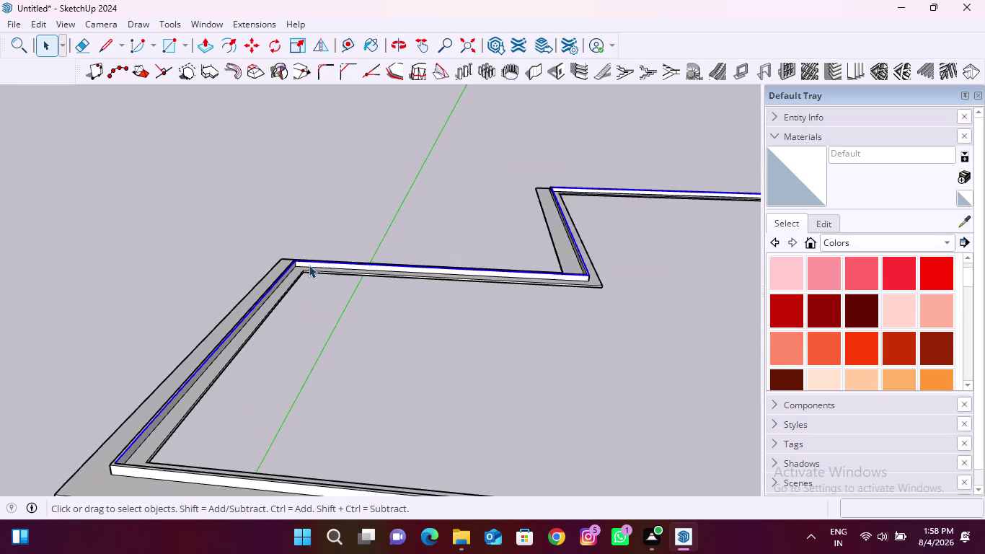
scroll(down, 3)
middle_drag(445, 360, 49, 416)
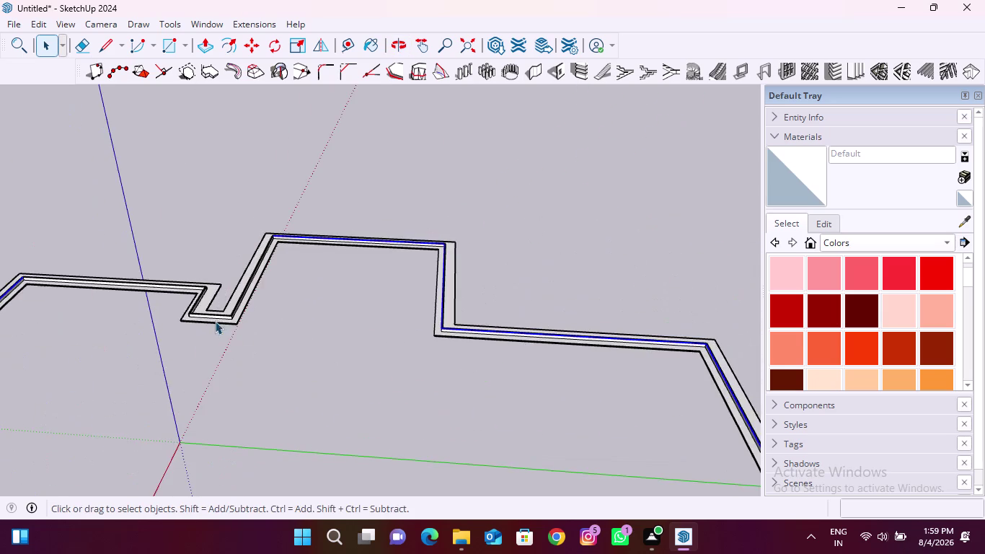
scroll(up, 3)
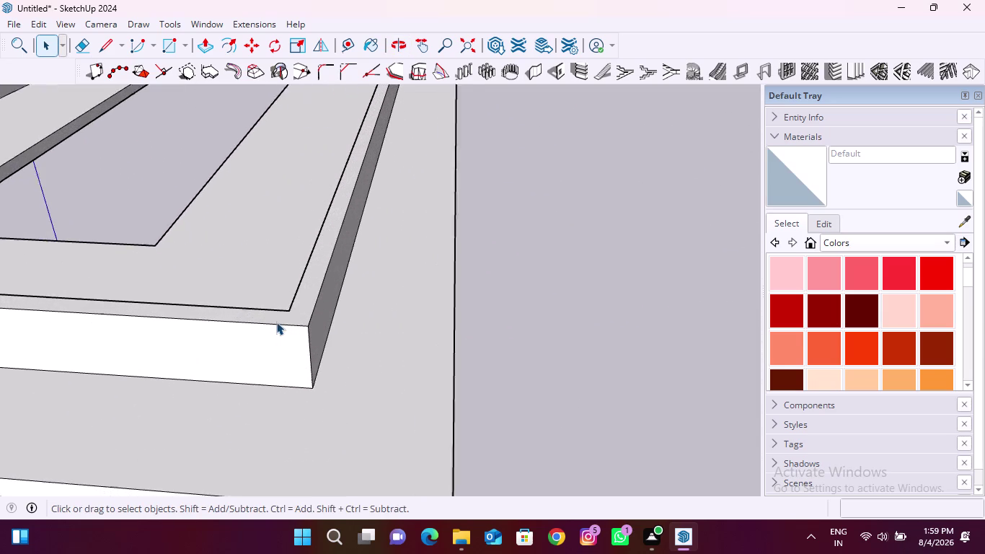
scroll(up, 3)
click(281, 325)
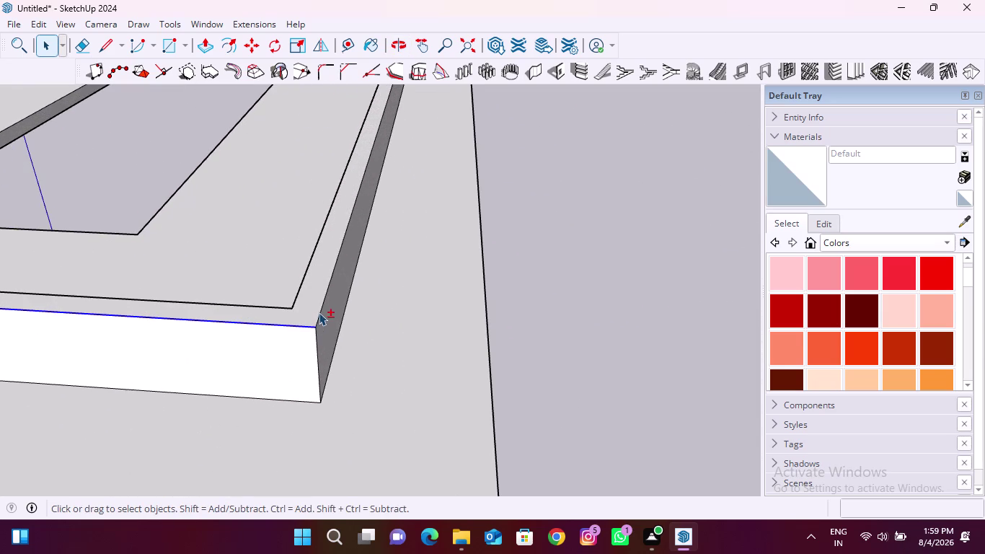
click(320, 311)
scroll(down, 3)
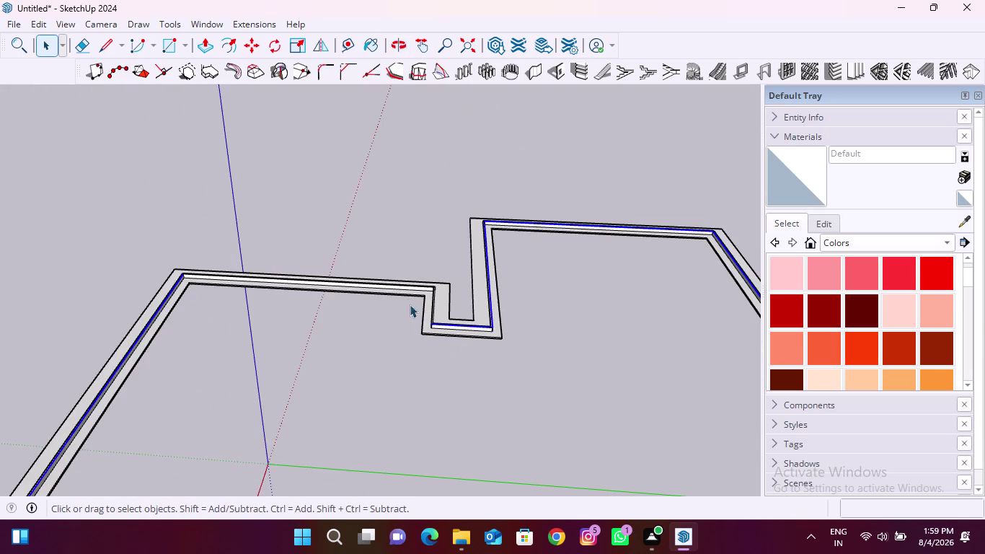
scroll(up, 3)
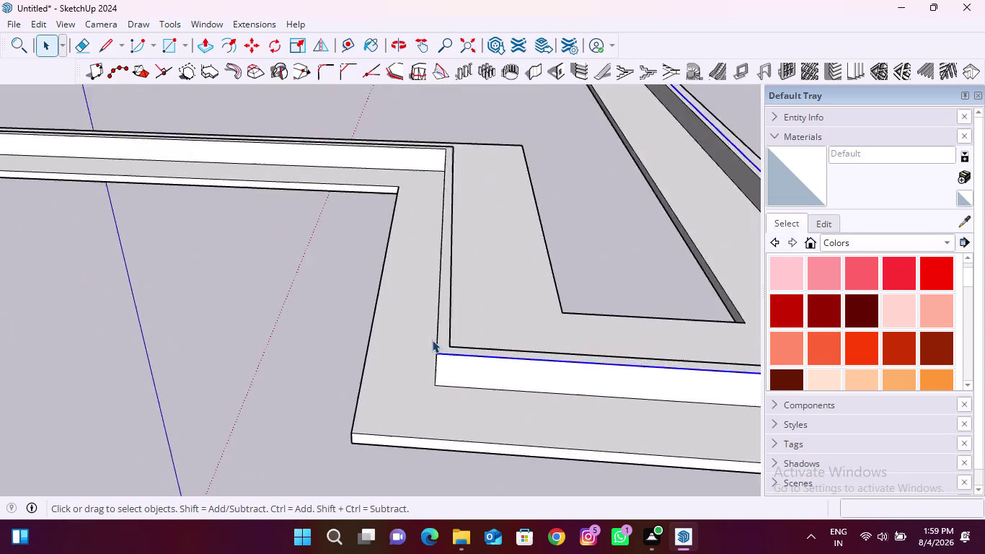
scroll(up, 3)
middle_drag(429, 352, 514, 360)
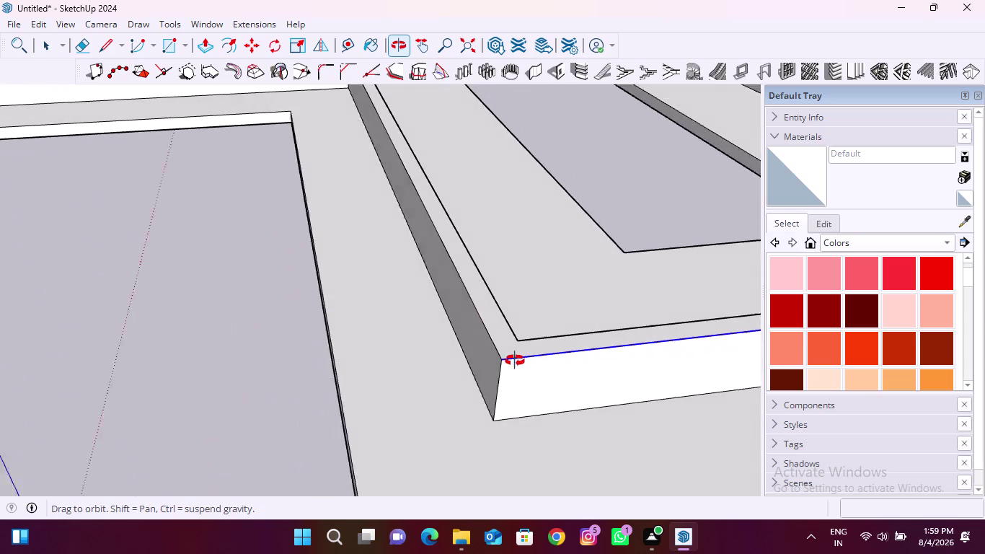
middle_drag(514, 361, 514, 360)
scroll(up, 3)
click(491, 333)
scroll(down, 3)
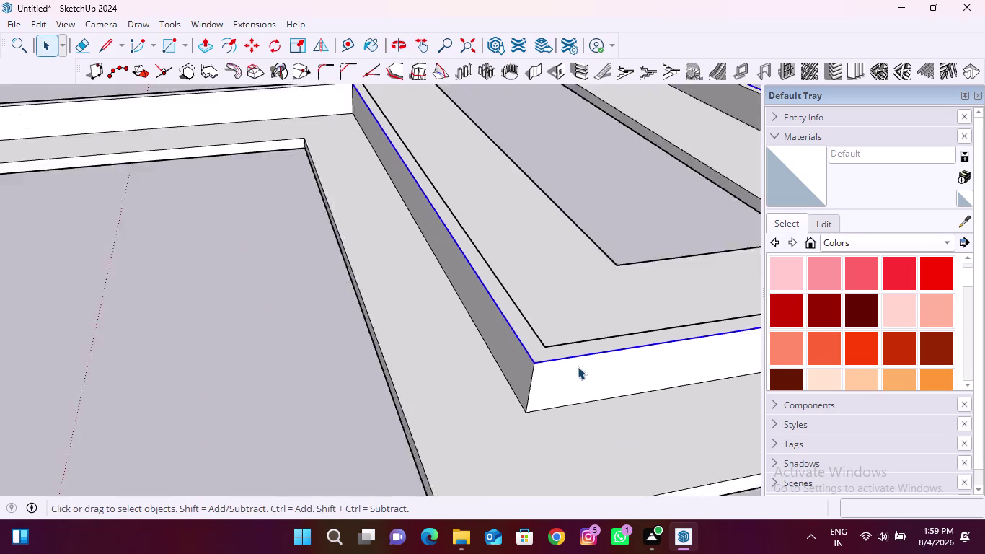
scroll(down, 3)
scroll(up, 3)
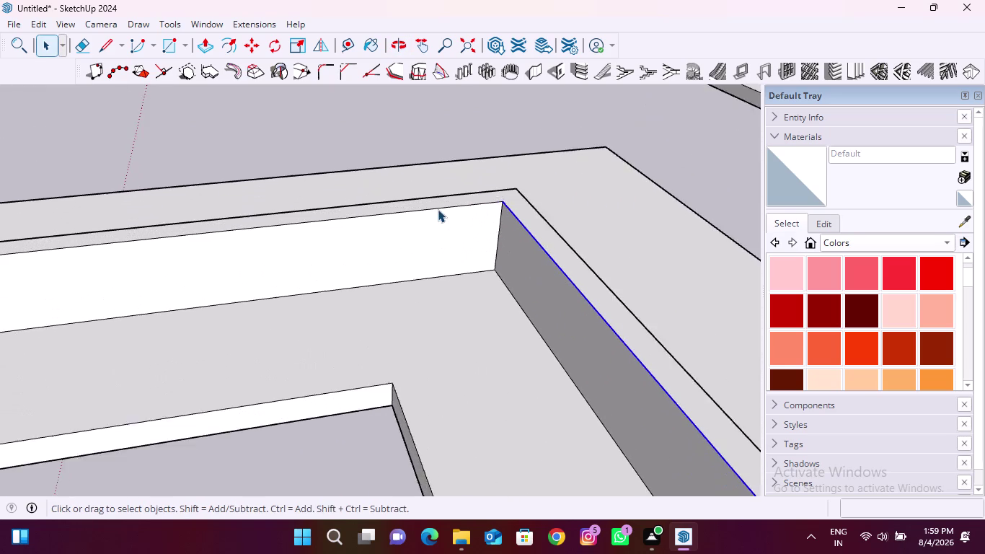
scroll(up, 3)
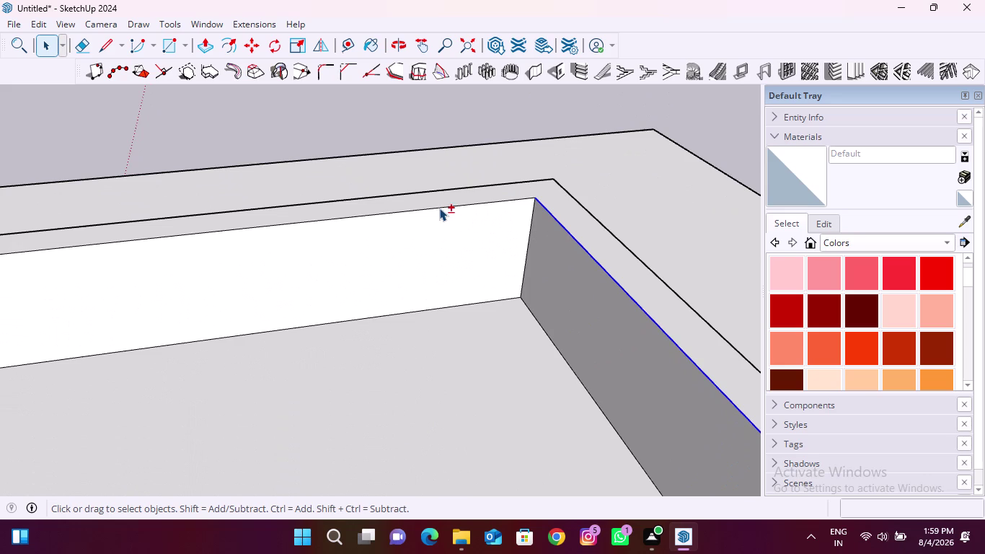
click(442, 205)
scroll(down, 3)
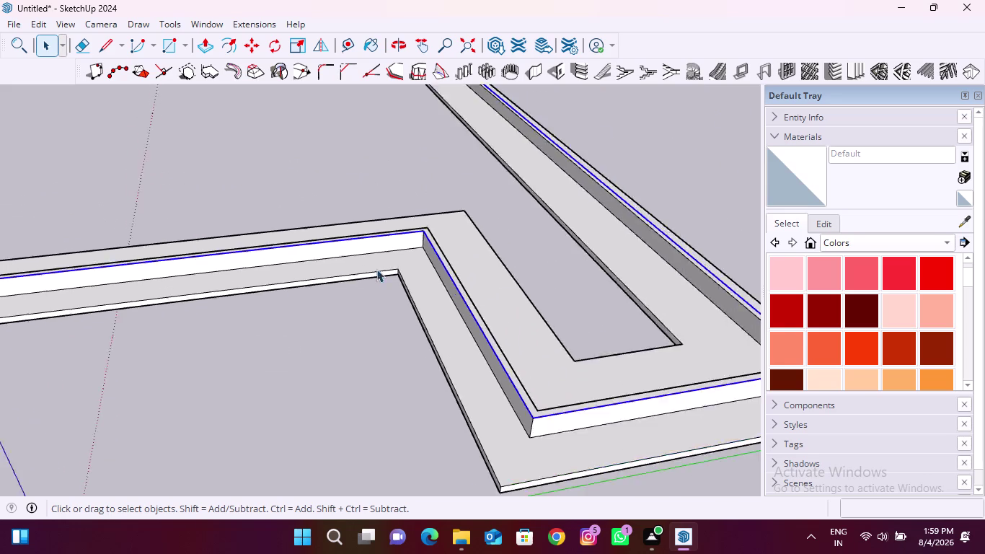
scroll(down, 3)
scroll(down, 3)
scroll(down, 3)
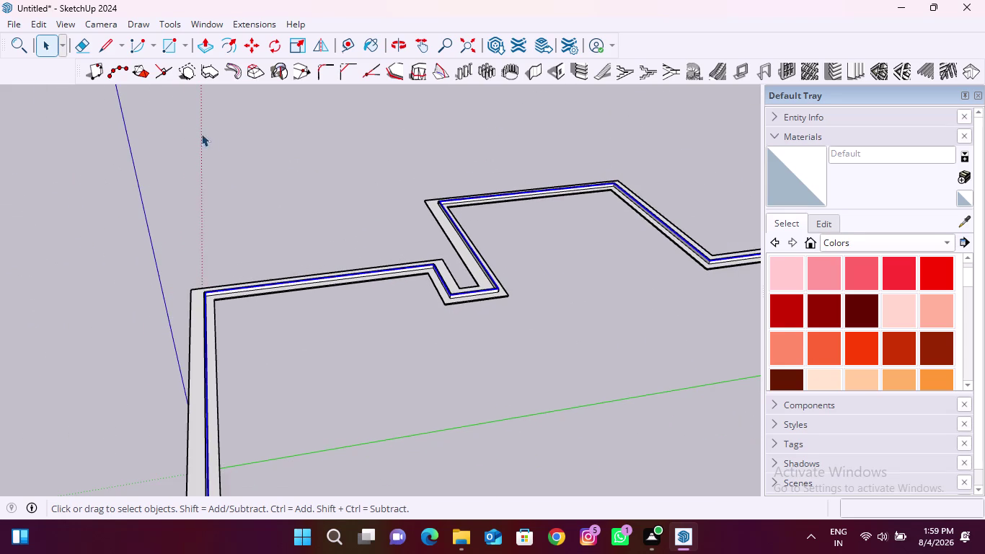
click(222, 49)
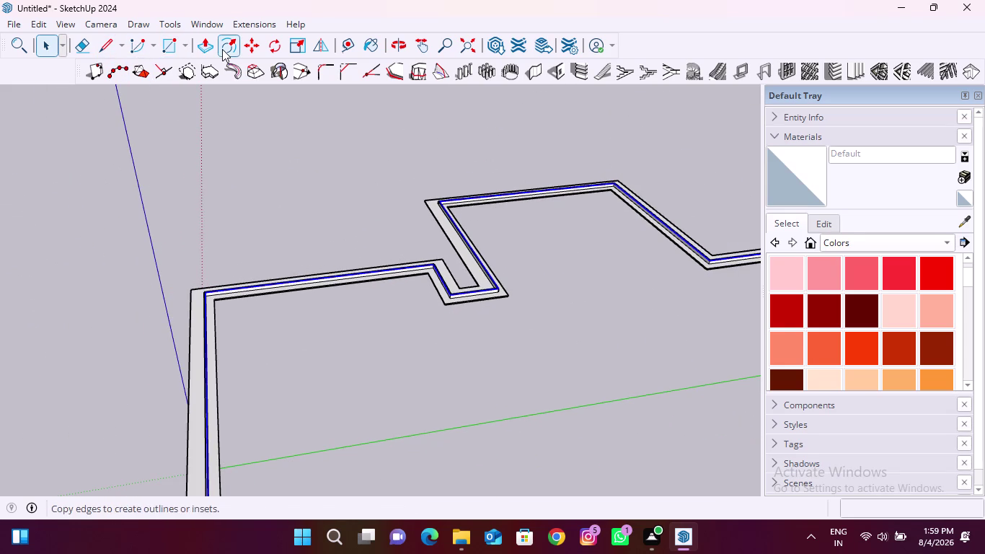
Offset the selected wall-top edges about 0.42 inches inward to form double lines.
scroll(up, 3)
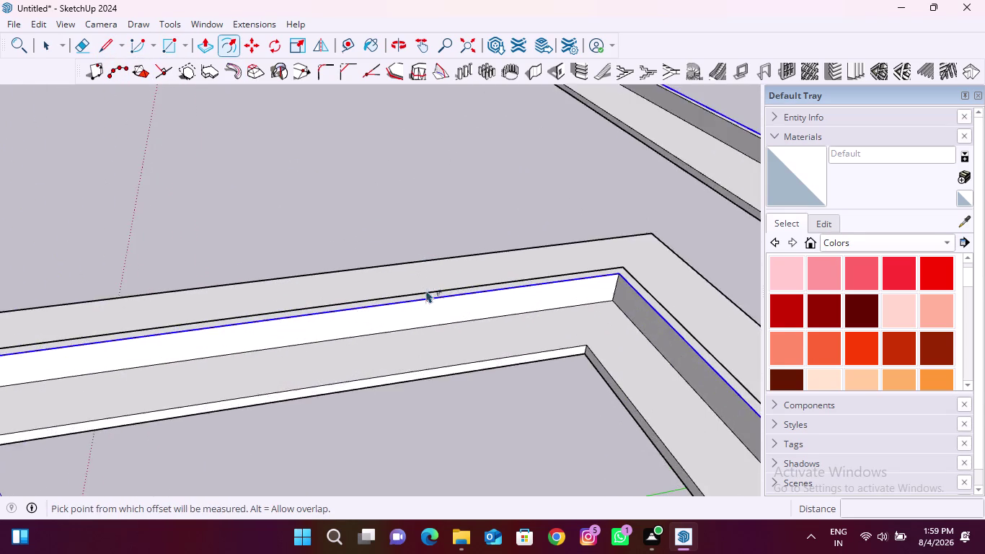
scroll(up, 3)
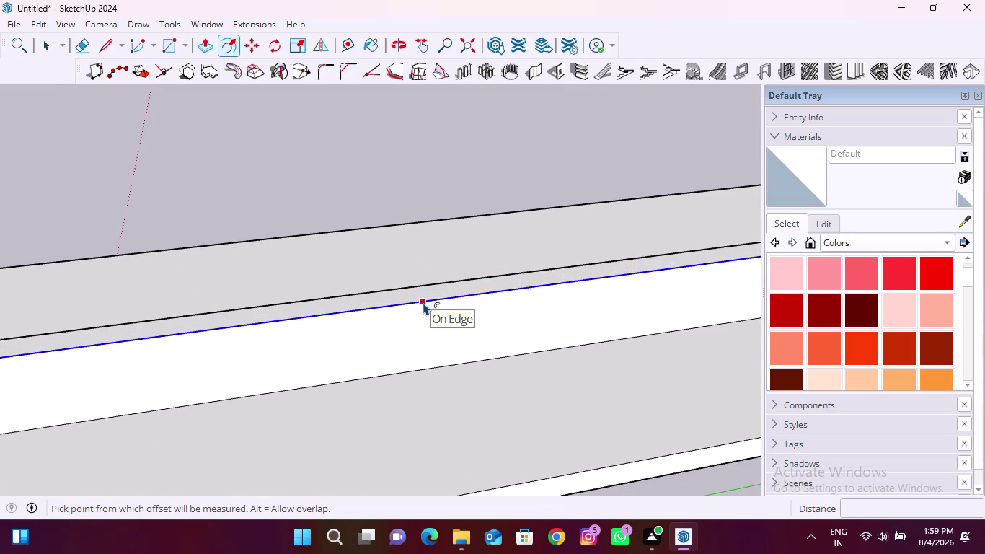
click(423, 302)
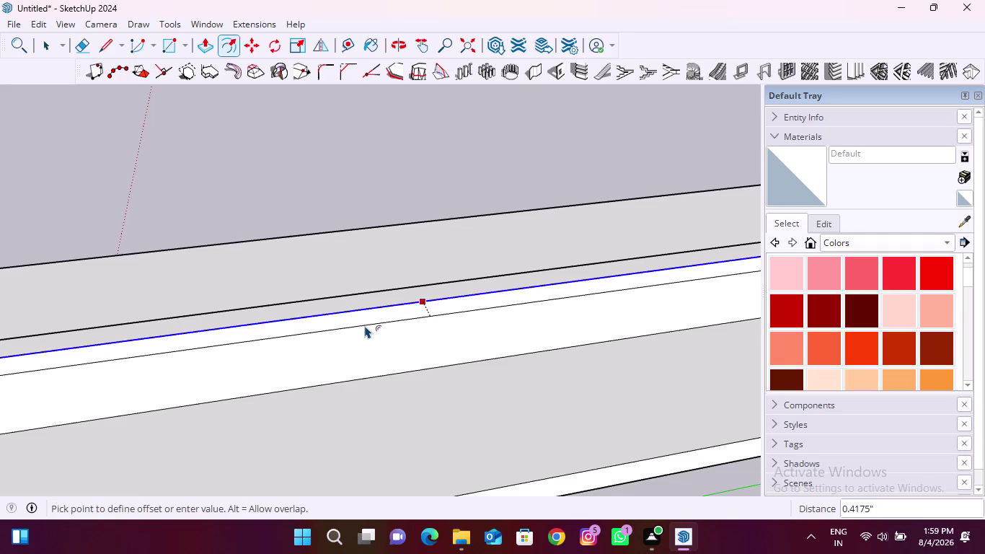
click(365, 325)
scroll(down, 3)
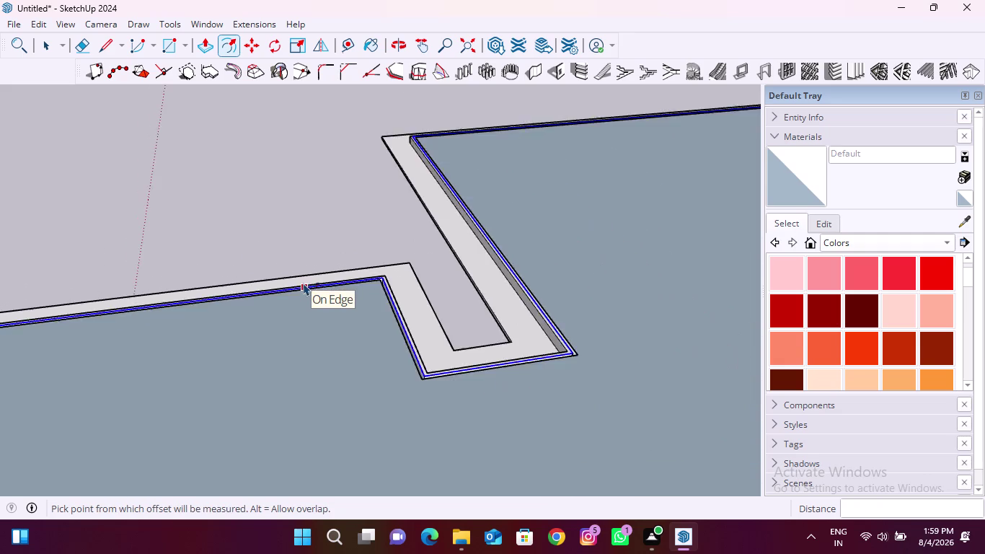
scroll(down, 3)
middle_drag(298, 344, 346, 343)
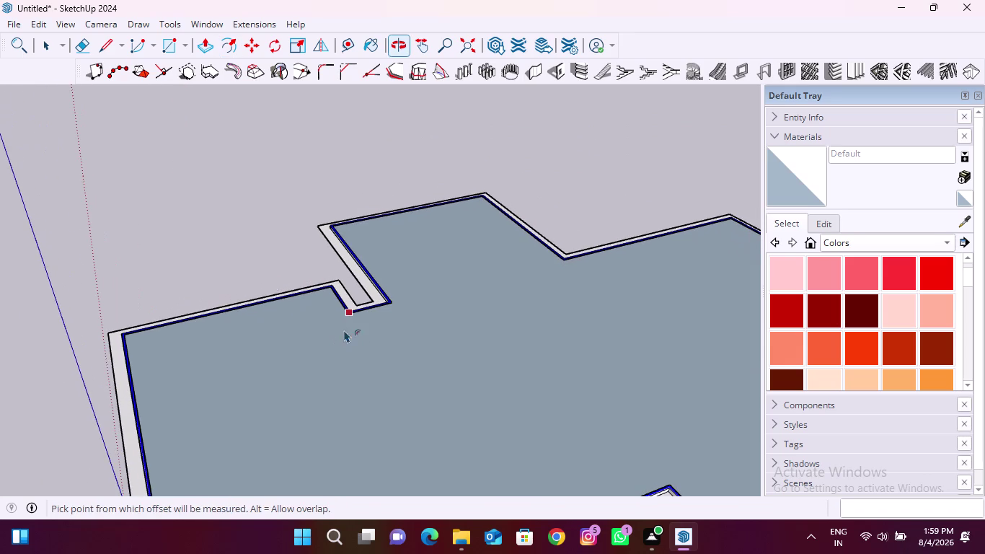
Delete the floor face inside the walls.
click(45, 43)
click(452, 344)
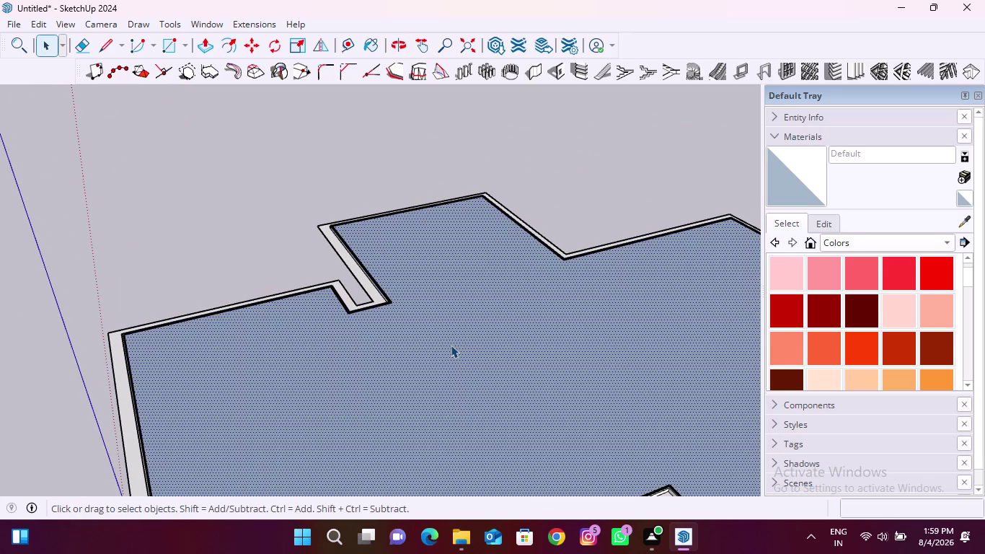
key(Delete)
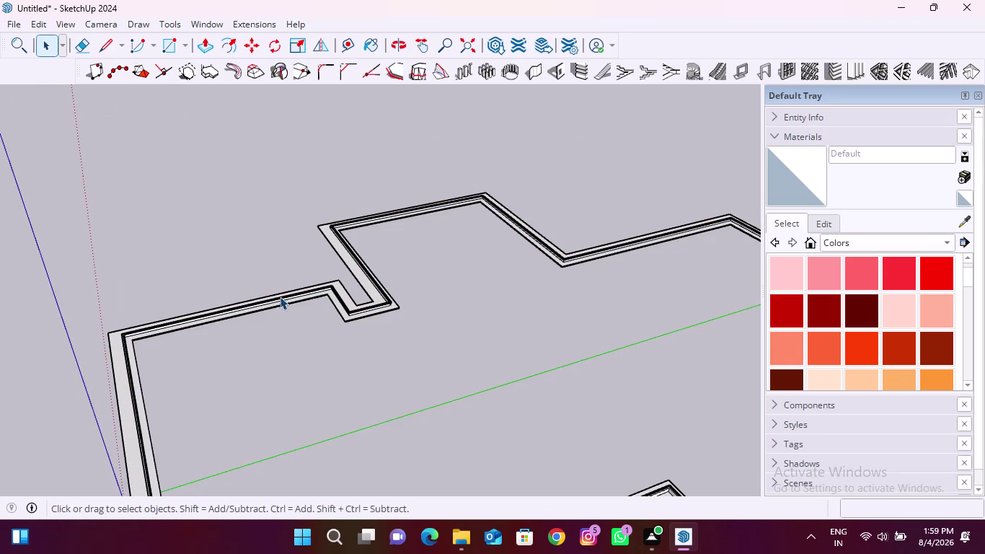
scroll(up, 3)
click(209, 42)
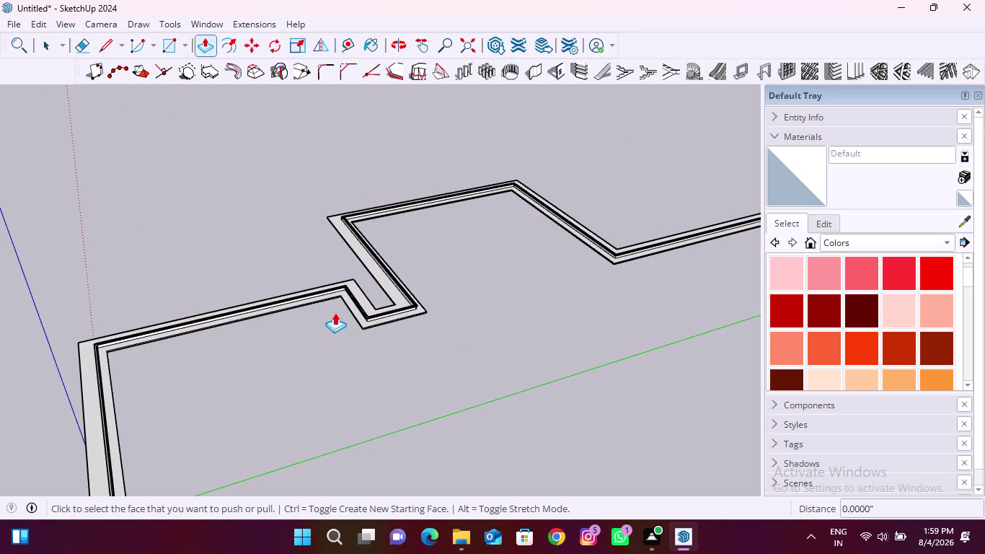
scroll(up, 3)
scroll(up, 3)
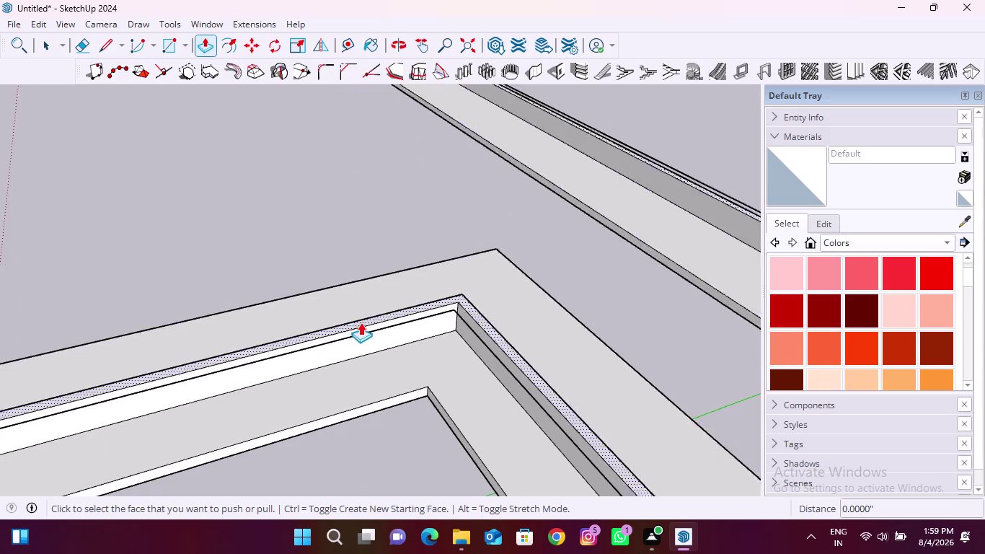
scroll(up, 3)
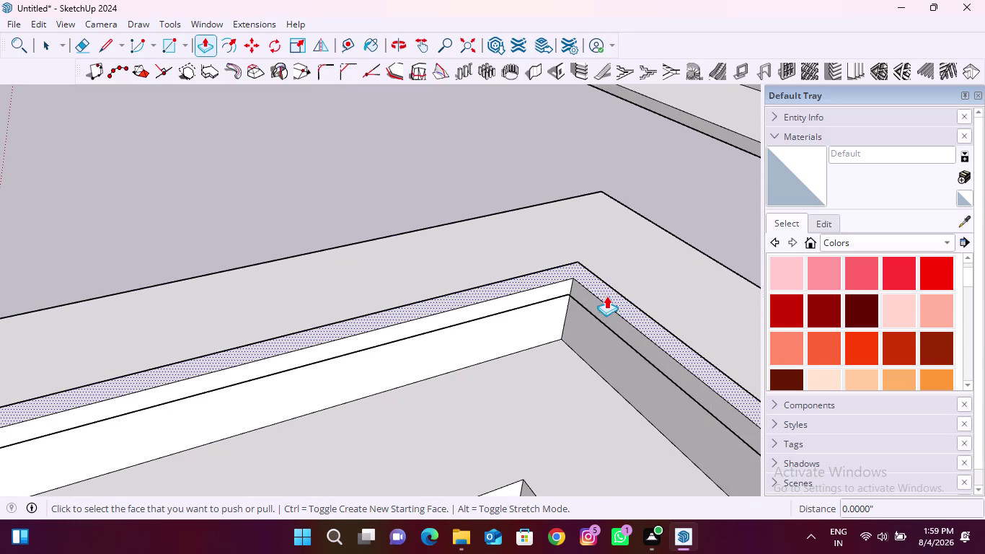
scroll(up, 3)
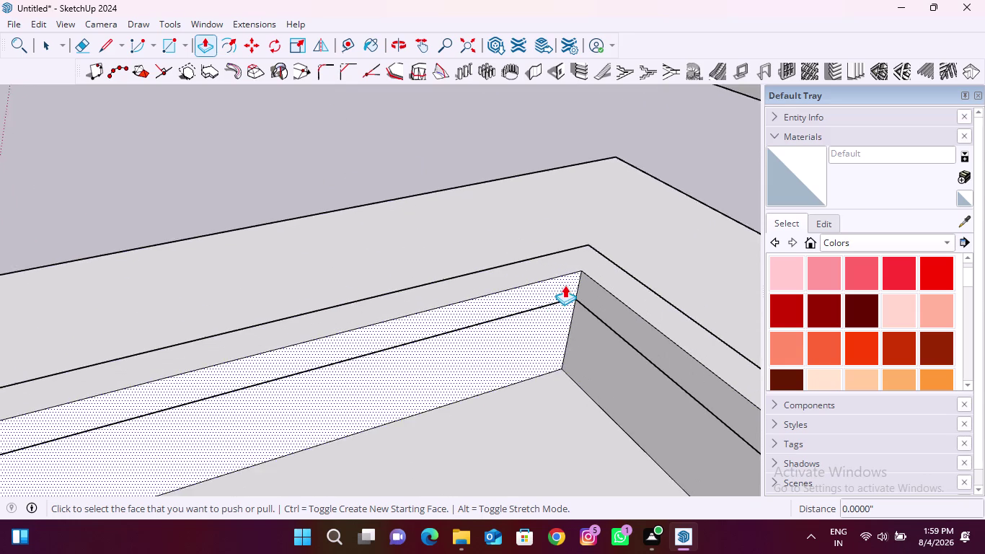
scroll(up, 3)
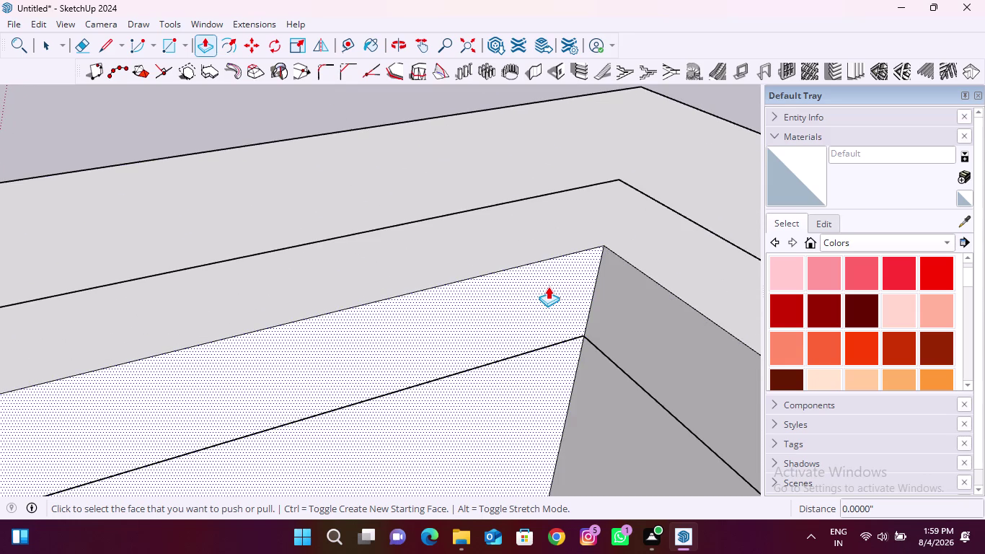
middle_drag(365, 382, 395, 258)
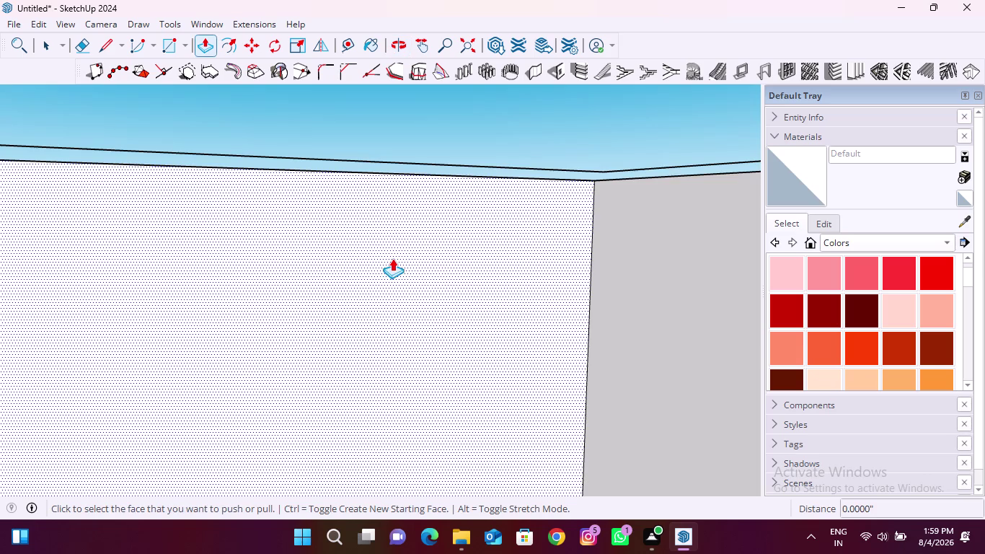
scroll(down, 3)
middle_drag(373, 288, 384, 342)
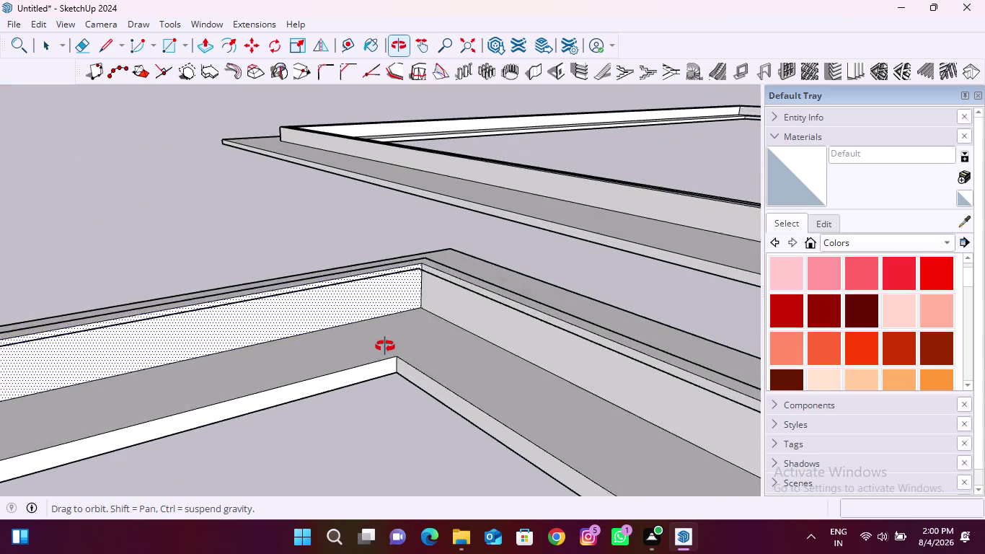
middle_drag(384, 342, 388, 365)
scroll(up, 3)
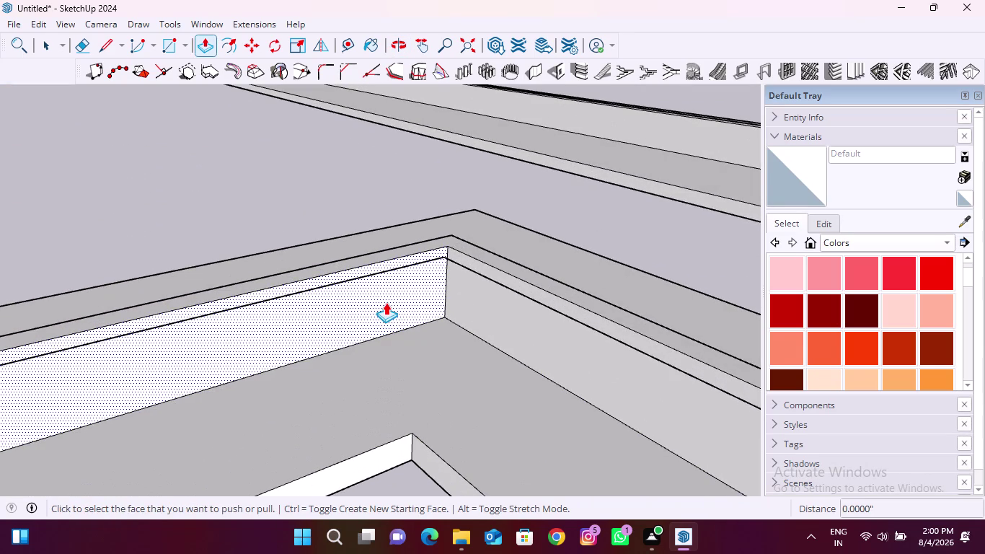
key(ctrl+z)
key(ctrl+z)
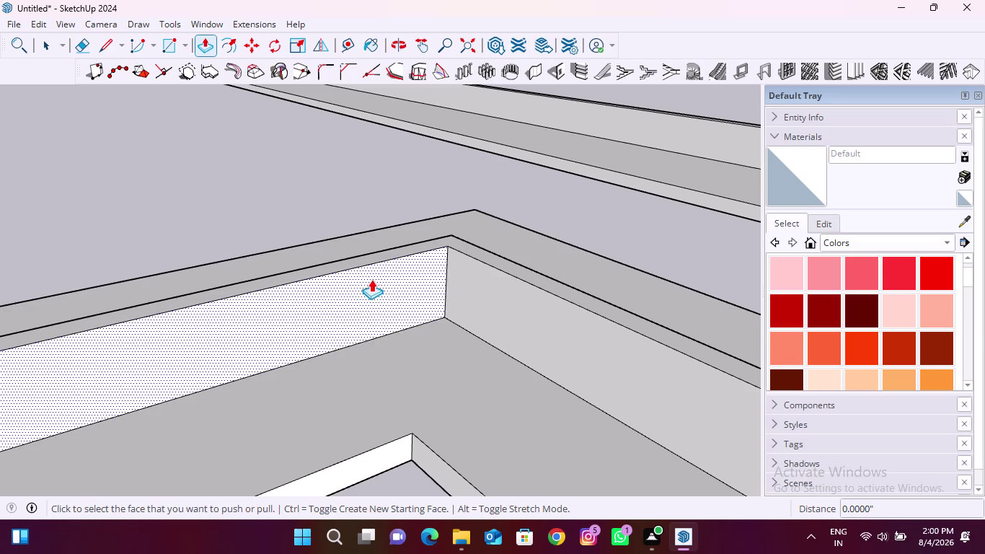
click(37, 51)
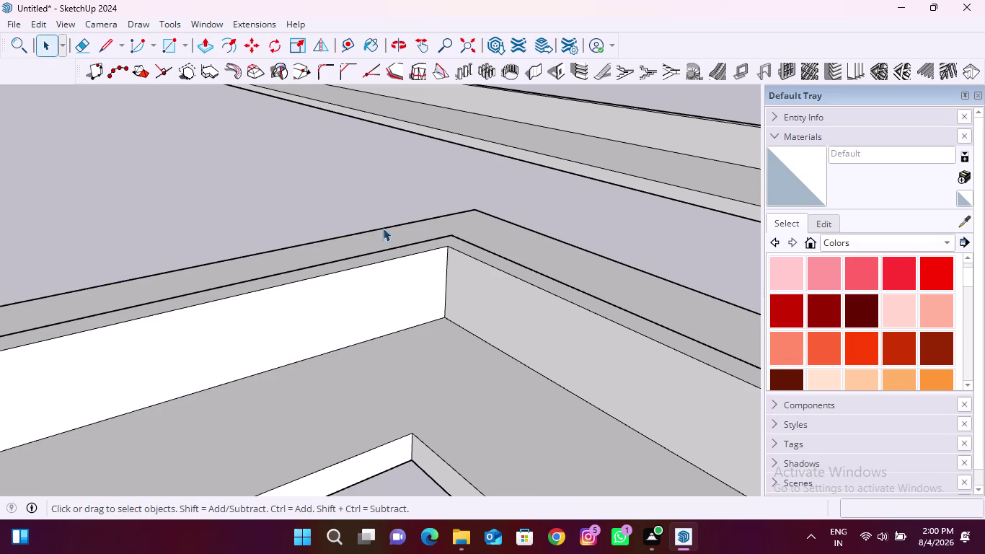
Select six inner wall-top edges, including the long wall's edge and the first corner's edge.
scroll(up, 3)
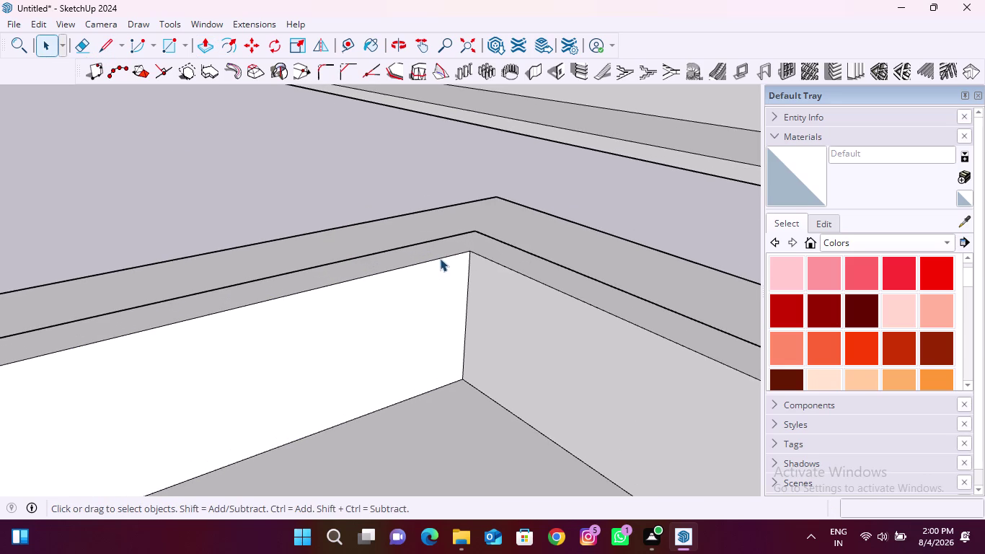
click(440, 258)
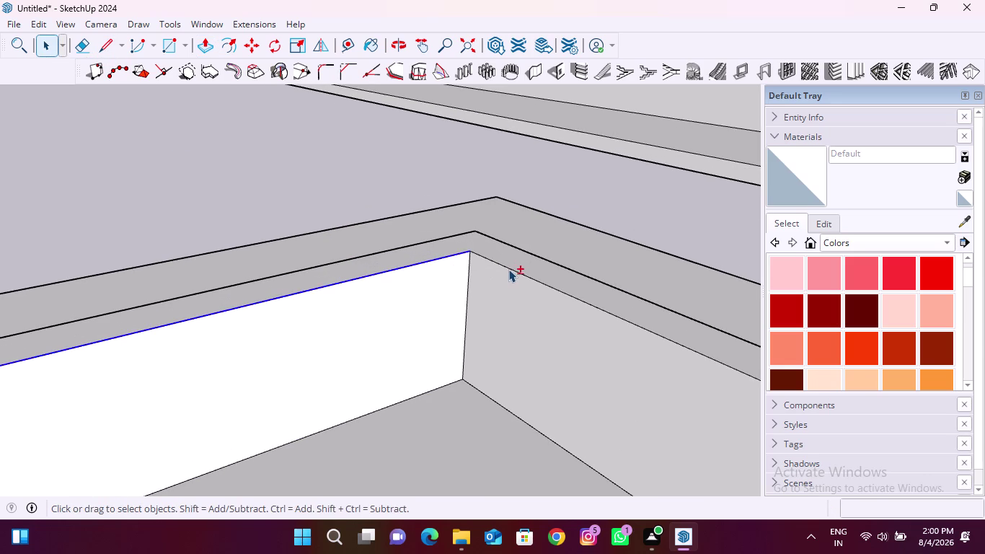
click(509, 268)
scroll(down, 3)
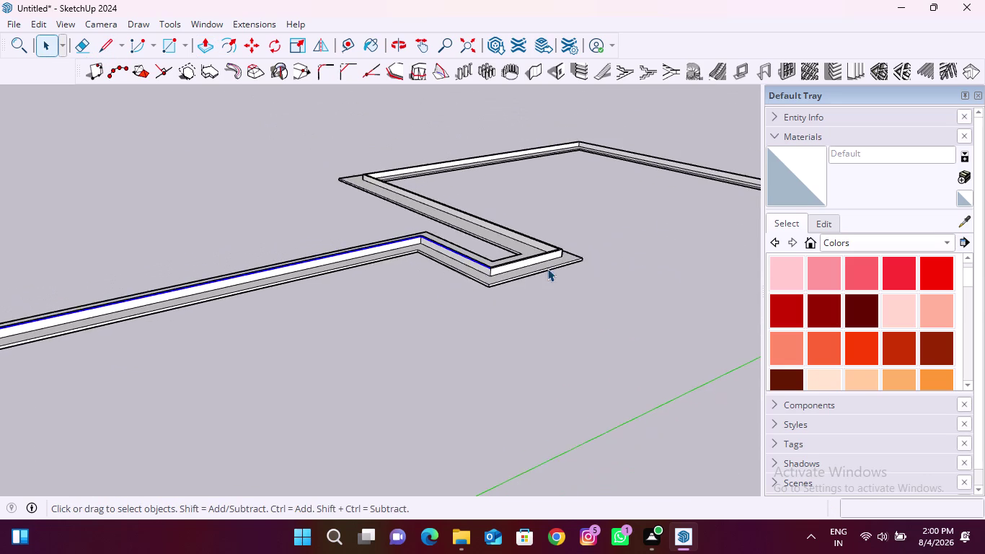
scroll(up, 3)
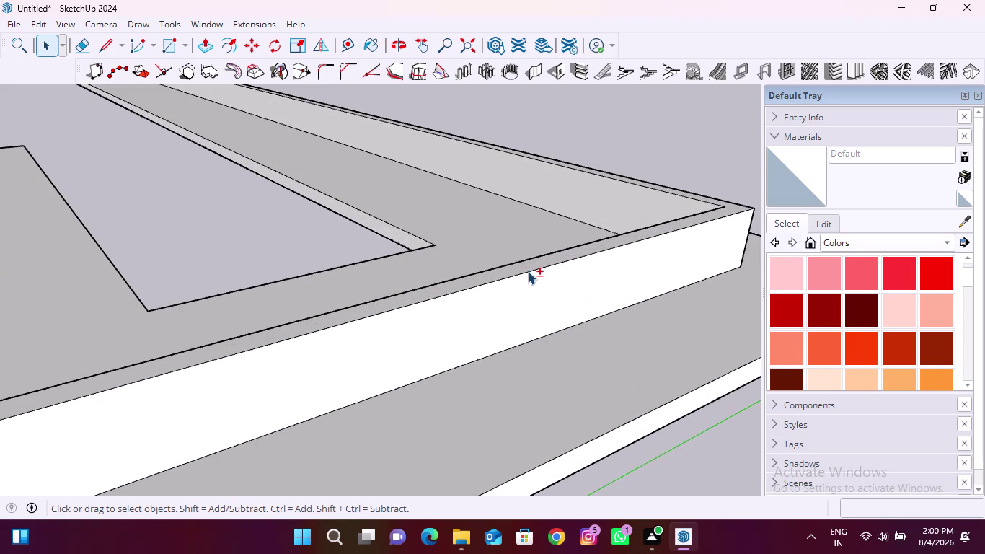
click(527, 271)
scroll(down, 3)
middle_drag(503, 307, 106, 397)
scroll(up, 3)
click(277, 315)
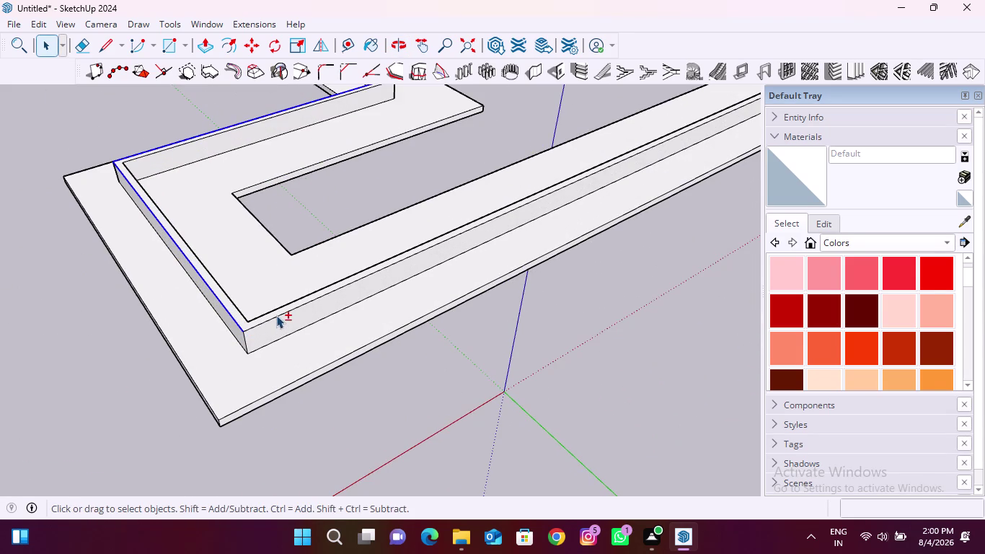
scroll(down, 3)
scroll(up, 3)
scroll(down, 3)
scroll(up, 3)
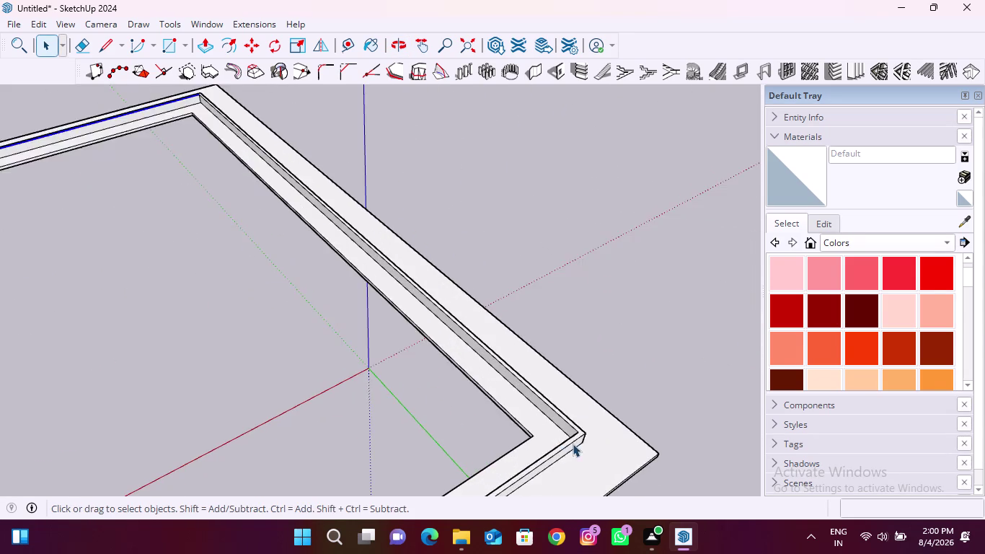
scroll(up, 3)
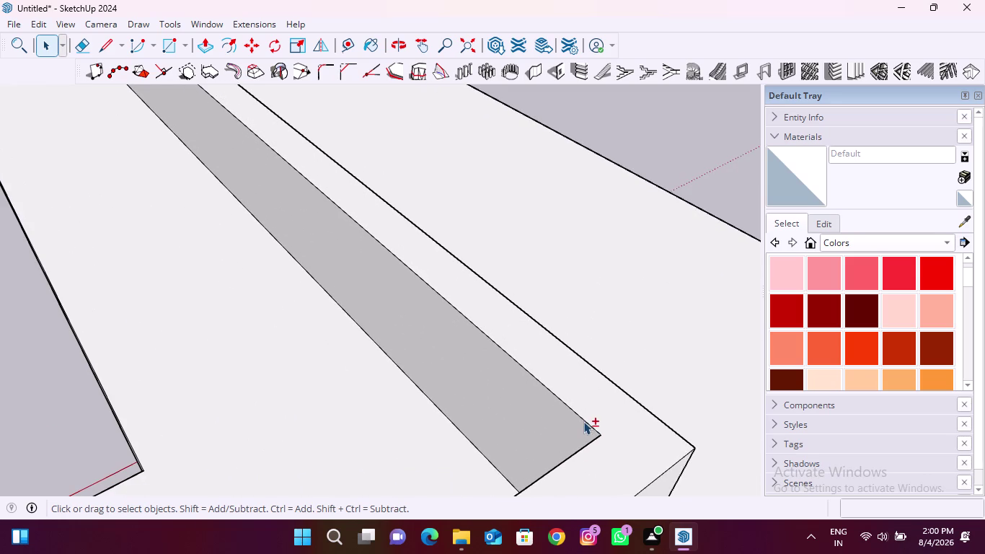
click(584, 422)
click(596, 437)
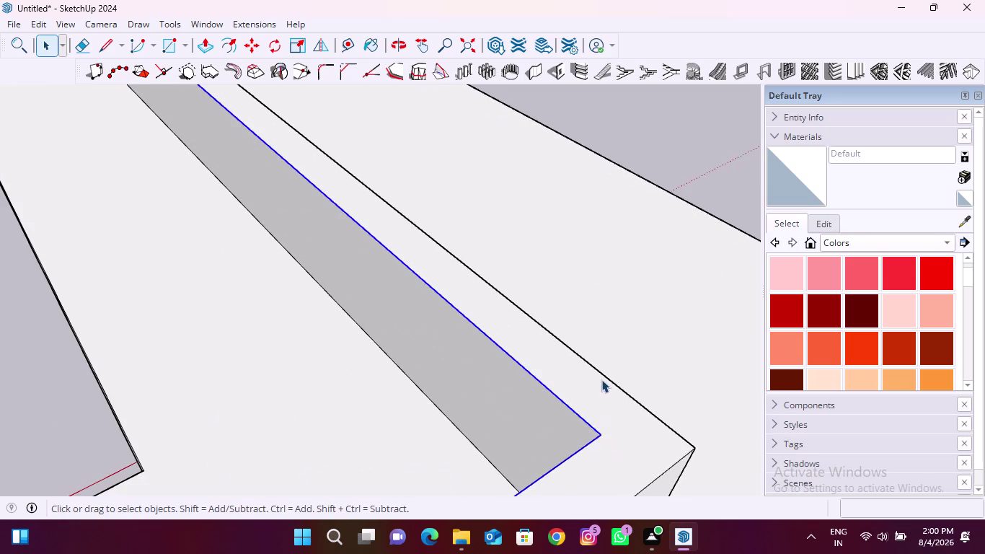
Add four more inner wall edges, including both edges at the next wall corner.
scroll(down, 3)
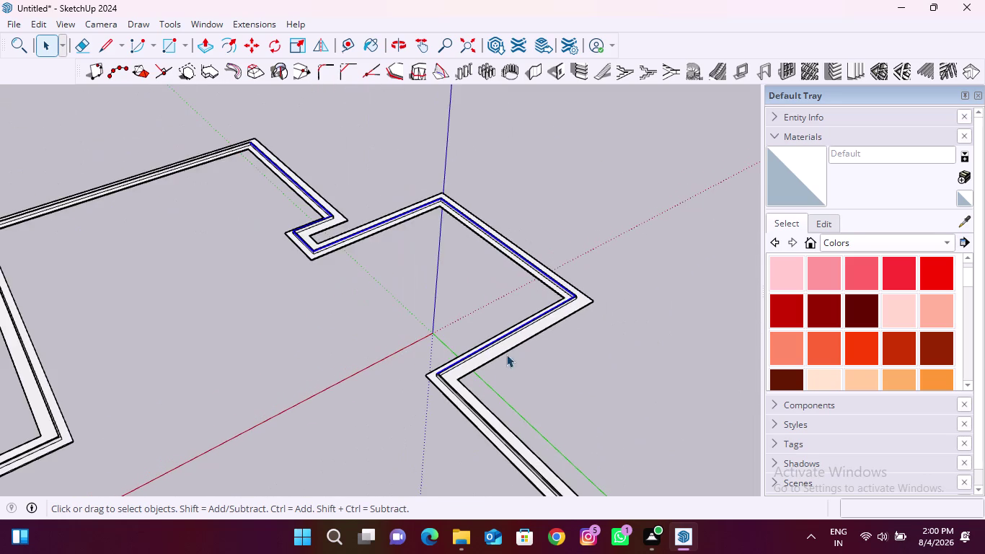
scroll(down, 3)
scroll(up, 3)
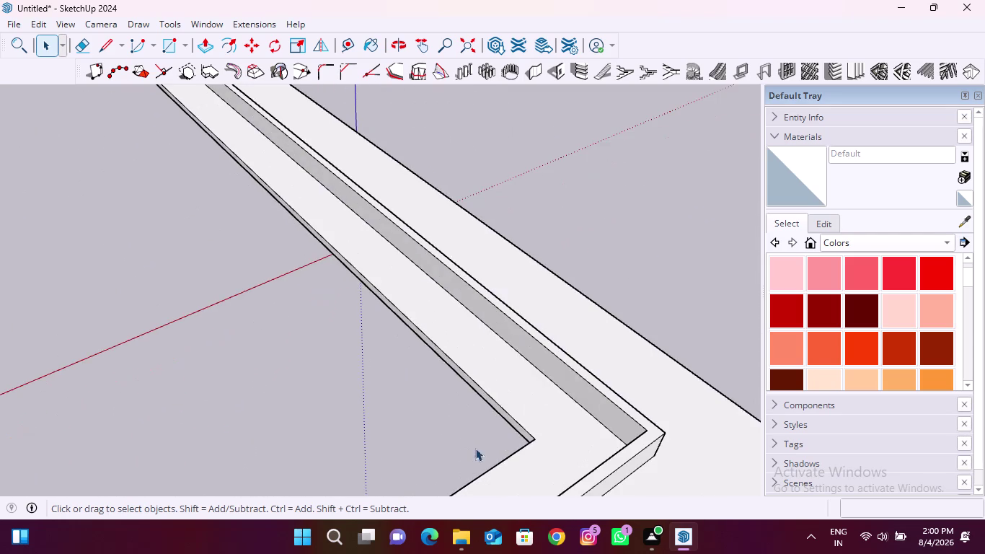
scroll(up, 3)
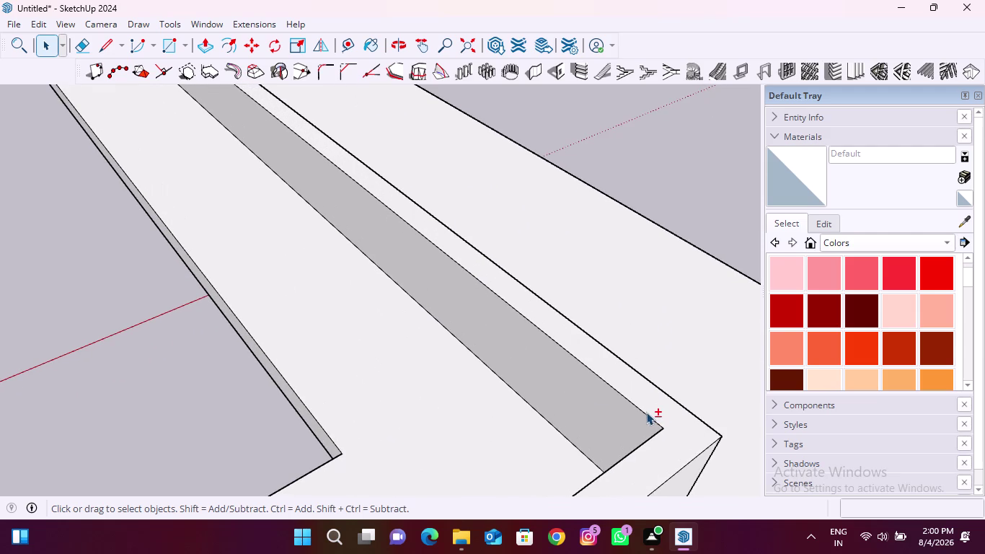
click(646, 415)
click(657, 431)
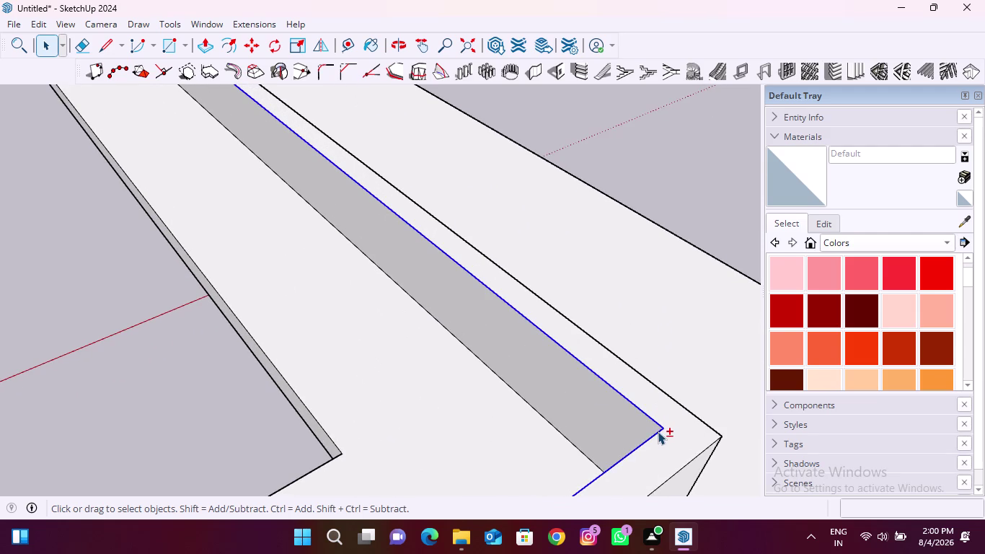
scroll(down, 3)
scroll(down, 3)
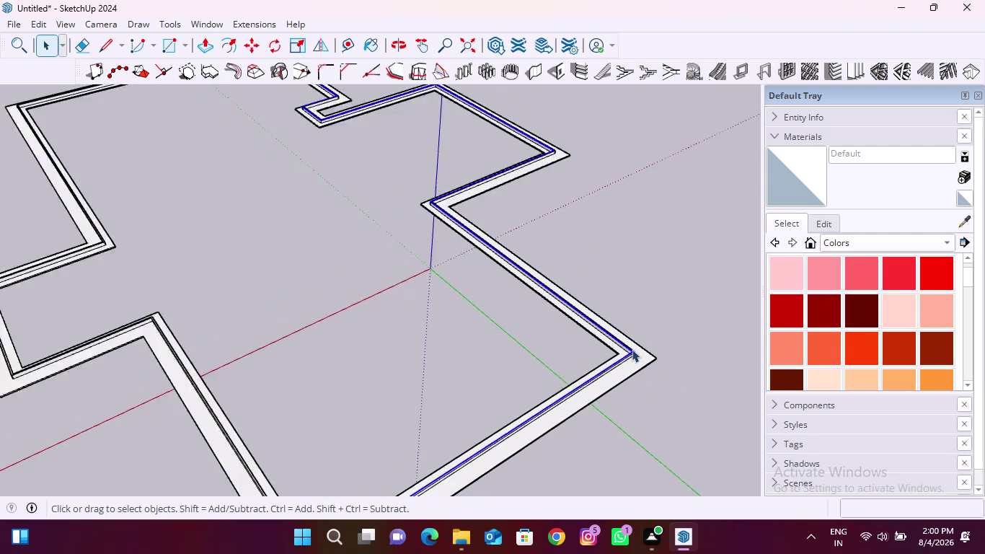
scroll(down, 3)
scroll(up, 3)
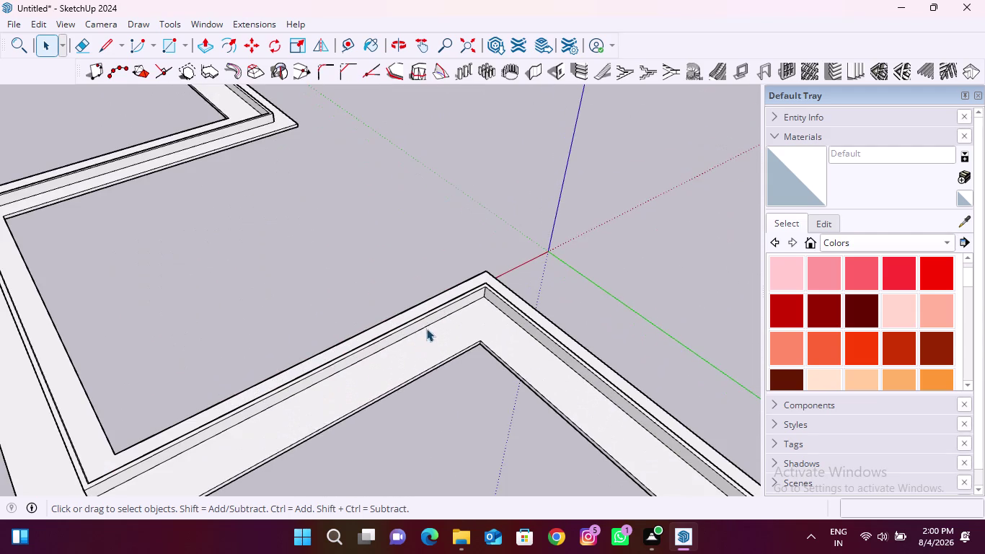
middle_drag(440, 315, 771, 428)
middle_drag(356, 330, 442, 302)
scroll(up, 3)
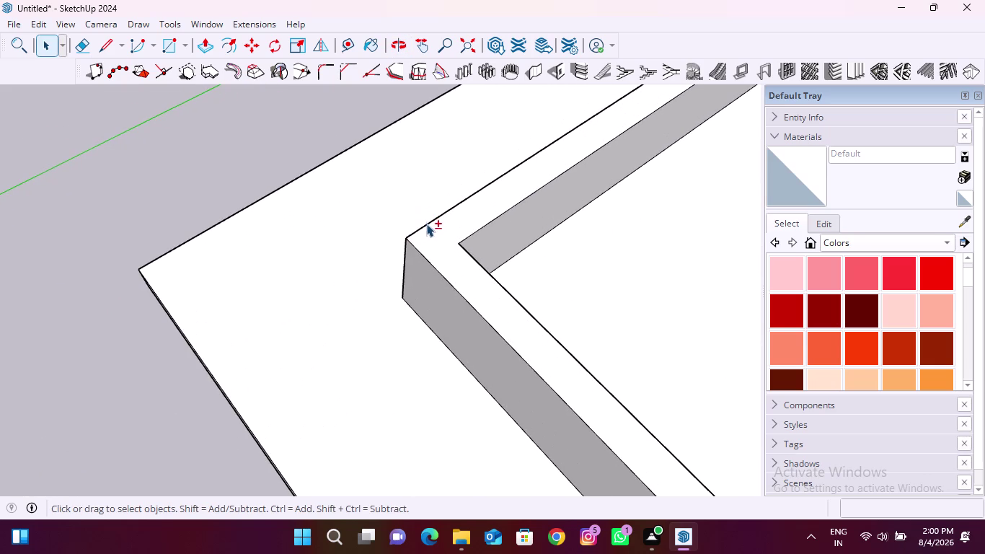
click(427, 223)
click(426, 258)
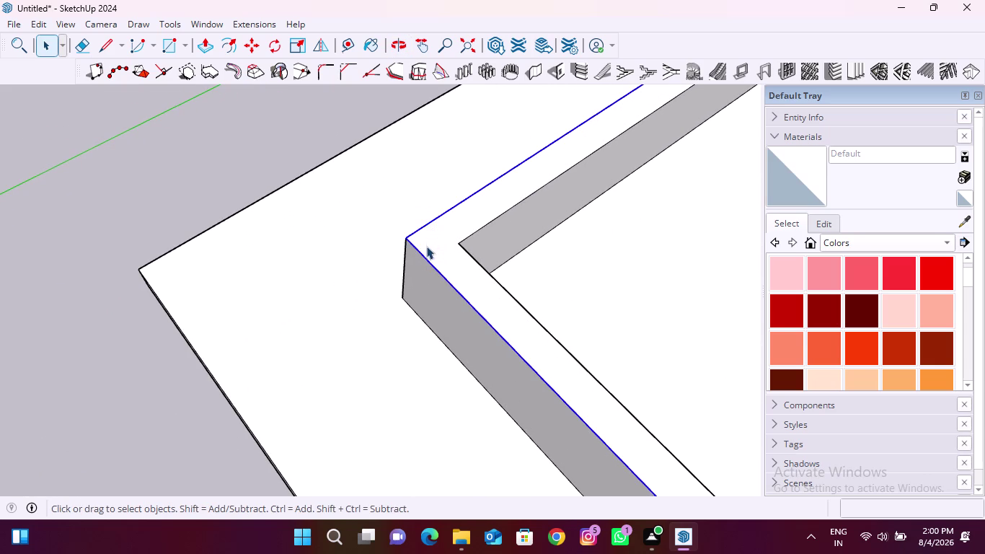
scroll(down, 3)
scroll(down, 3)
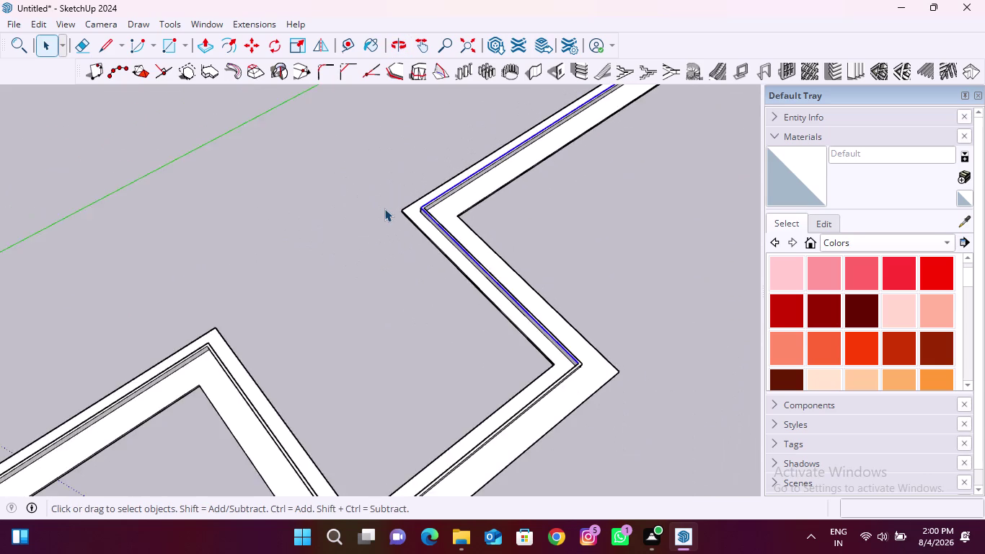
scroll(down, 3)
Add the notch wall's two inner edges and one further inner wall edge.
middle_drag(280, 301, 705, 311)
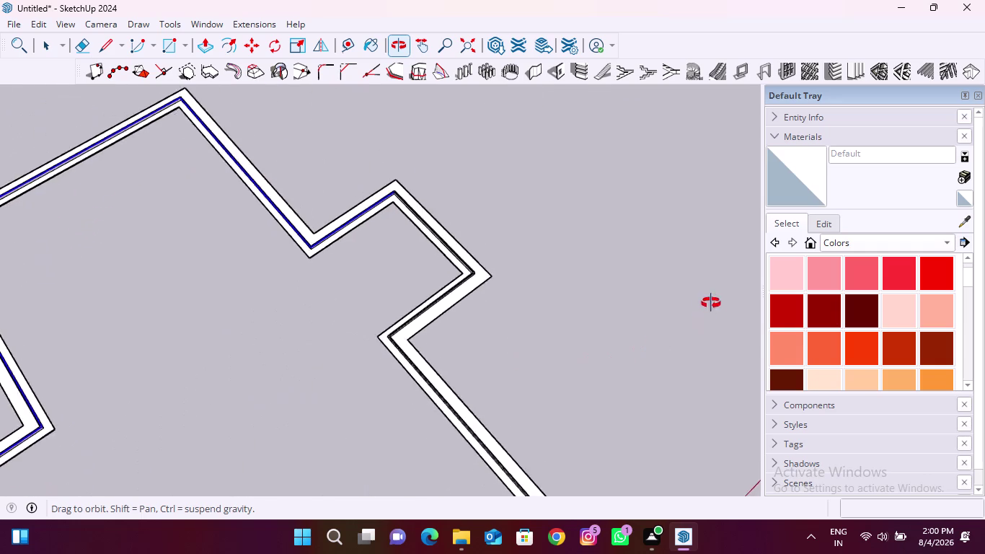
middle_drag(704, 311, 713, 300)
middle_drag(387, 356, 617, 344)
scroll(up, 3)
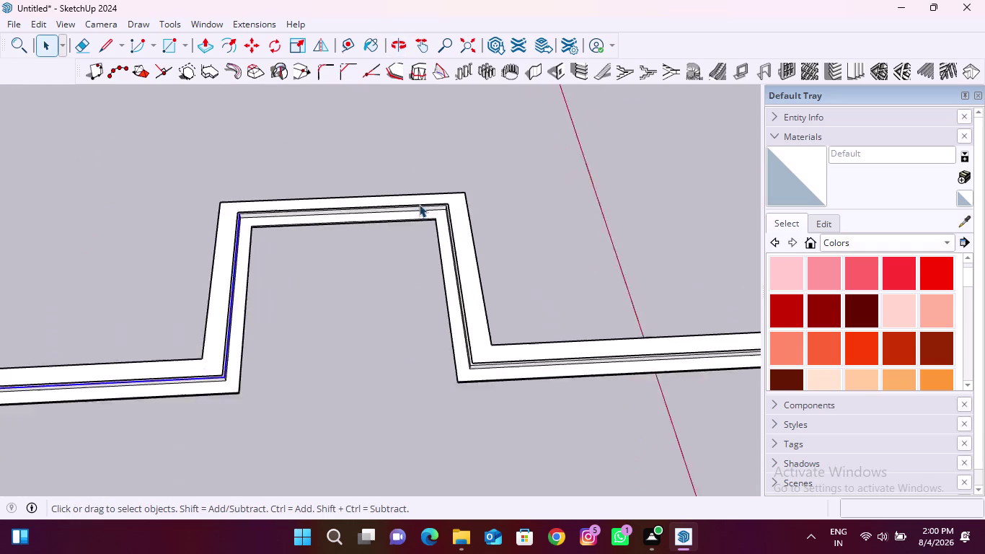
scroll(up, 3)
scroll(up, 3)
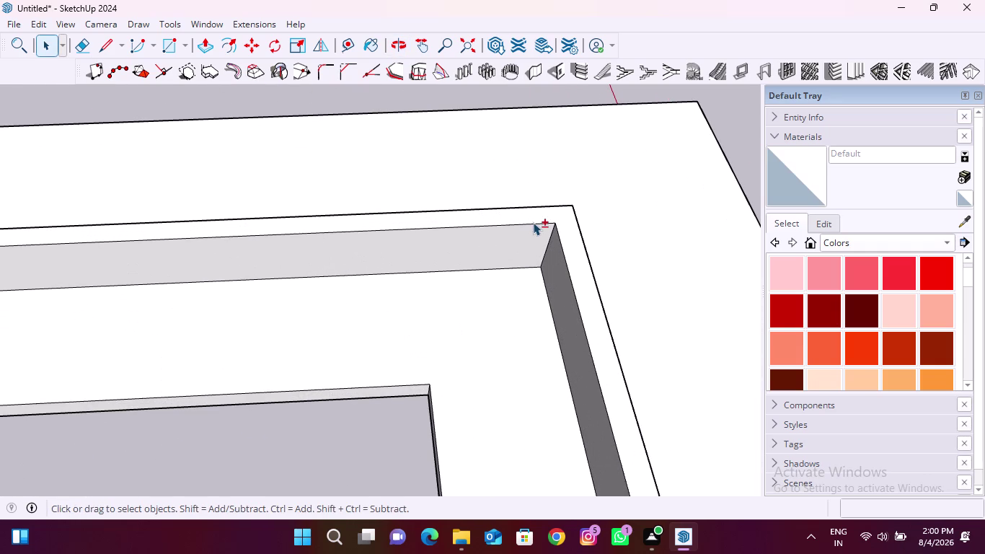
click(533, 223)
click(558, 234)
scroll(down, 3)
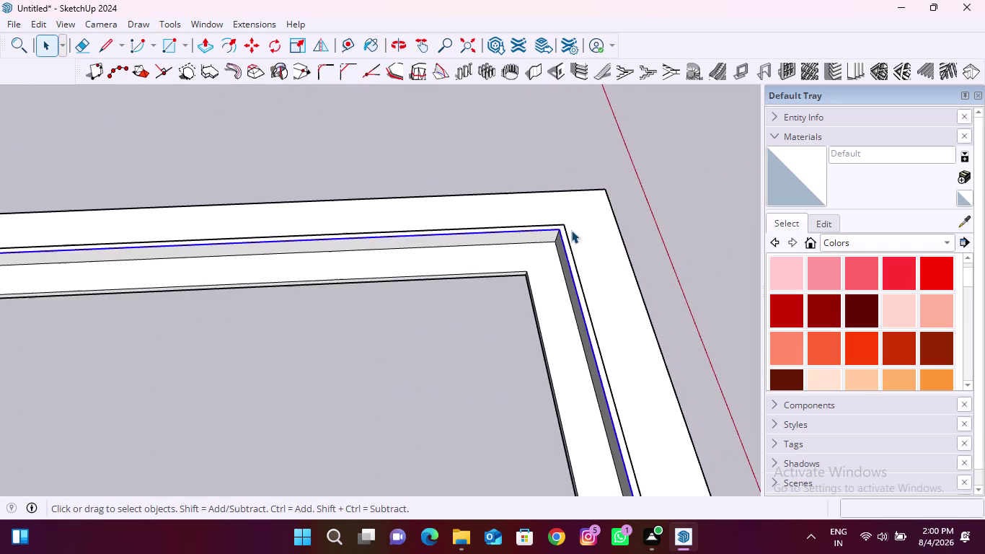
scroll(down, 3)
scroll(down, 3)
scroll(down, 3)
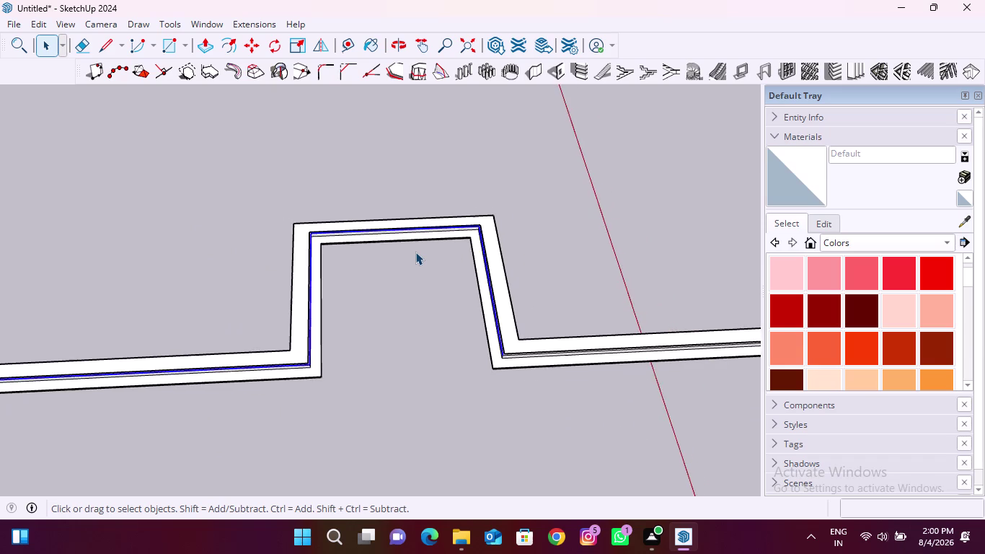
scroll(down, 3)
scroll(up, 3)
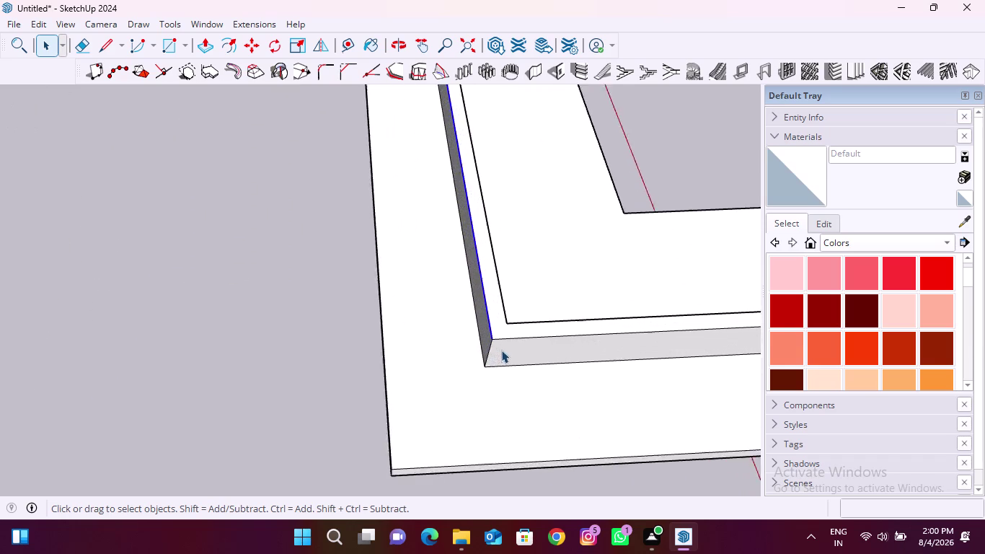
scroll(up, 3)
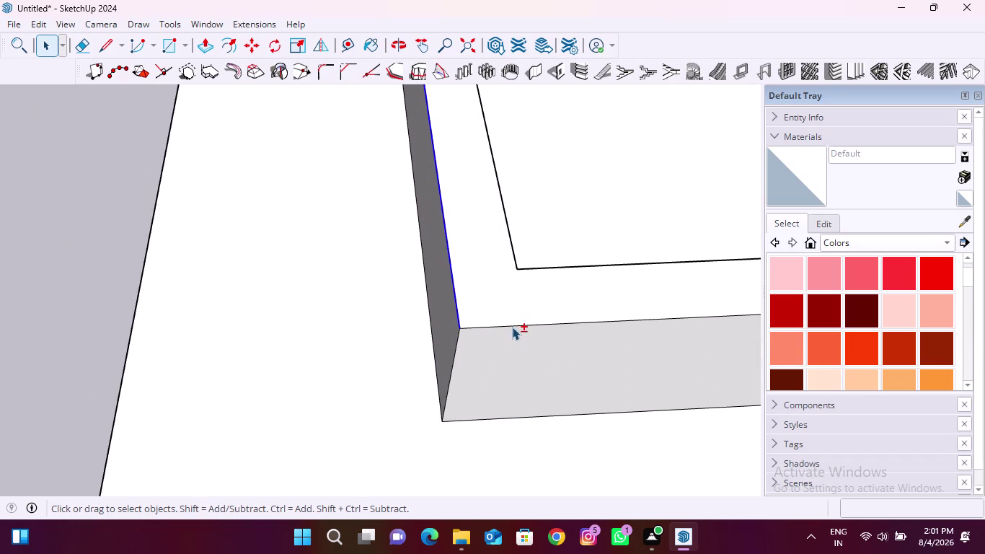
click(512, 327)
Add the long wall's inner edge to the selection, orbiting to check the perimeter.
scroll(down, 3)
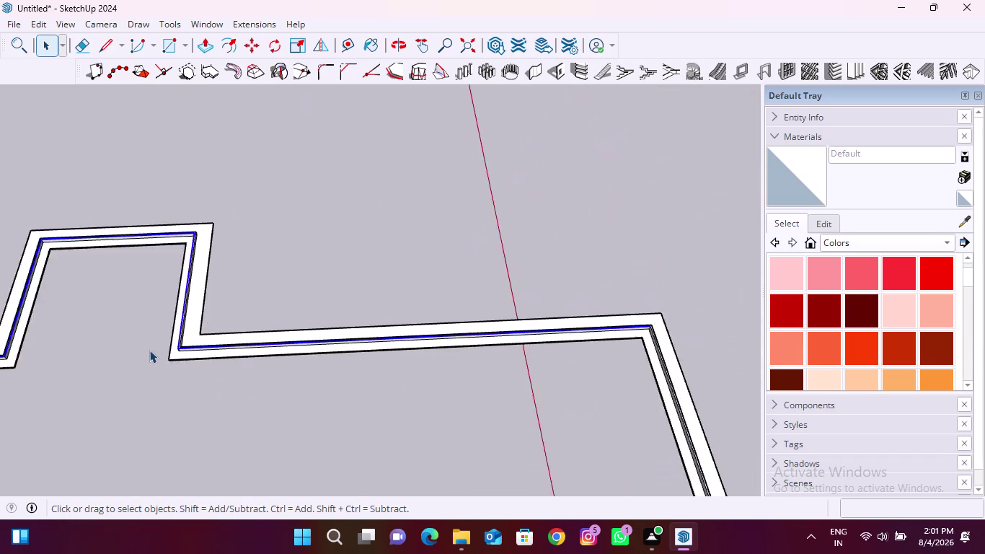
scroll(down, 3)
scroll(up, 3)
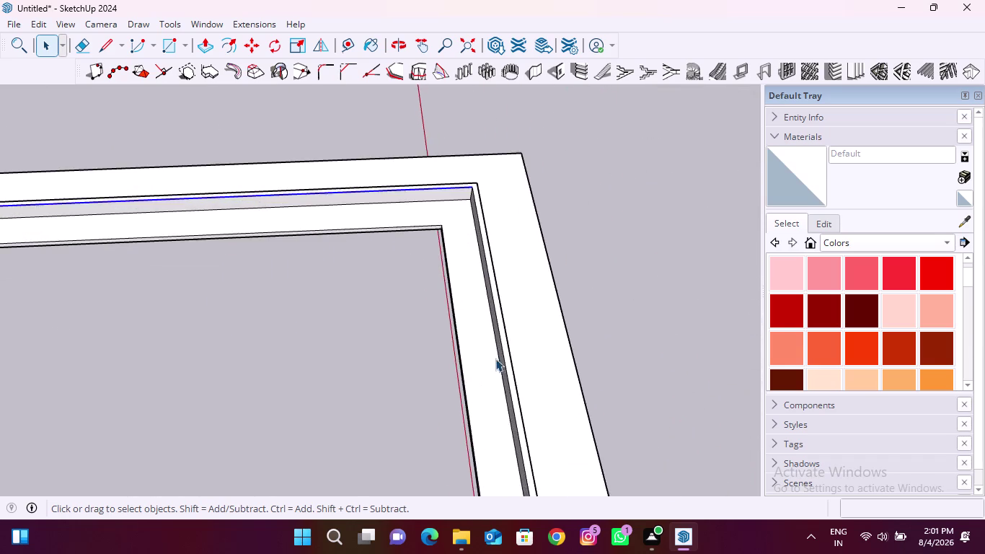
scroll(up, 3)
middle_drag(452, 391, 539, 318)
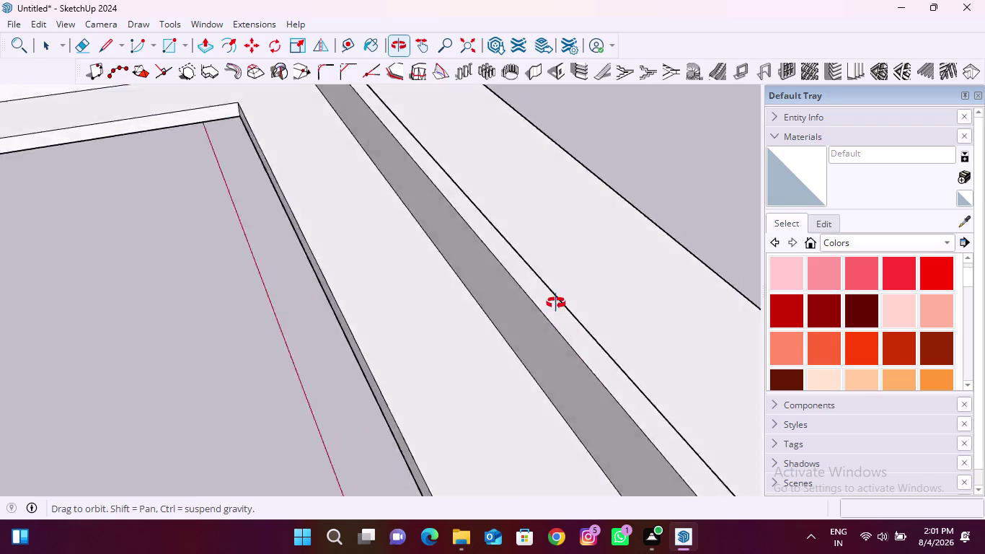
middle_drag(540, 318, 595, 267)
click(559, 291)
scroll(down, 3)
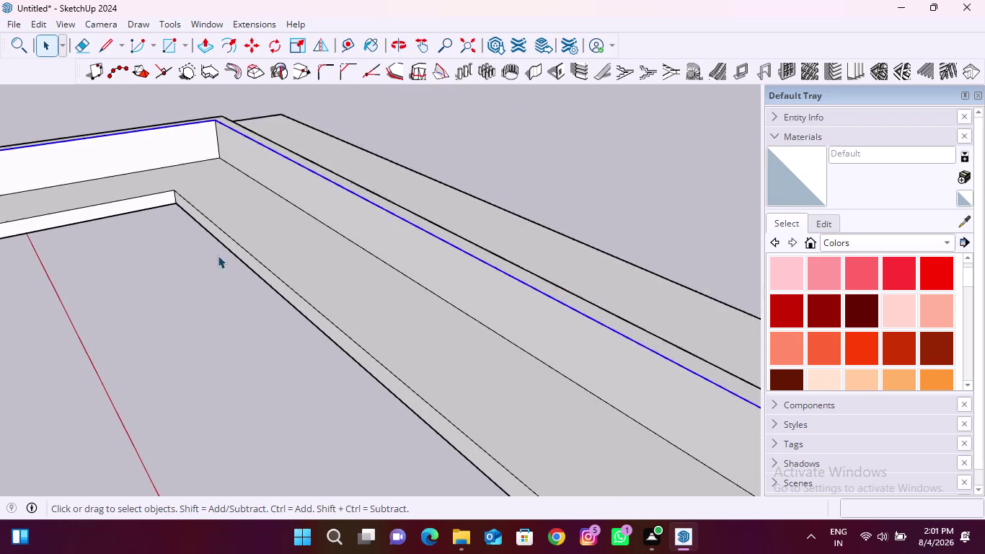
scroll(down, 3)
middle_drag(191, 313, 192, 312)
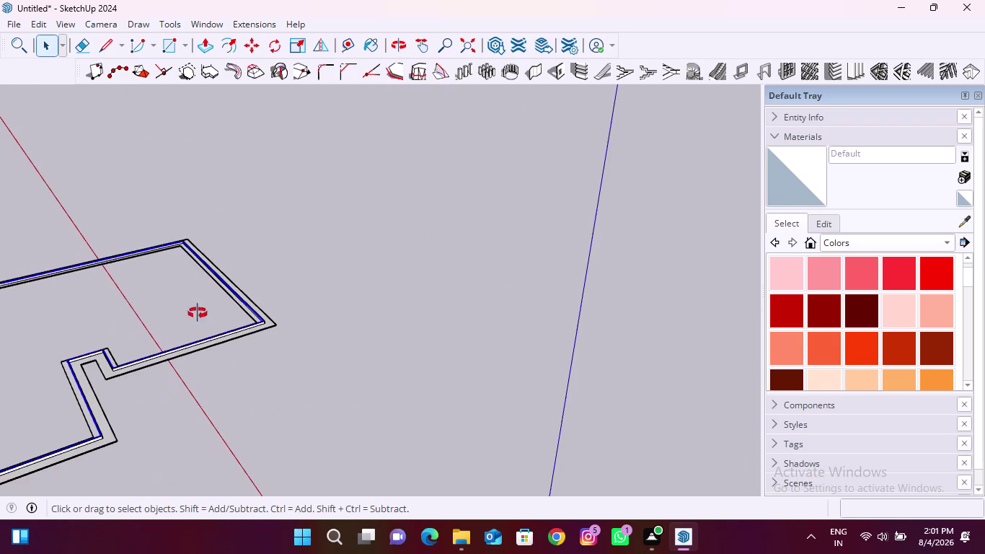
middle_drag(192, 313, 444, 305)
middle_drag(239, 422, 472, 364)
scroll(up, 3)
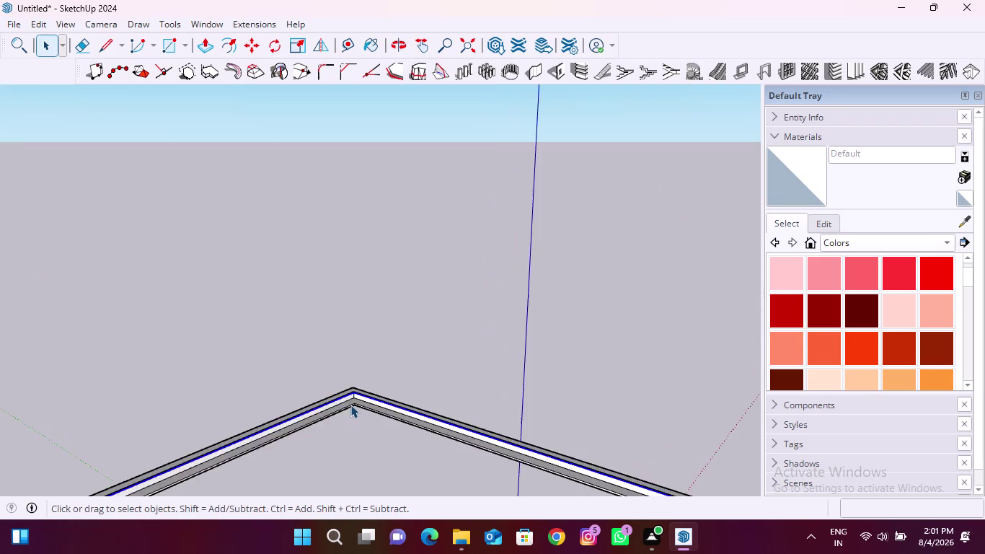
scroll(up, 3)
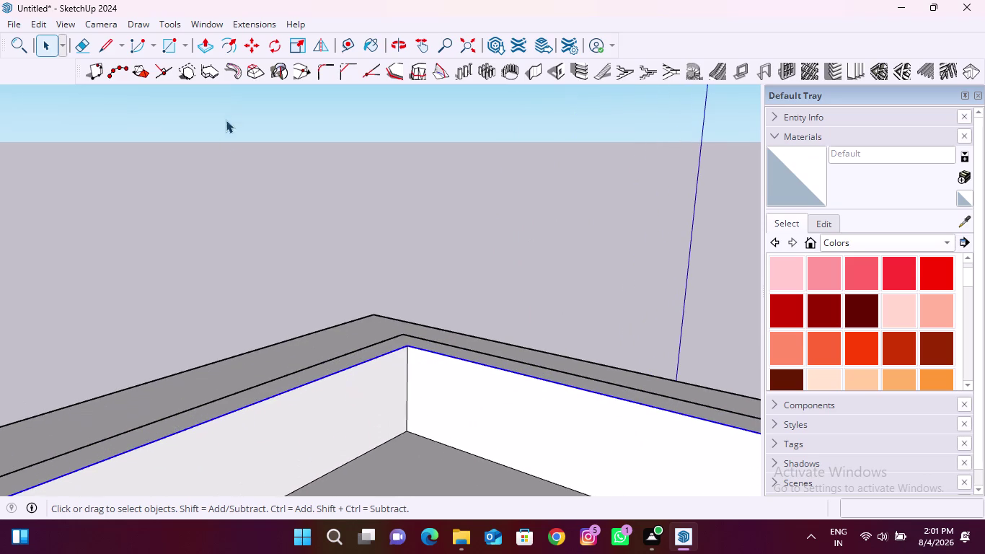
Start offsetting the selected inner wall-top edges.
click(238, 43)
scroll(up, 3)
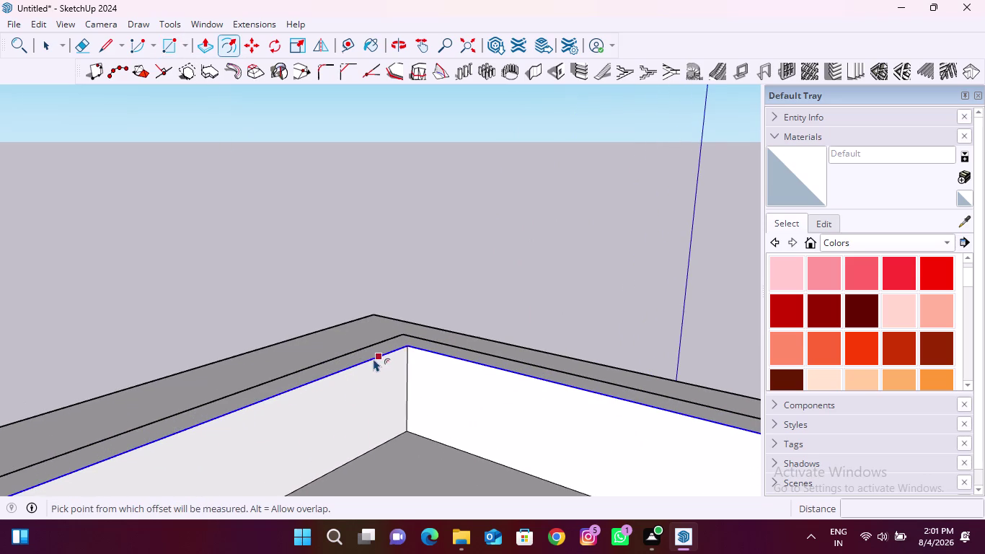
scroll(up, 3)
click(333, 373)
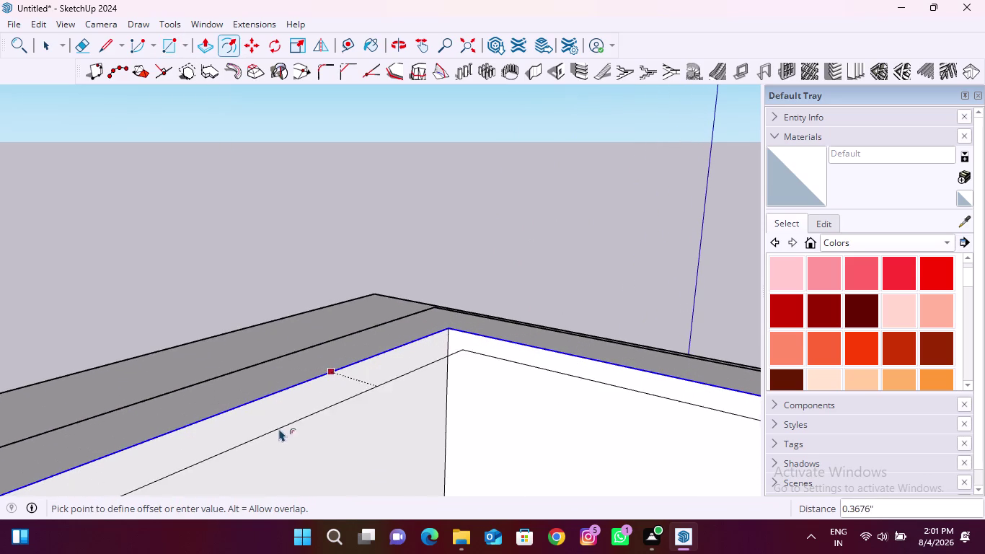
key(Up)
key(Up)
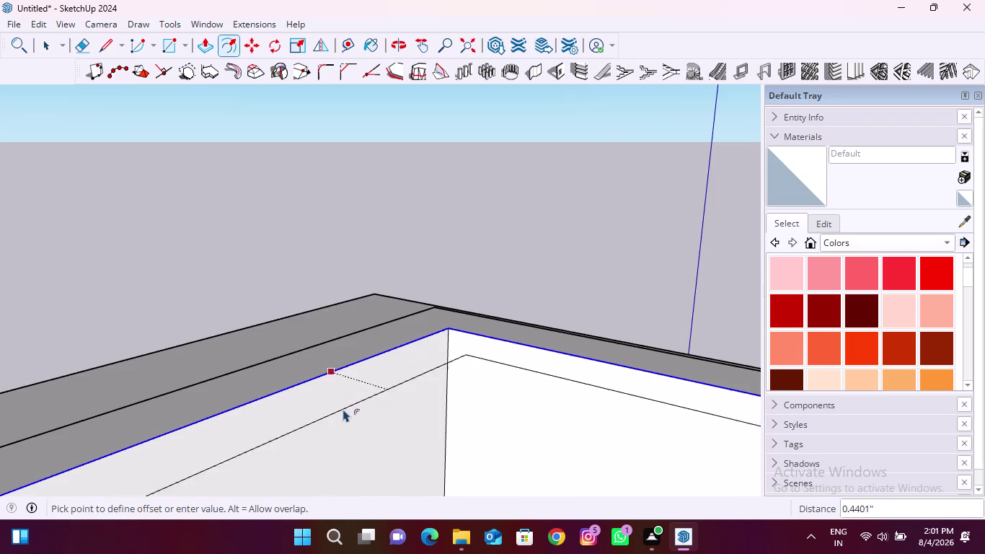
scroll(down, 3)
middle_drag(344, 431, 391, 306)
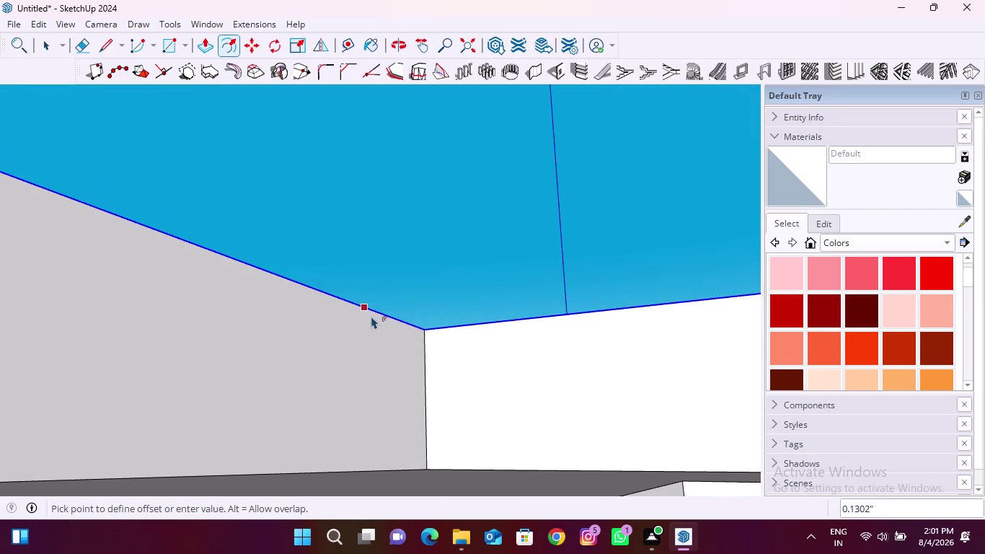
middle_drag(383, 313, 346, 400)
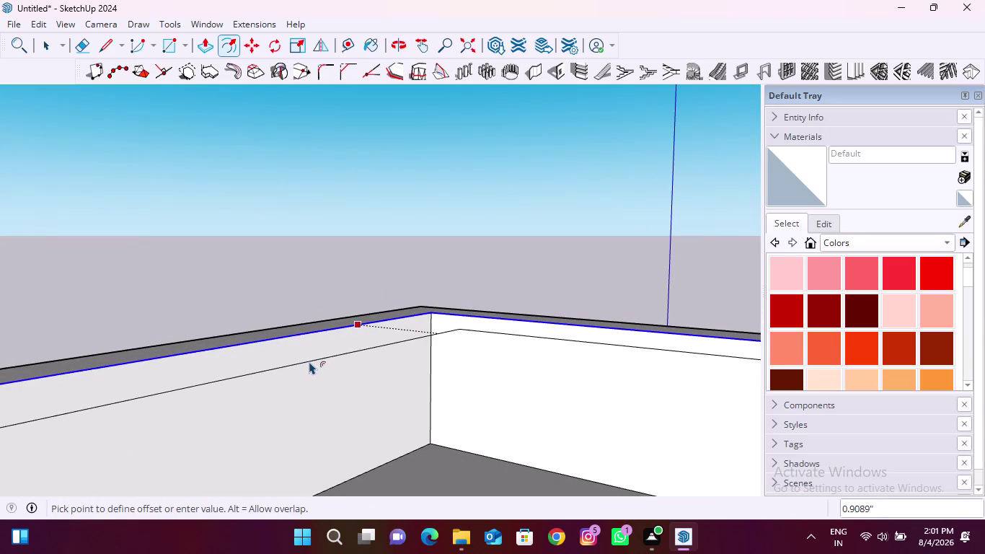
key(Escape)
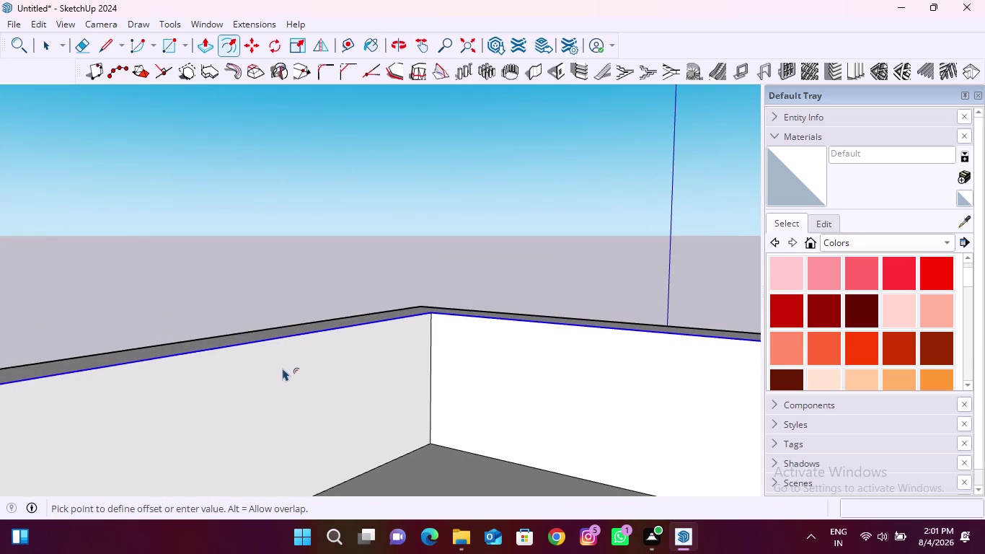
click(110, 48)
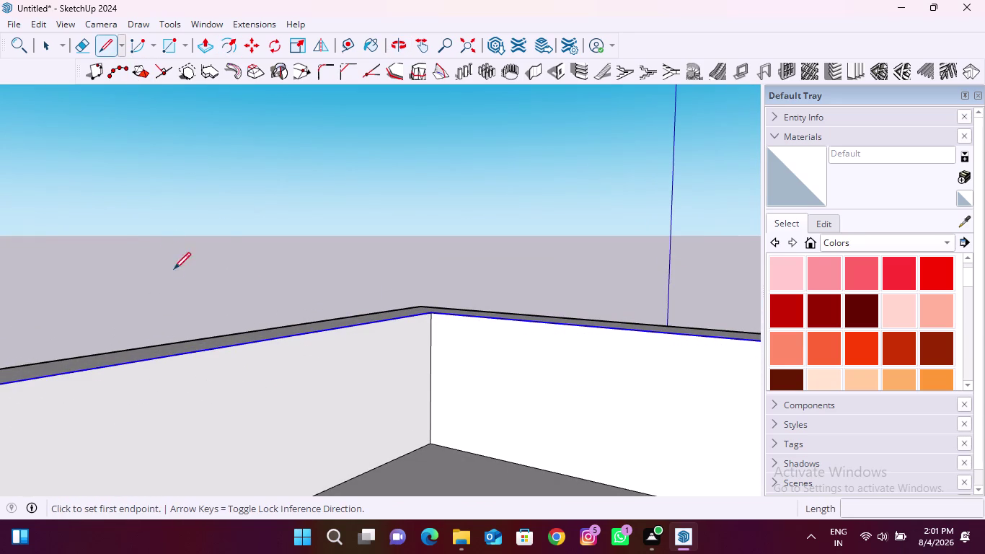
Draw a short vertical line from the wall's top edge partway down its inner face.
click(222, 349)
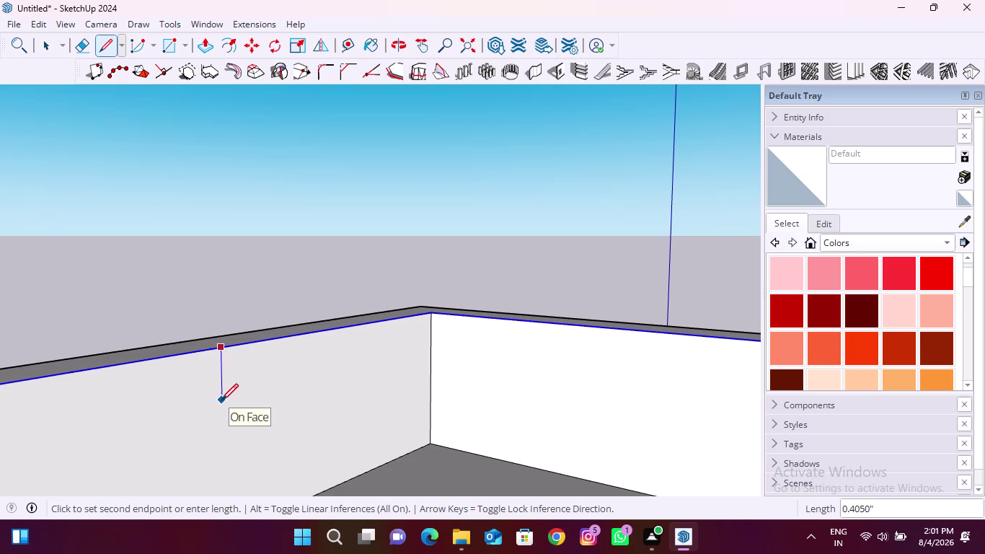
click(220, 394)
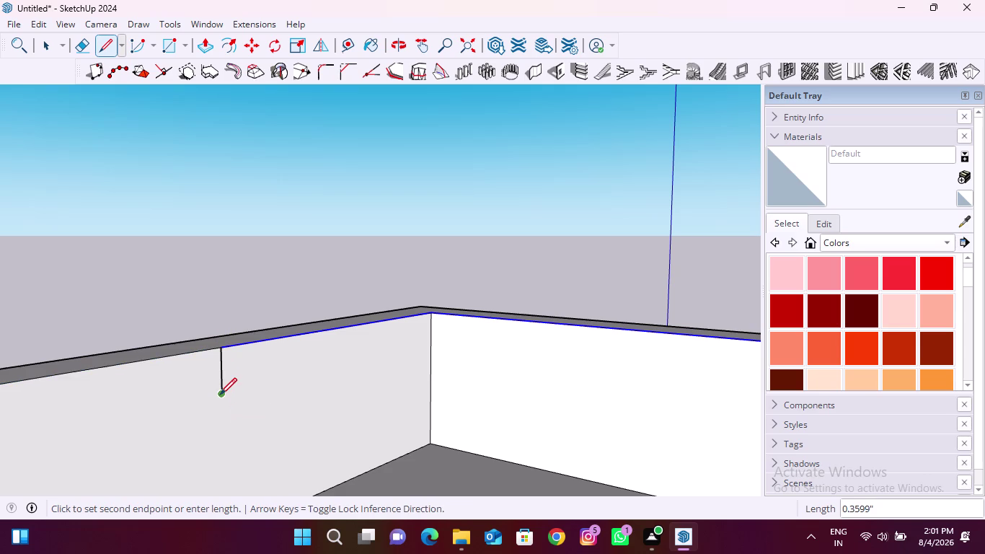
scroll(down, 3)
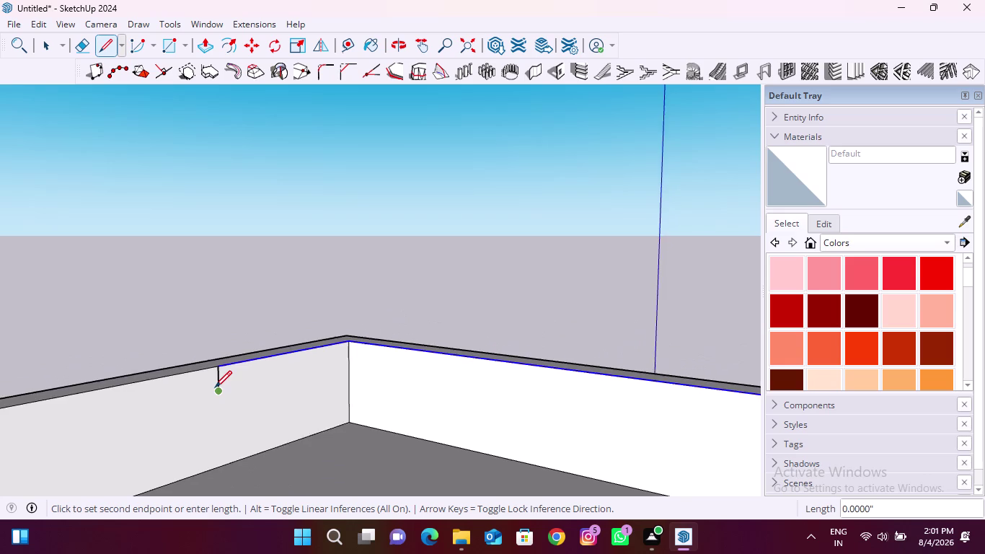
scroll(down, 3)
scroll(down, 3)
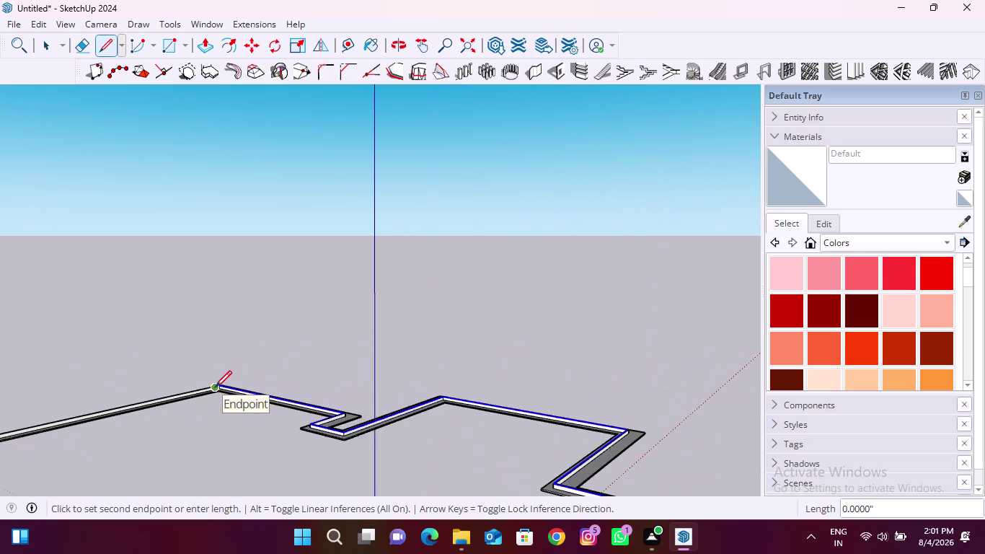
scroll(down, 3)
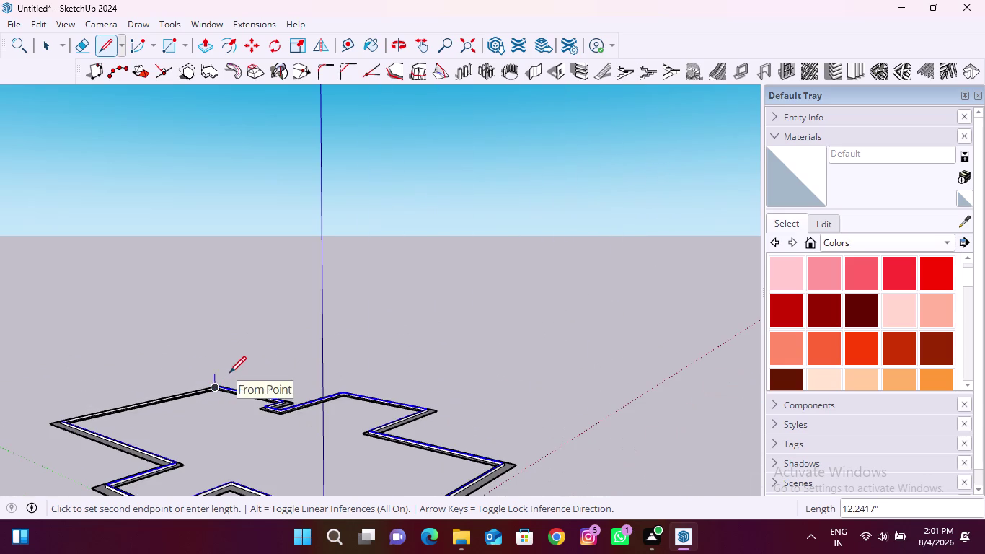
key(Escape)
scroll(up, 3)
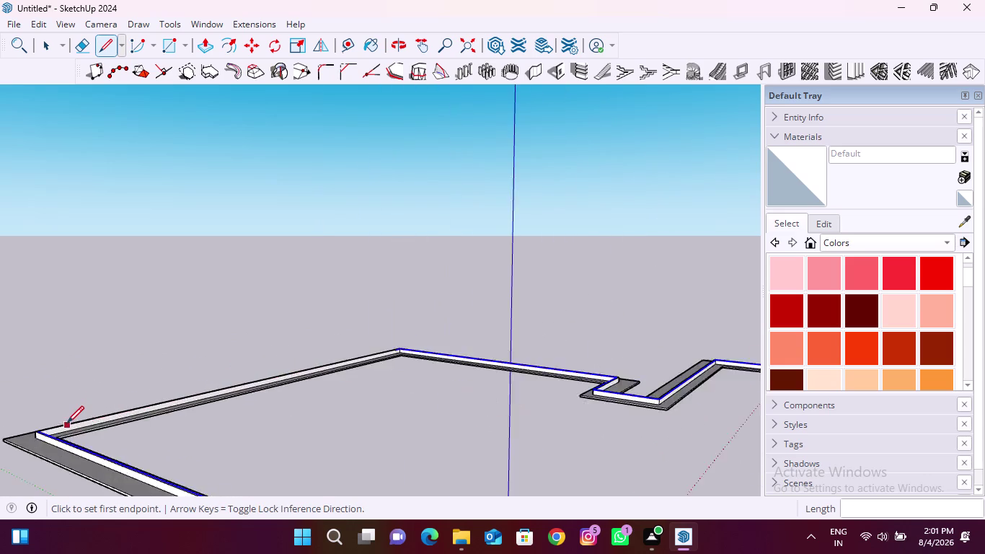
scroll(up, 3)
Select the wall's long top edge and begin an offset from it.
click(46, 49)
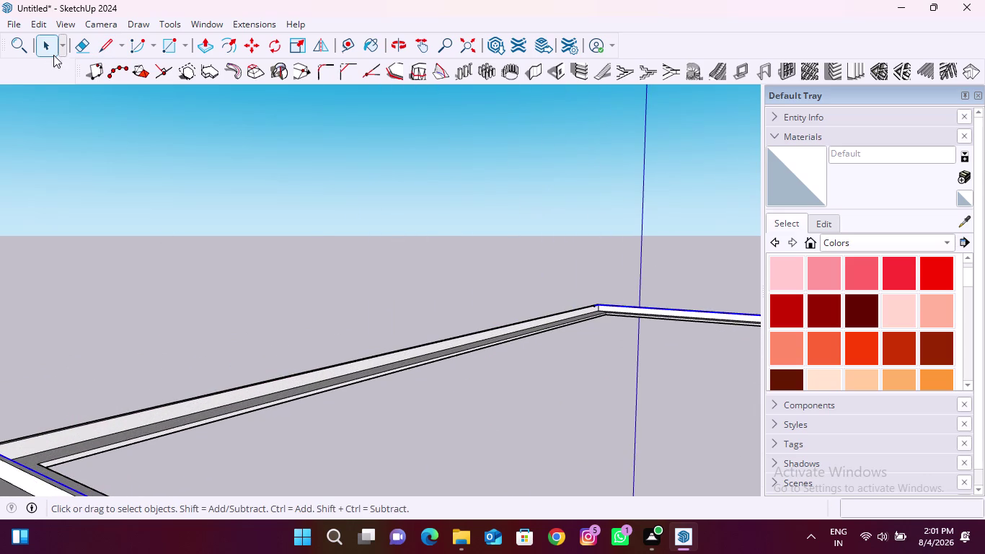
scroll(up, 3)
scroll(up, 3)
scroll(down, 3)
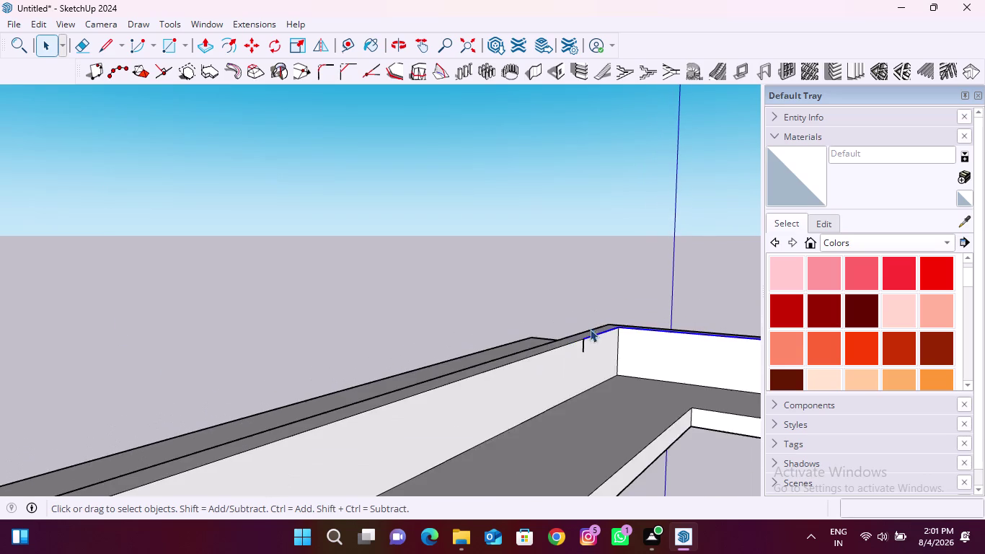
scroll(up, 3)
scroll(up, 3)
scroll(up, 3)
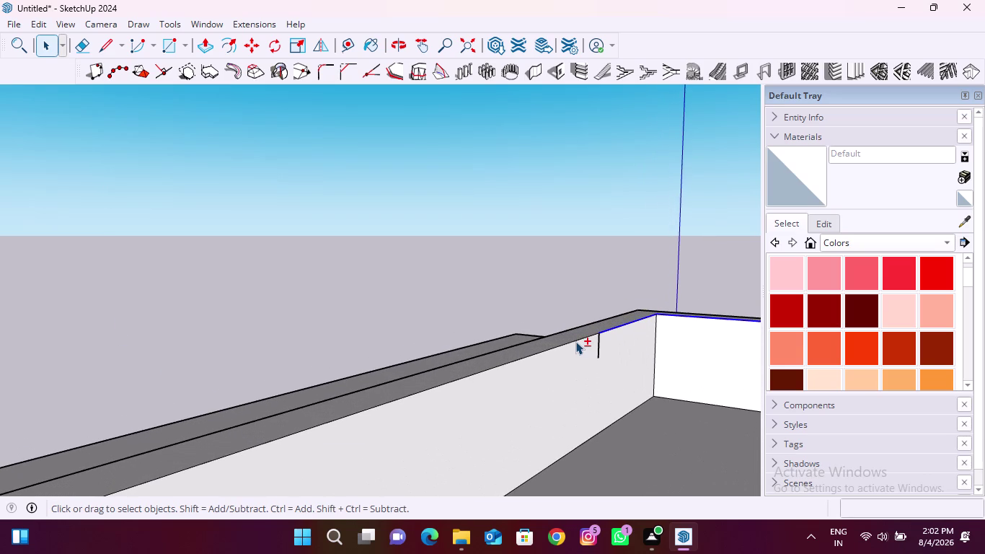
click(575, 341)
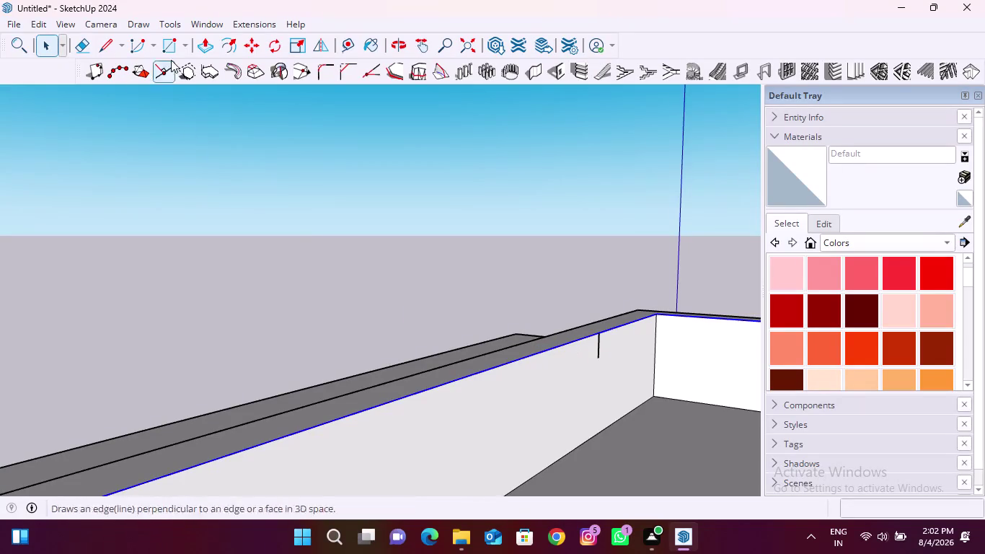
click(233, 47)
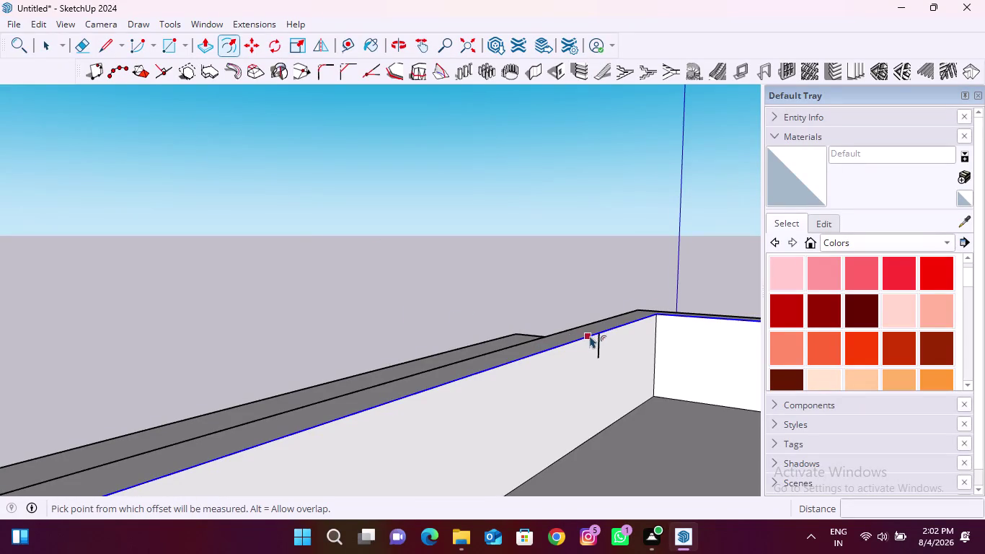
click(595, 333)
scroll(up, 3)
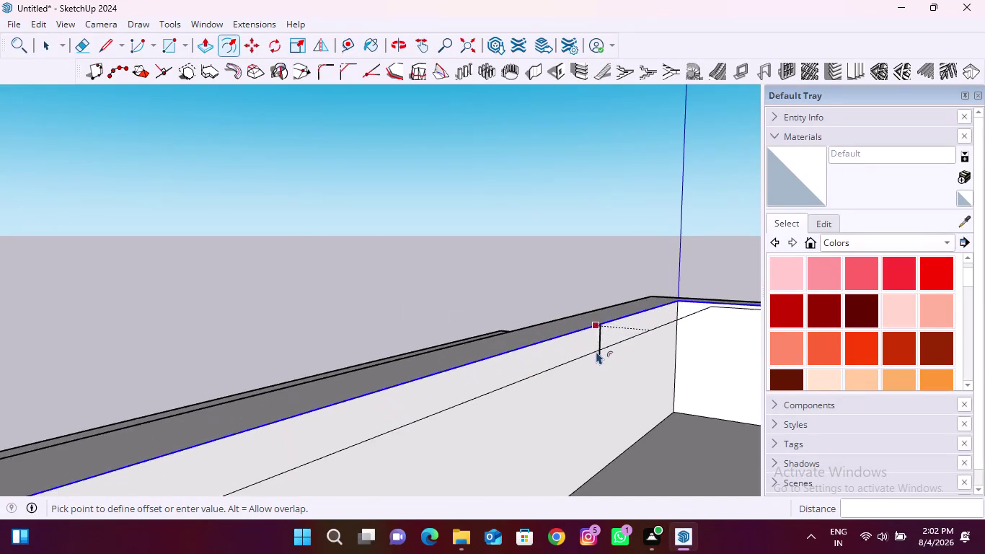
scroll(up, 3)
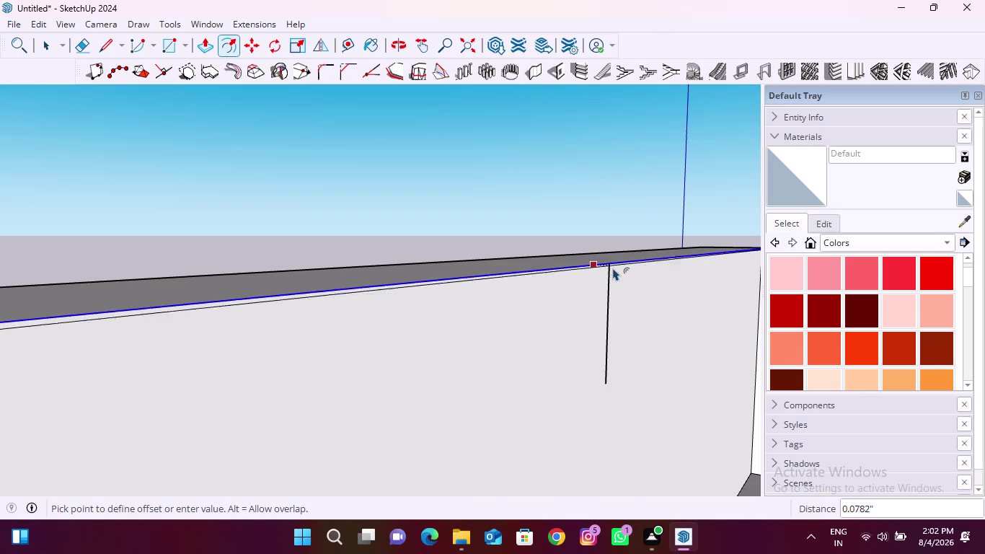
scroll(up, 3)
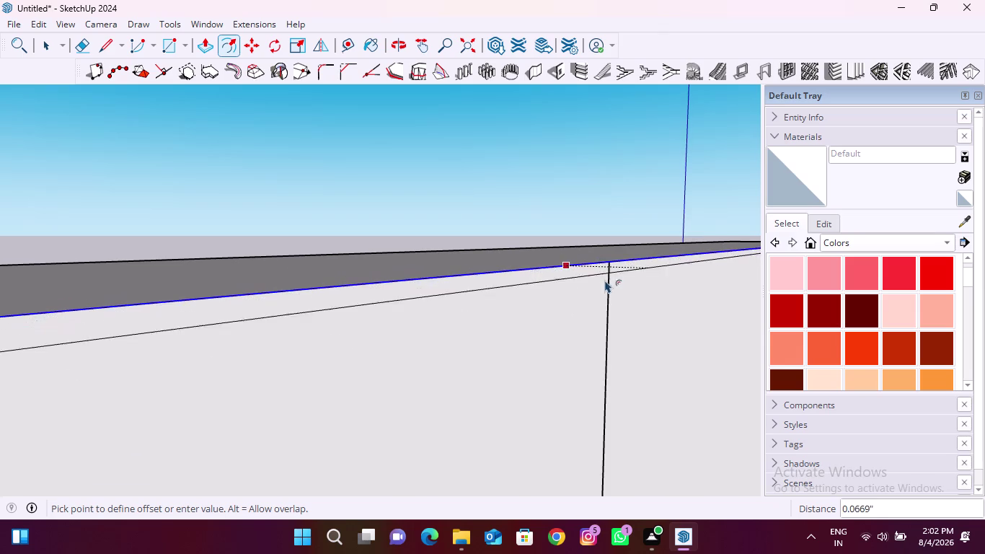
scroll(up, 3)
middle_drag(613, 263, 554, 363)
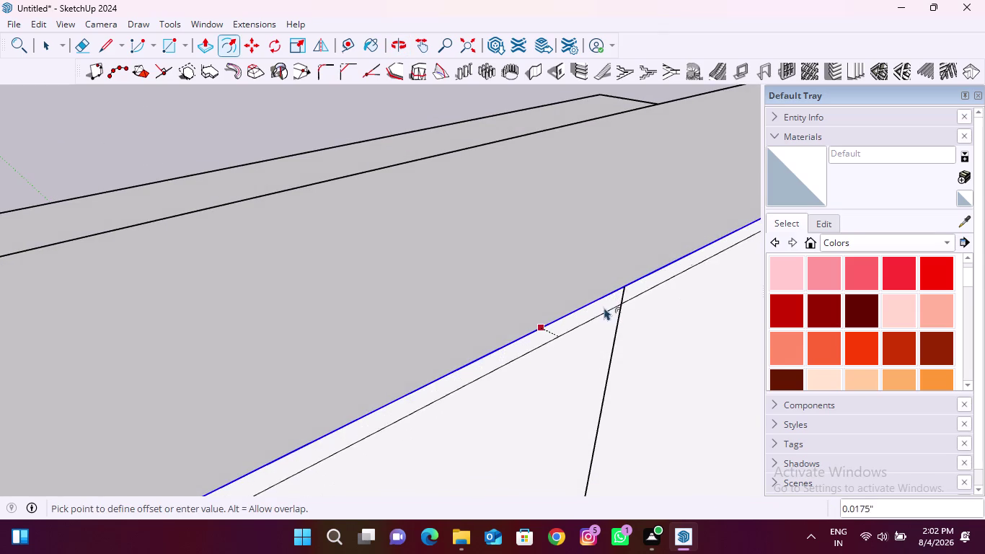
scroll(down, 3)
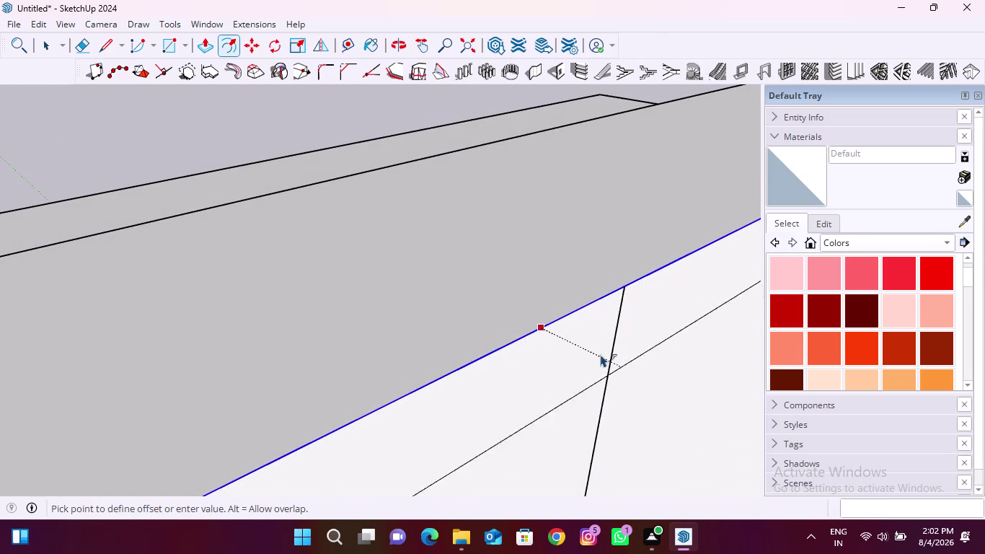
scroll(down, 3)
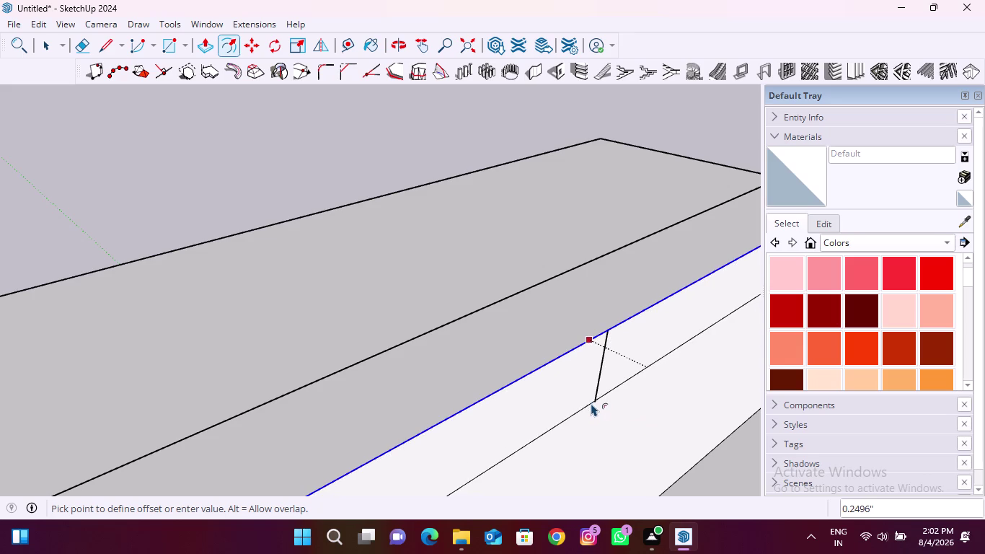
scroll(down, 3)
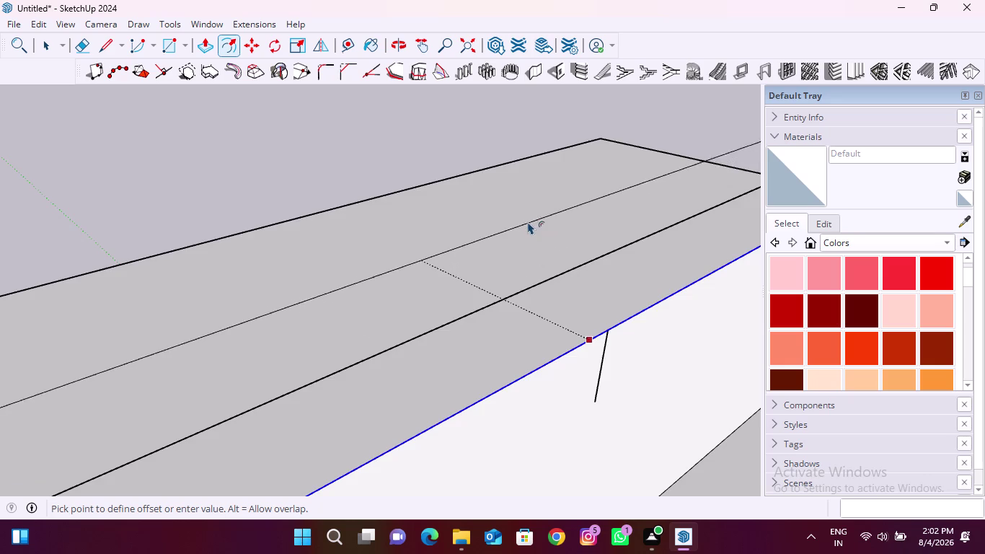
scroll(down, 3)
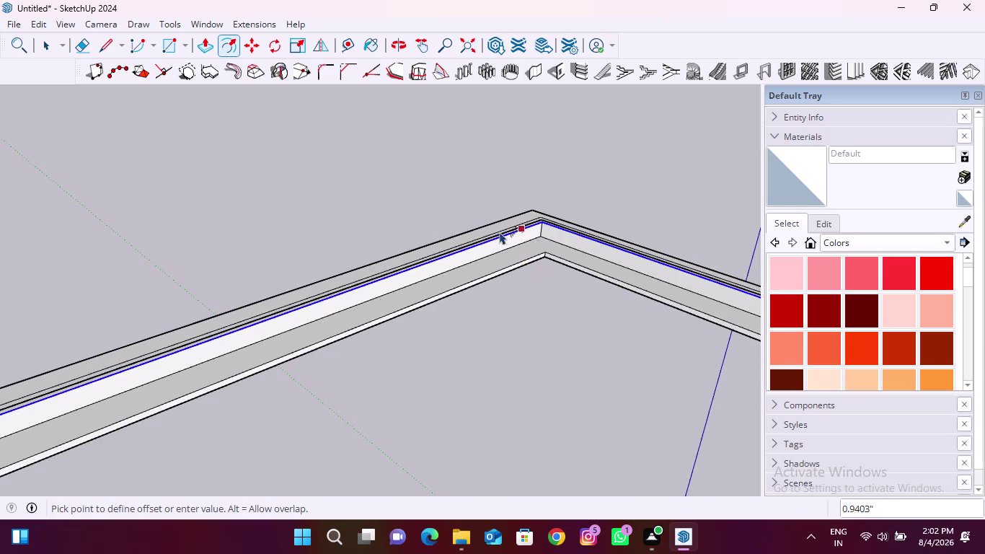
key(Escape)
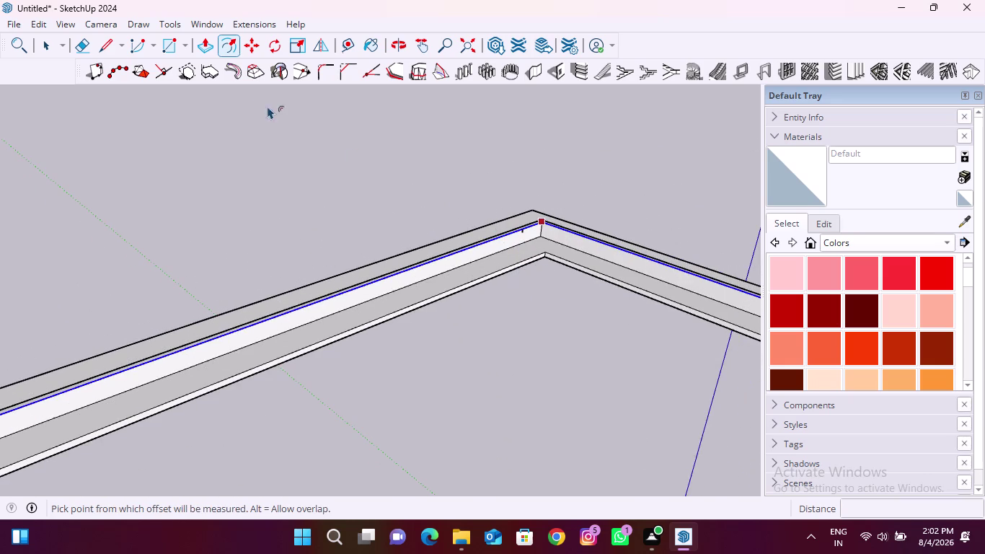
key(space)
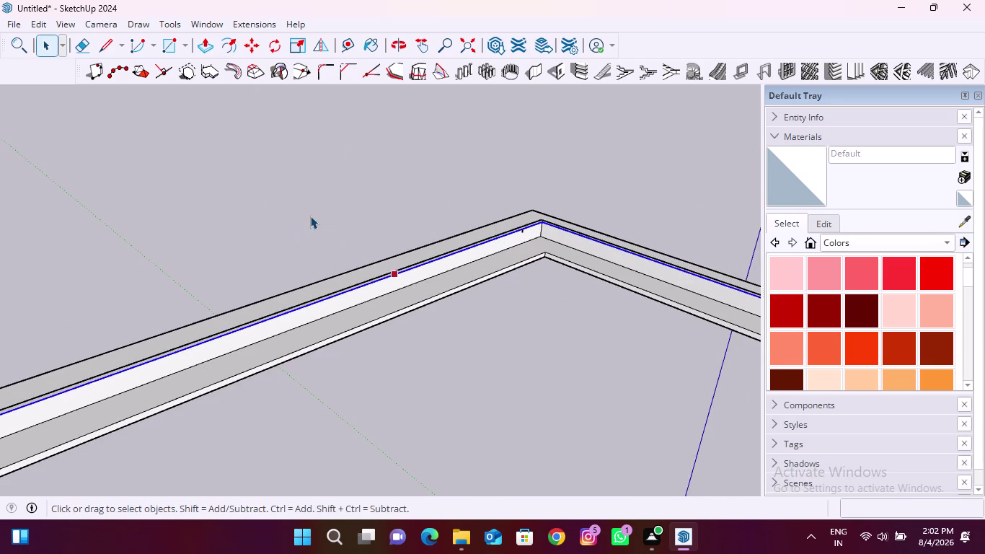
click(310, 216)
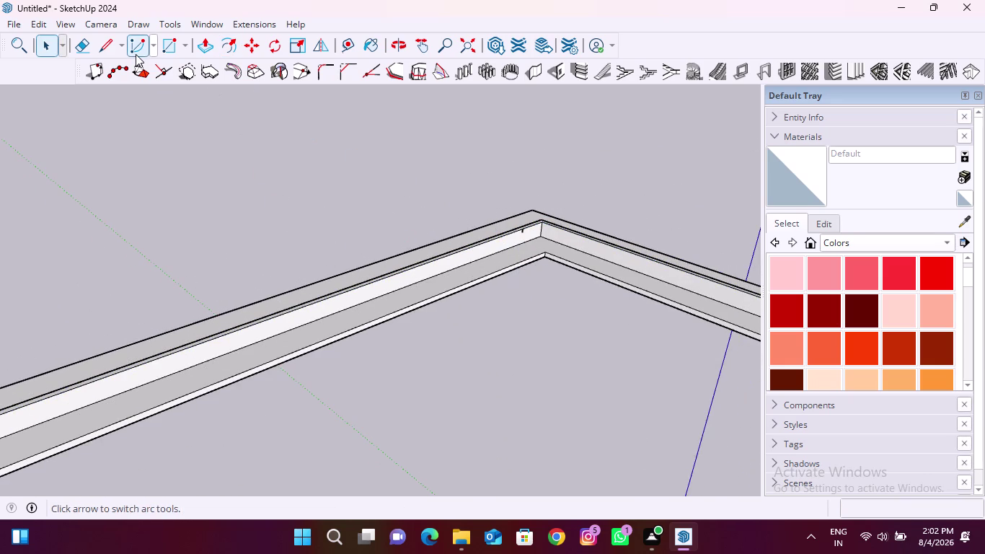
click(231, 43)
scroll(up, 3)
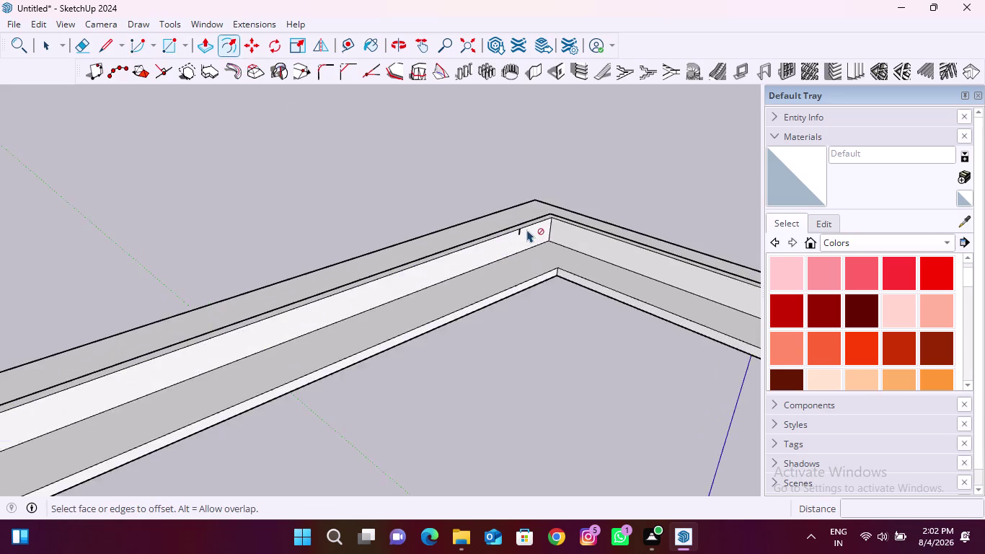
scroll(up, 3)
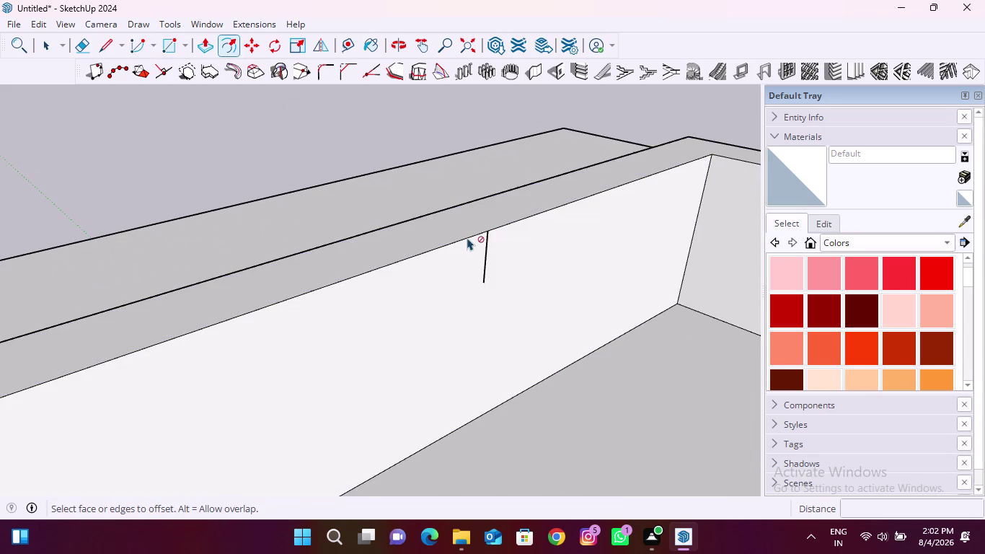
click(453, 254)
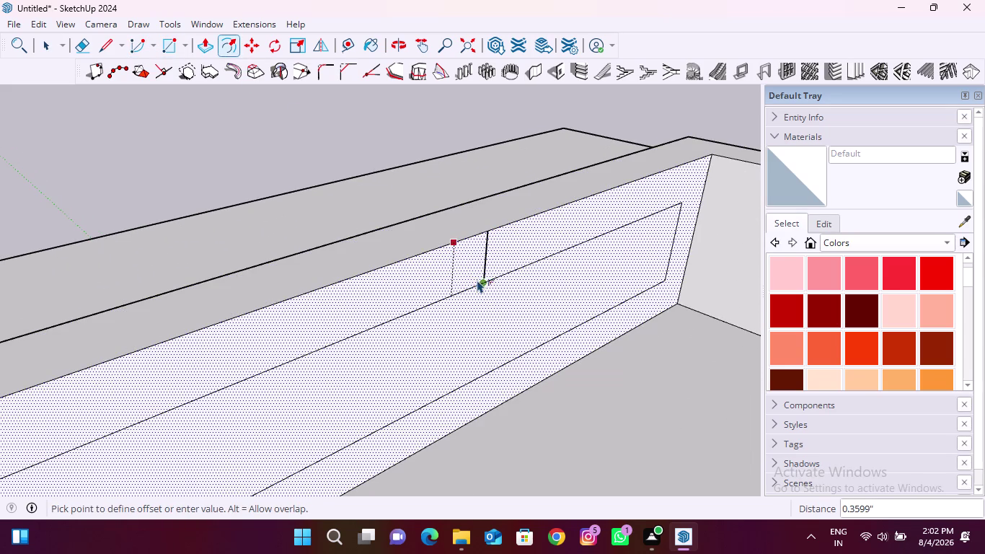
click(483, 279)
scroll(down, 3)
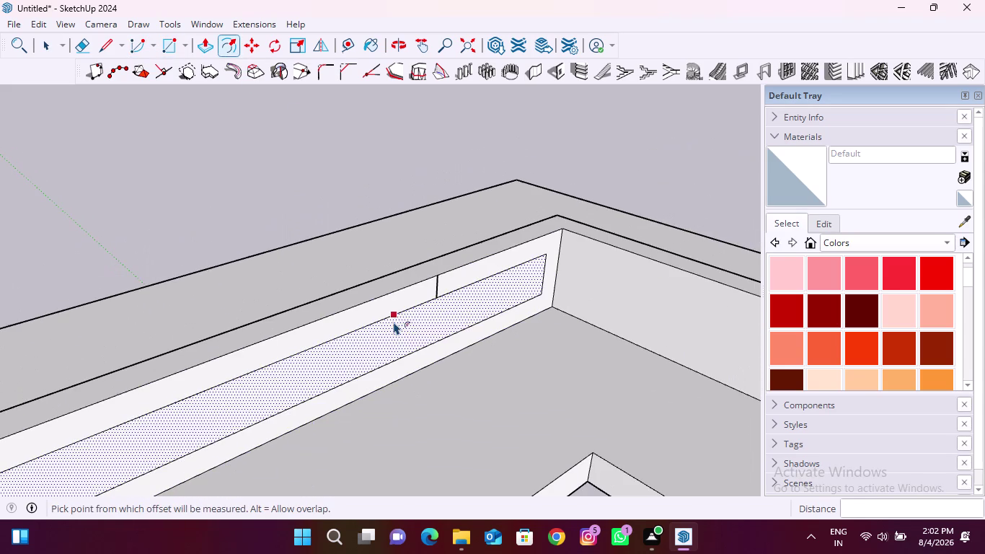
key(space)
scroll(down, 3)
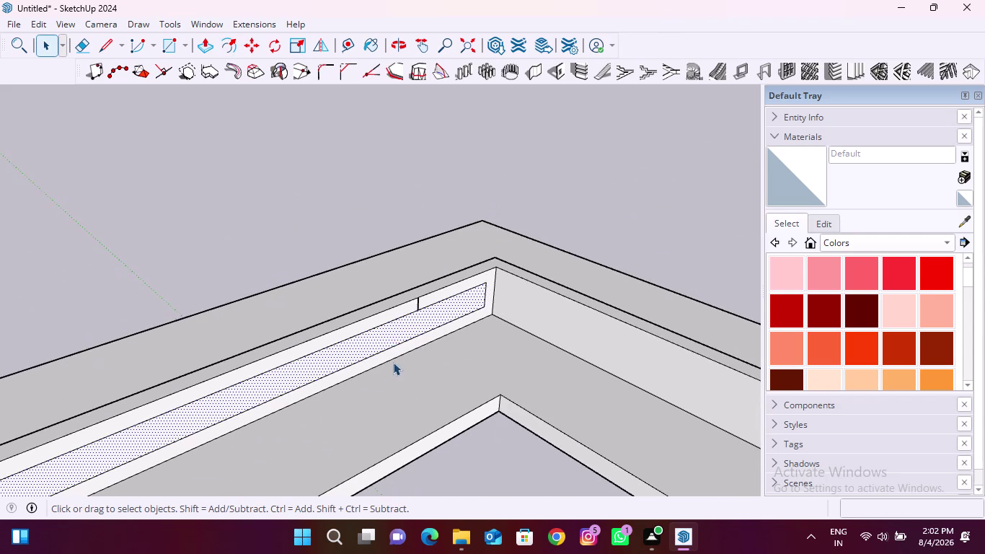
scroll(down, 3)
scroll(down, 3)
scroll(down, 3)
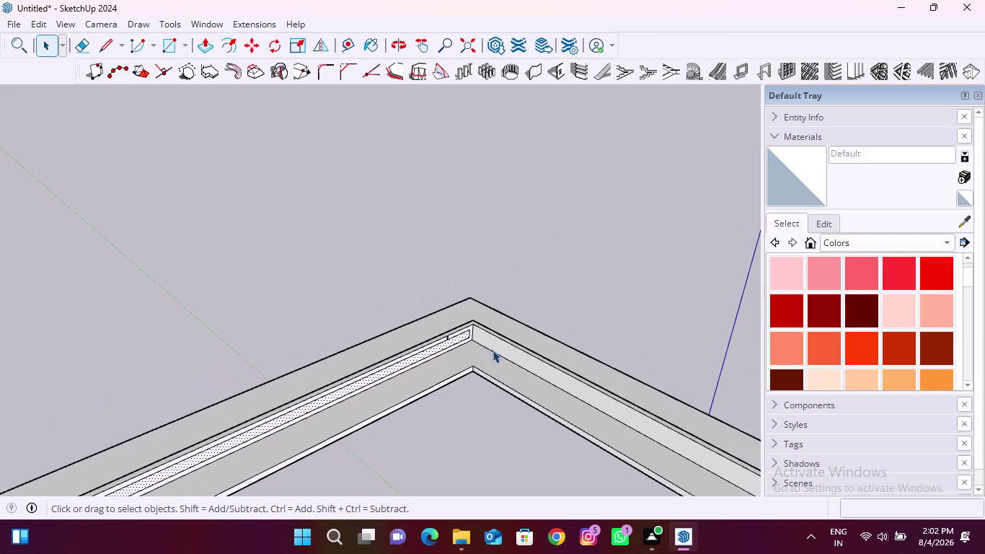
scroll(down, 3)
scroll(down, 3)
scroll(up, 3)
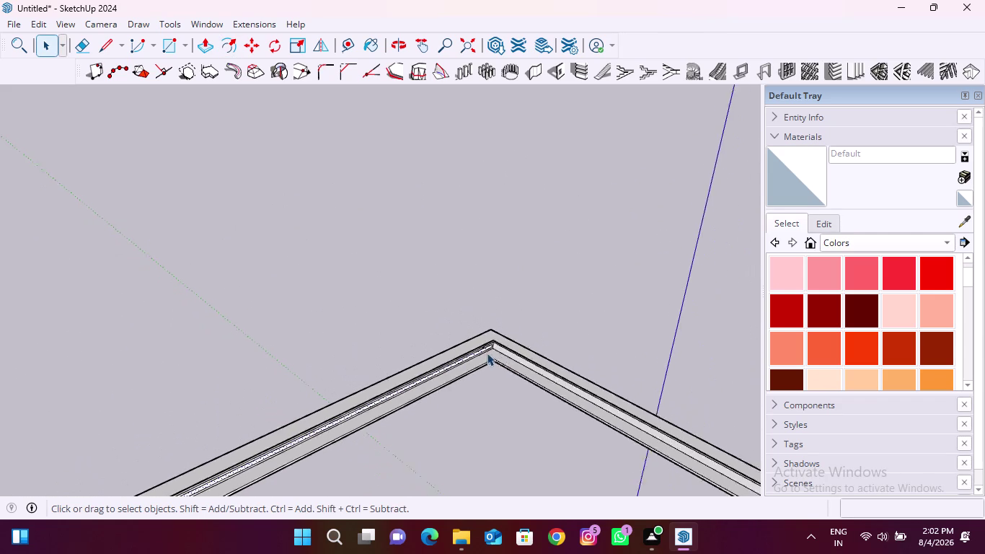
scroll(up, 3)
scroll(up, 3)
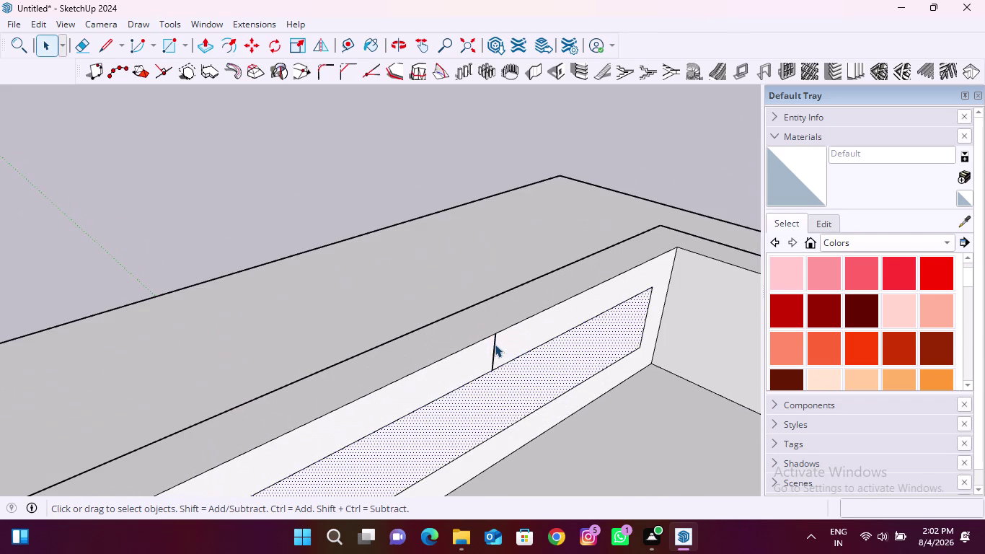
click(495, 345)
key(Delete)
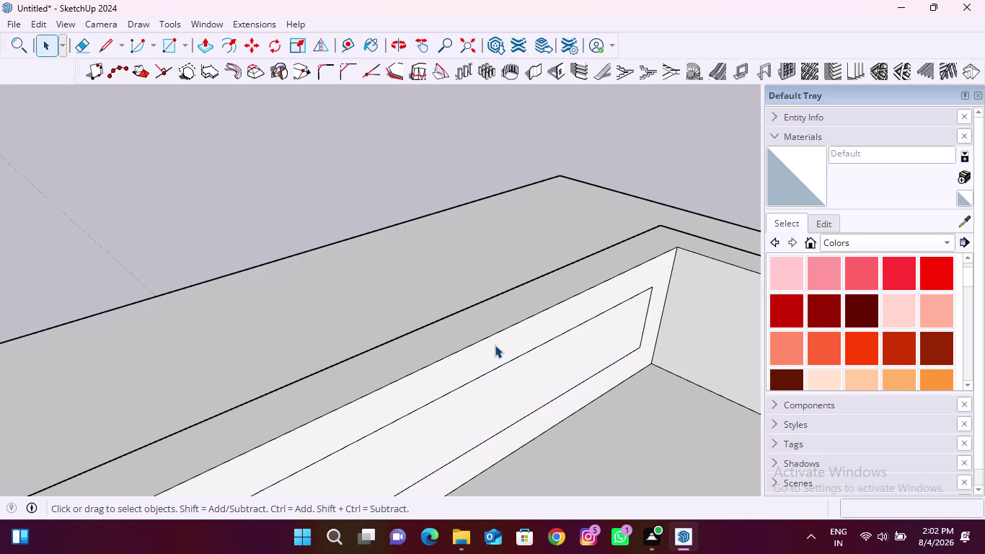
click(501, 365)
key(Delete)
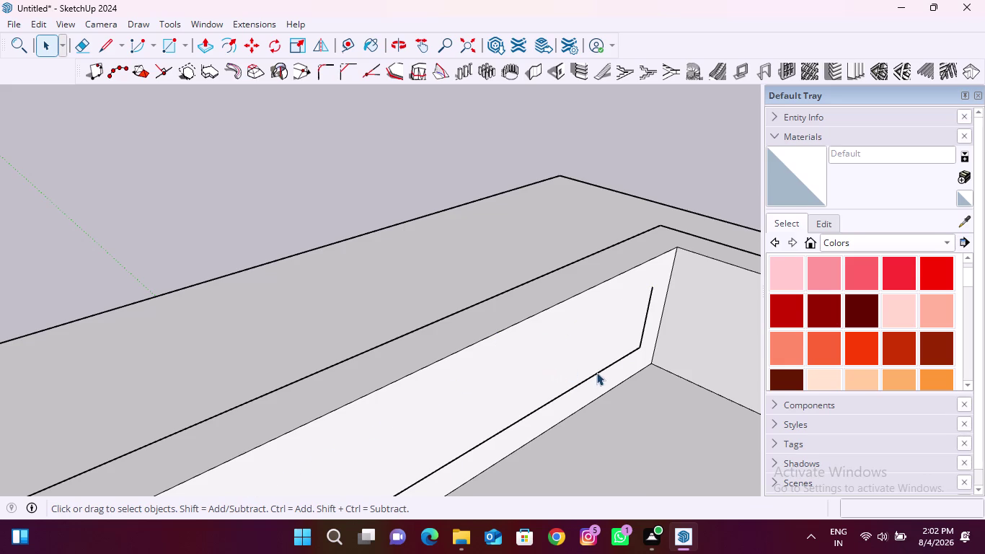
key(ctrl+z)
Erase the stray ledge outline and leftover short edge, then pick the Line tool.
key(ctrl+z)
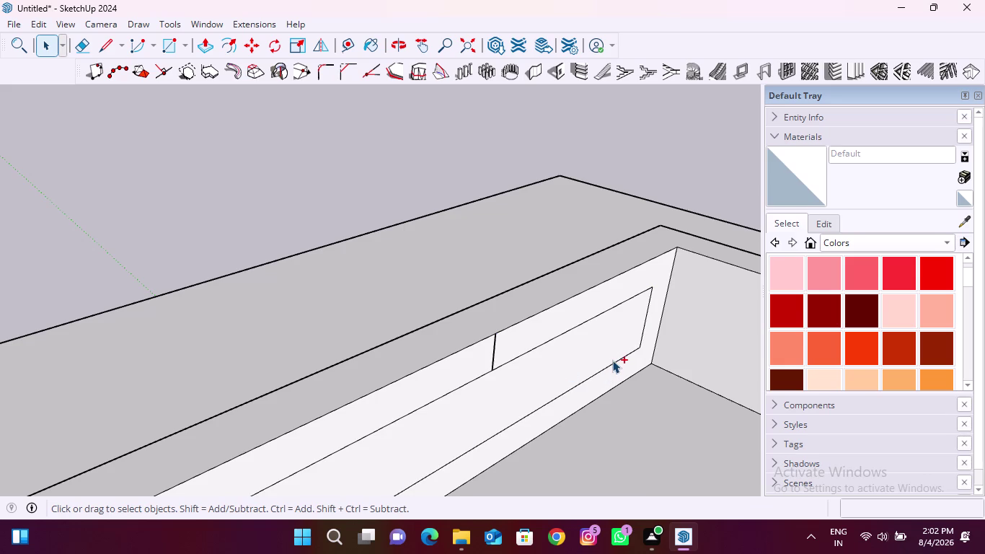
key(ctrl+z)
click(491, 363)
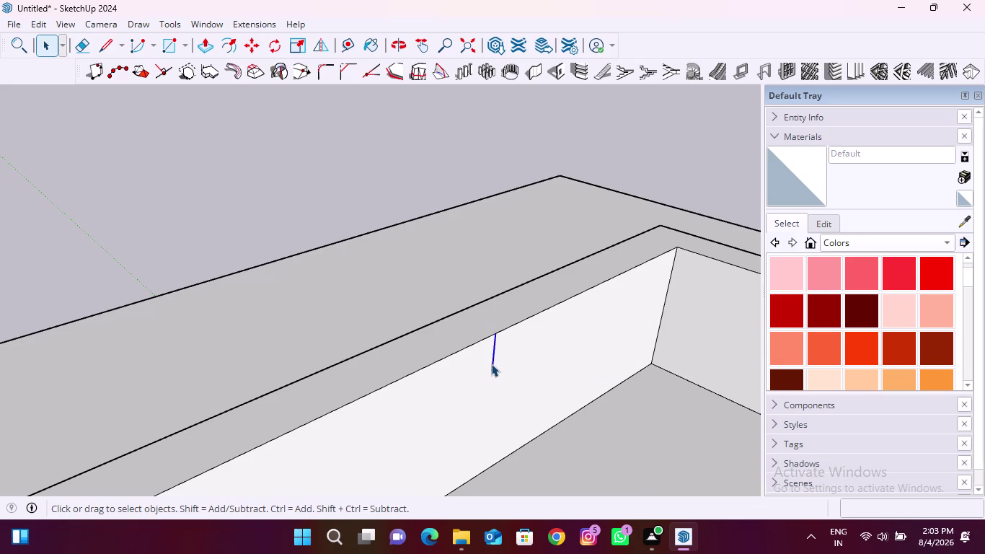
key(Delete)
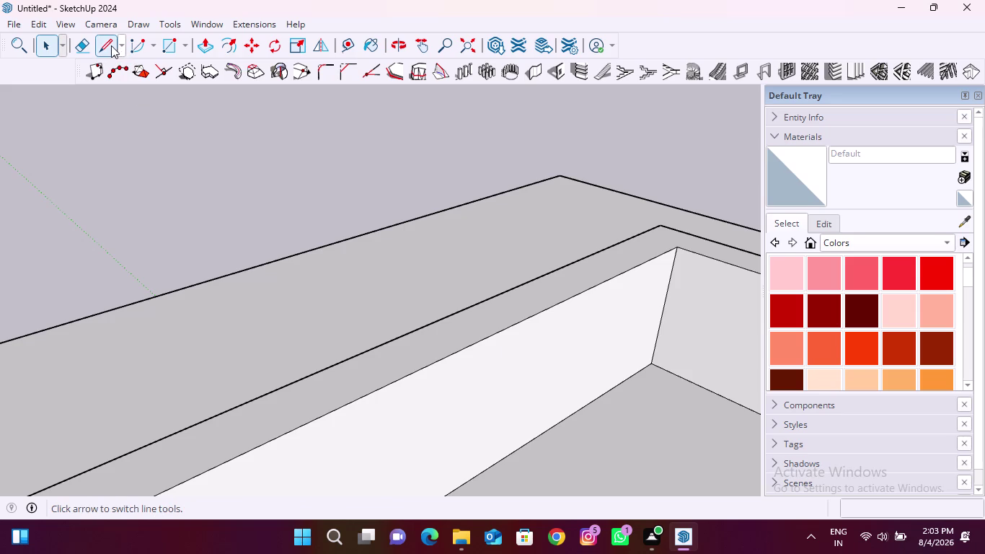
click(108, 46)
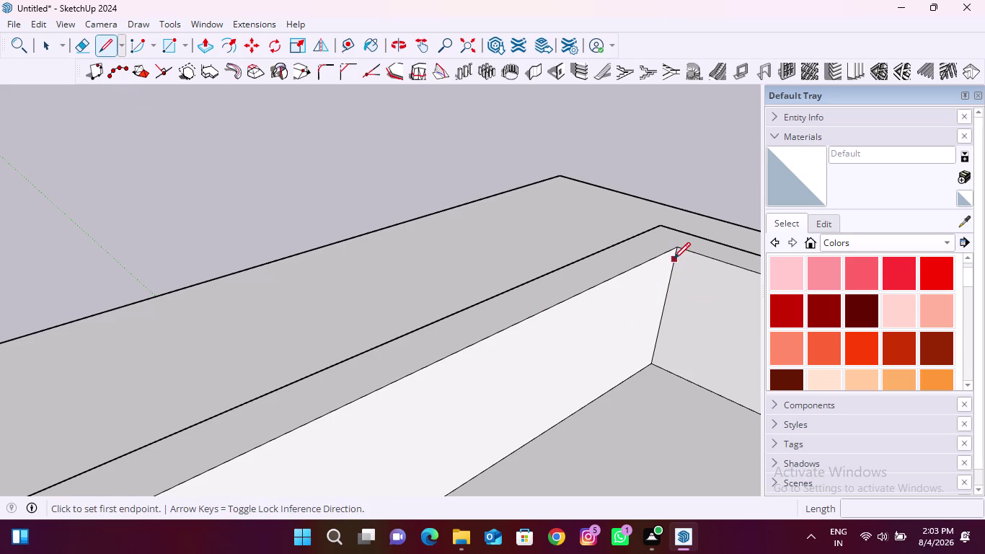
Draw a short edge down the ledge corner, then an edge to the next ledge corner.
click(673, 252)
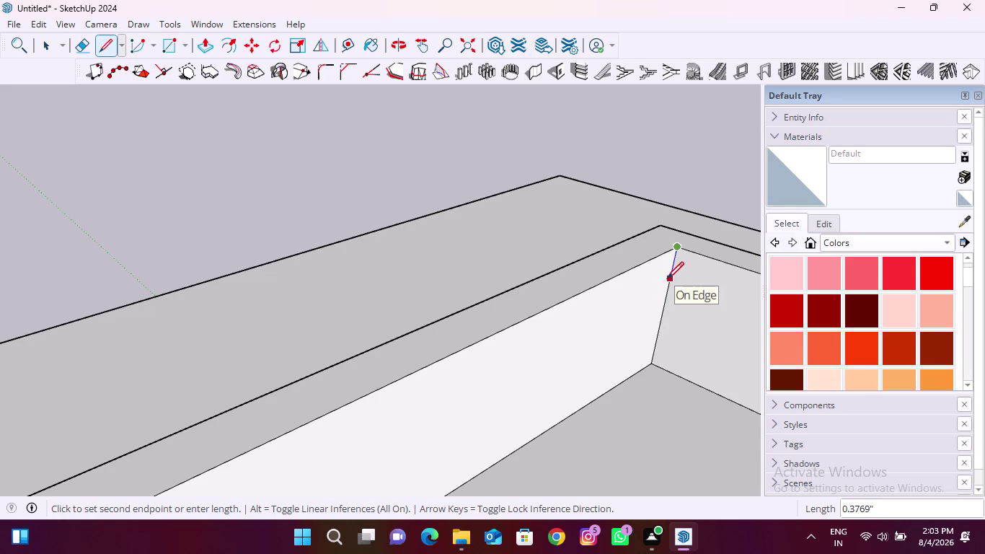
click(667, 278)
scroll(down, 3)
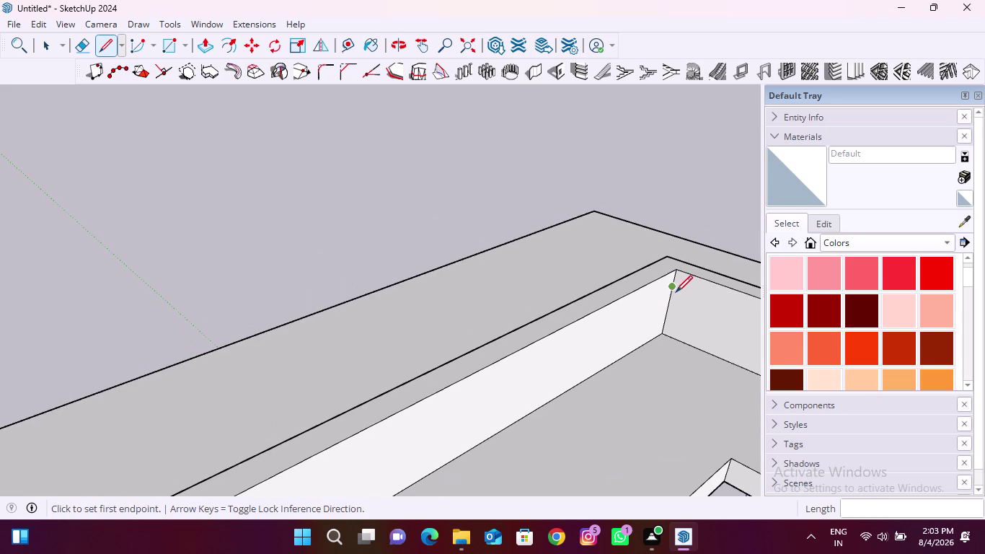
click(676, 290)
scroll(down, 3)
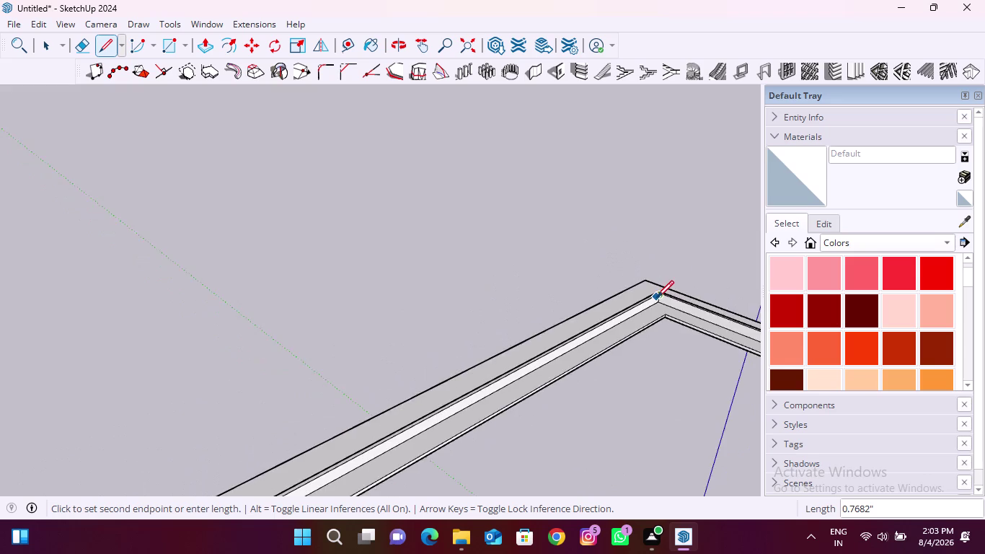
scroll(down, 3)
scroll(down, 3)
middle_drag(654, 328, 391, 427)
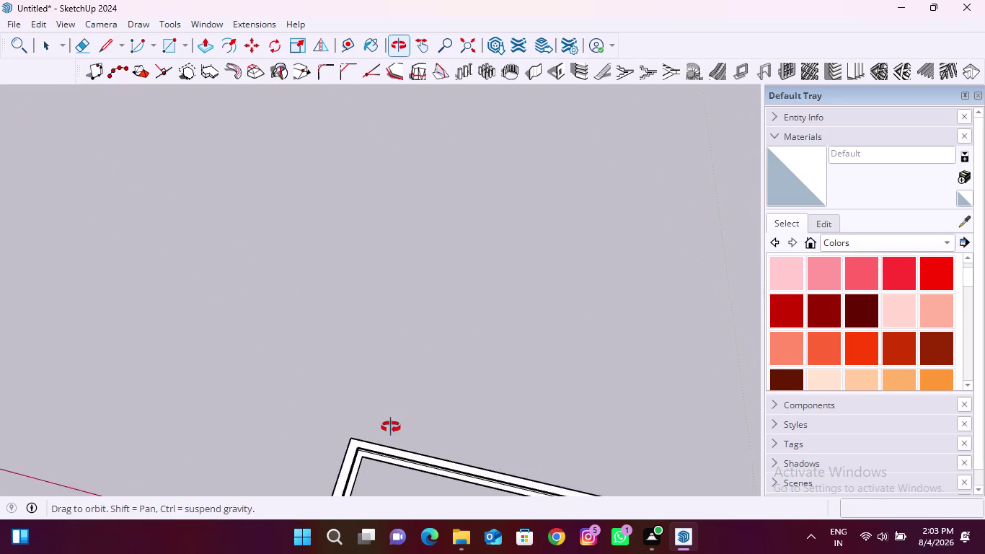
middle_drag(391, 427, 391, 427)
scroll(up, 3)
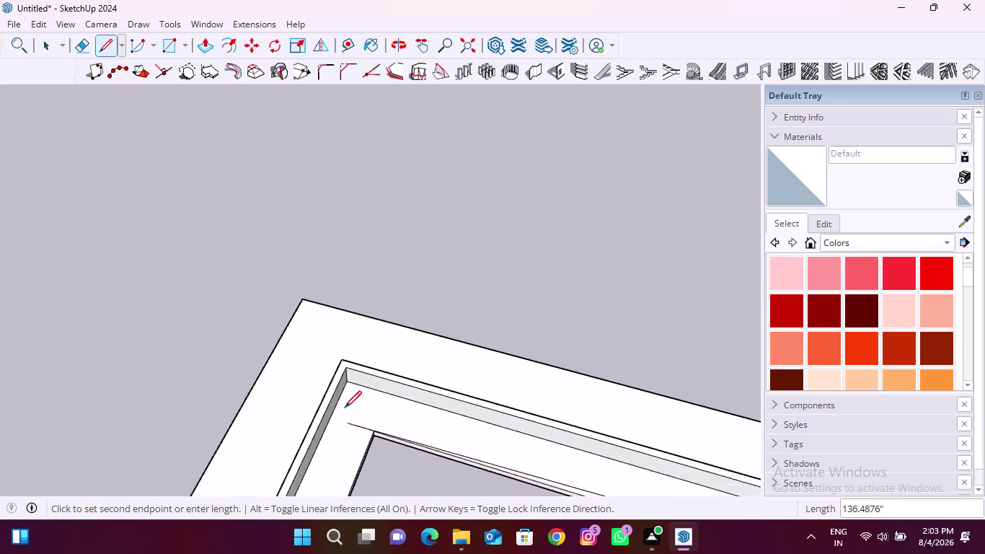
scroll(up, 3)
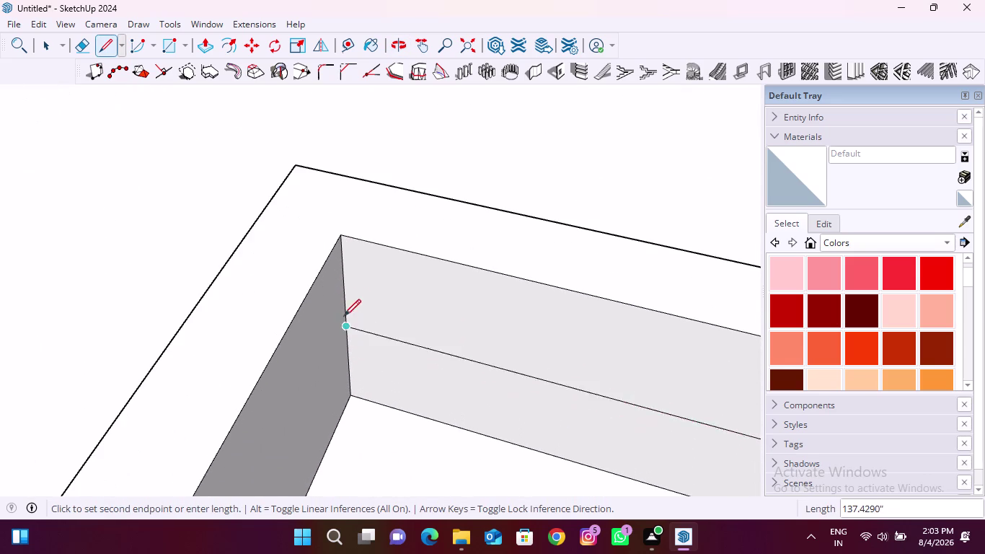
click(345, 289)
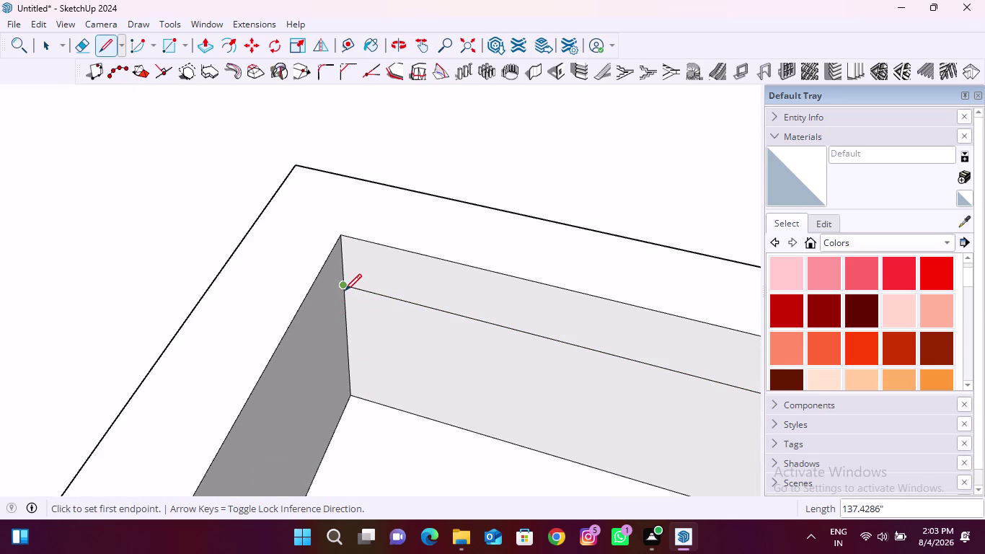
Trace edges from the ledge corner to the wall corner and along the outer ledge.
click(345, 291)
scroll(down, 3)
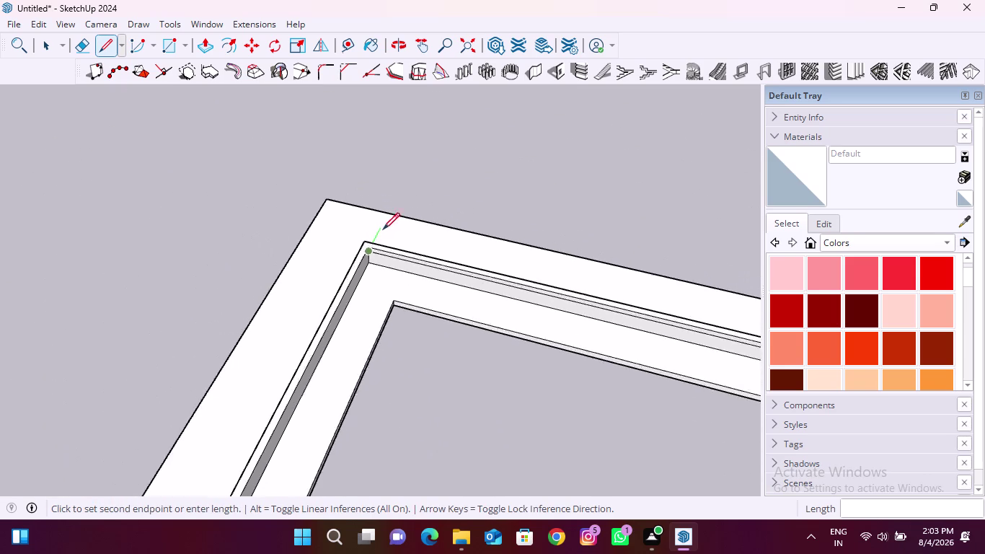
scroll(down, 3)
scroll(up, 3)
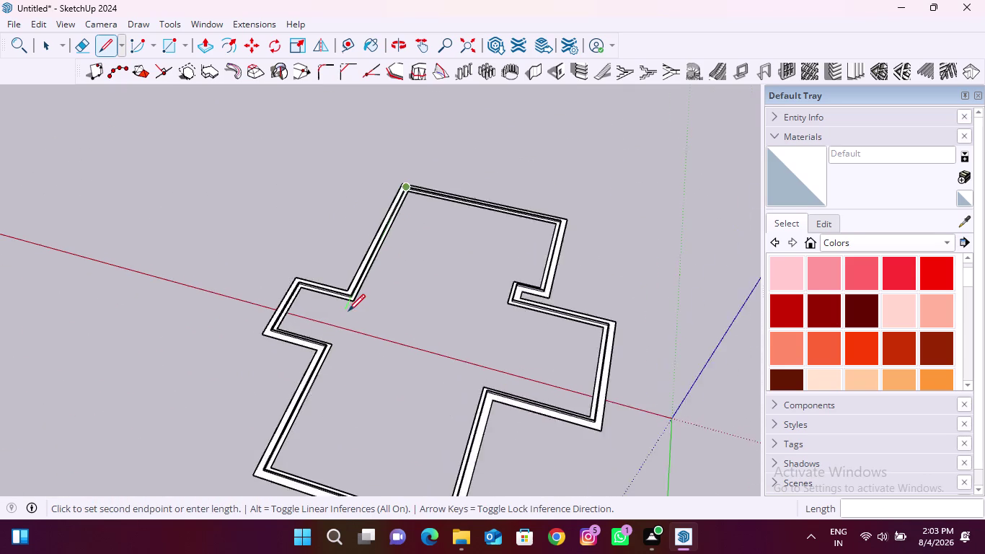
scroll(up, 3)
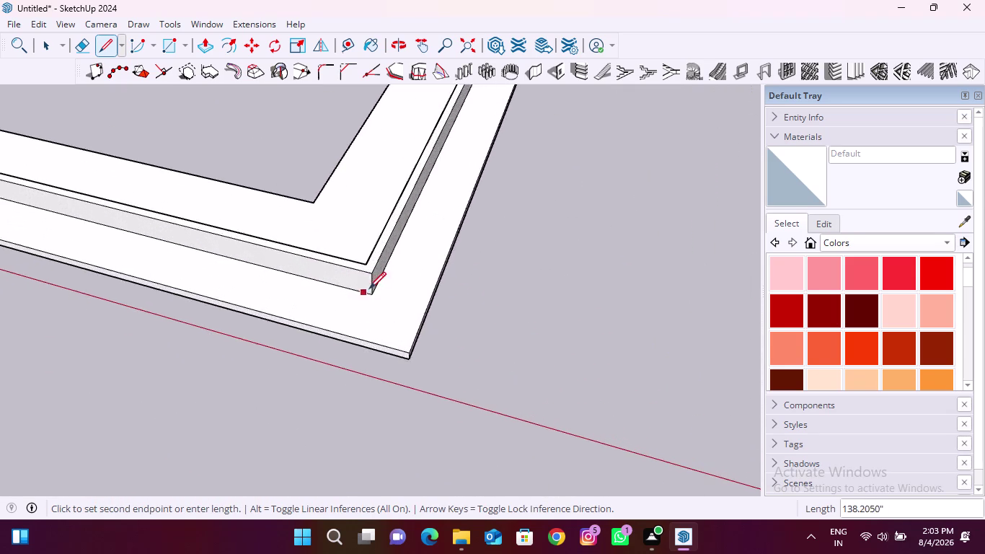
scroll(up, 3)
click(372, 264)
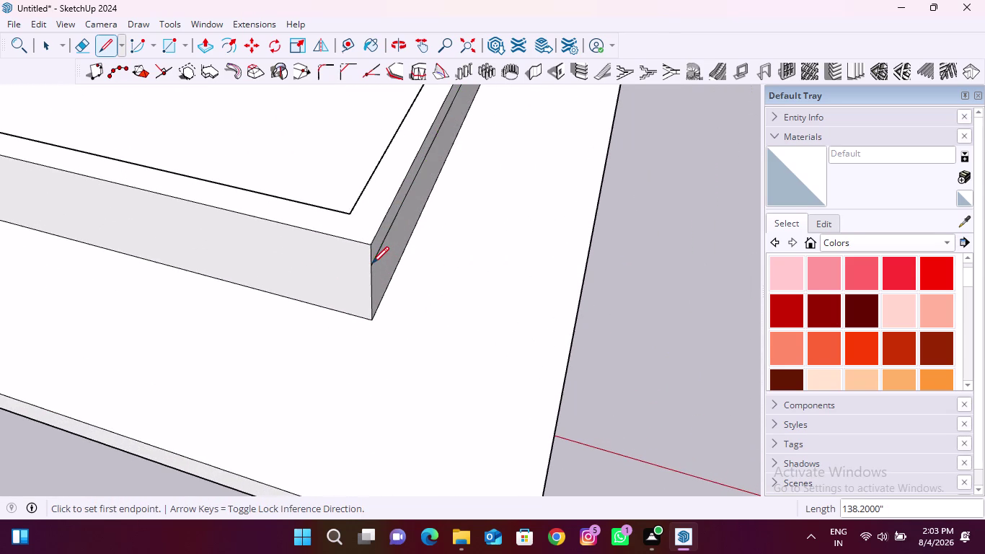
scroll(down, 3)
click(372, 265)
scroll(down, 3)
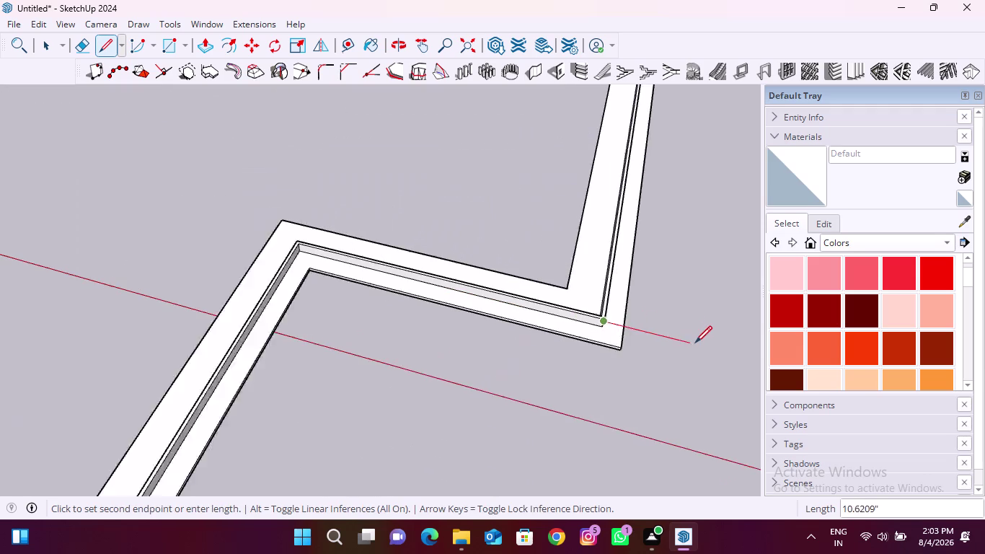
scroll(up, 3)
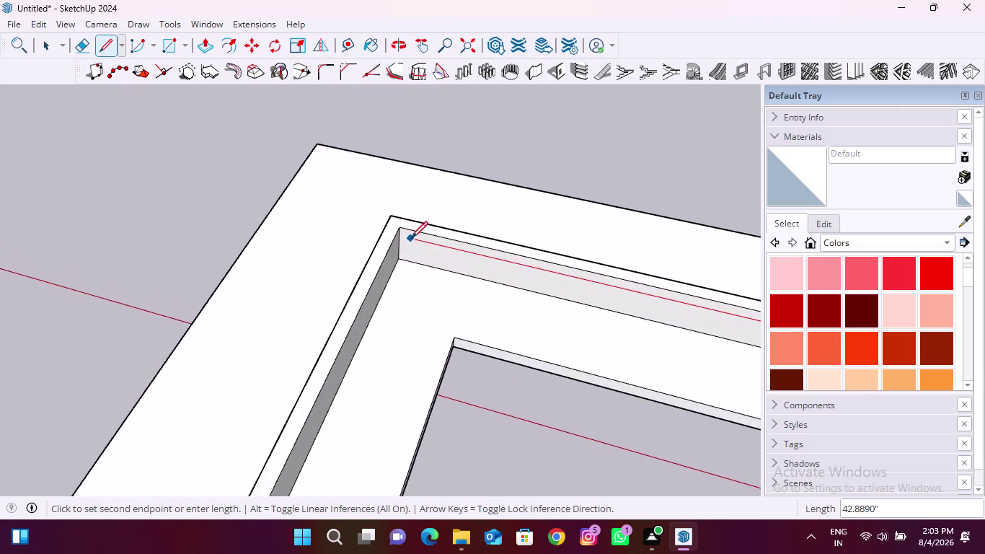
scroll(up, 3)
click(391, 233)
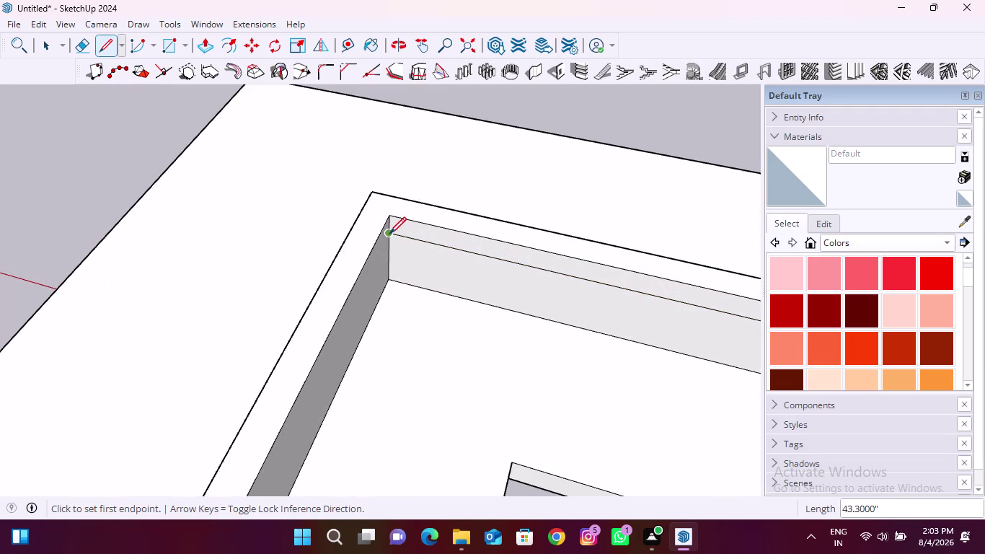
Continue the dividing edges along the next ledge and inner wall face stretches.
click(389, 234)
scroll(down, 3)
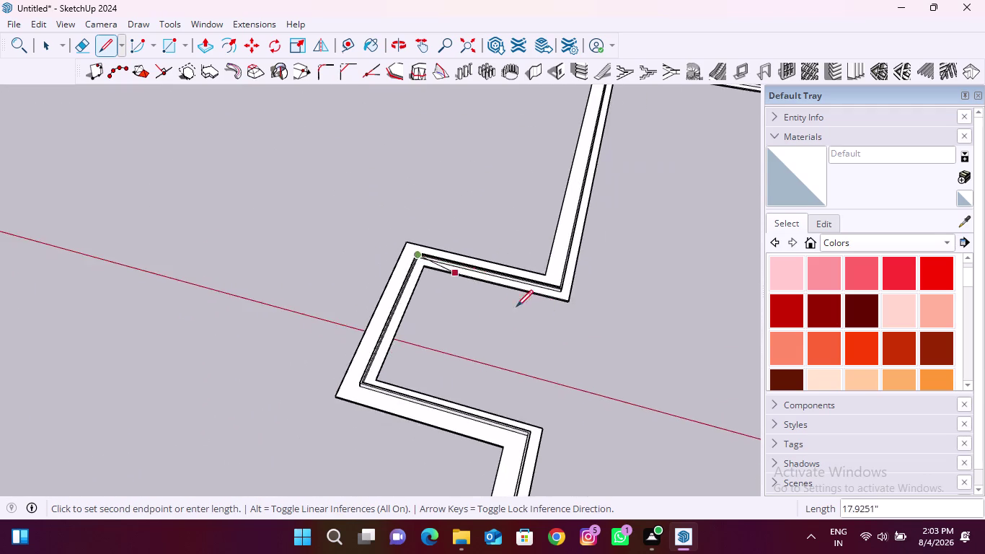
middle_drag(577, 335, 145, 228)
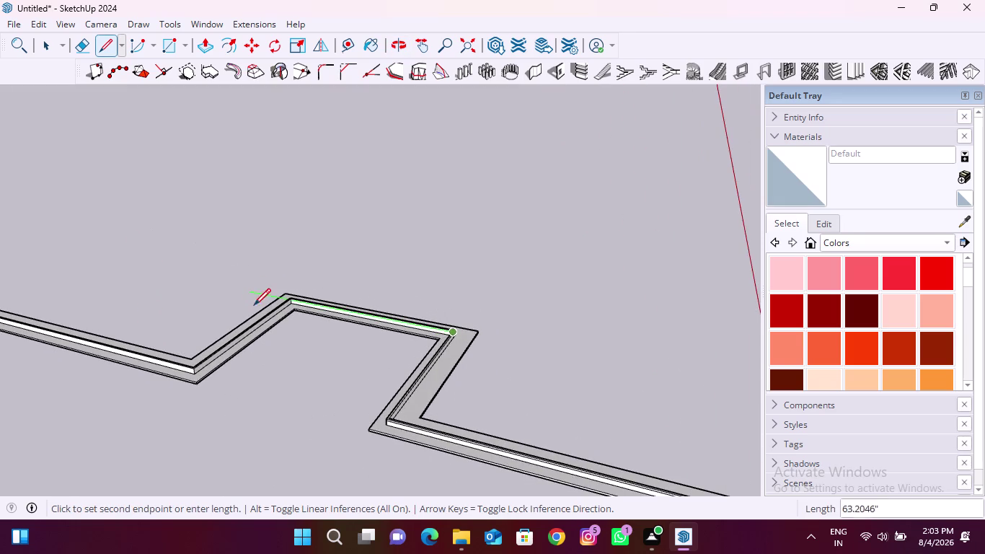
scroll(up, 3)
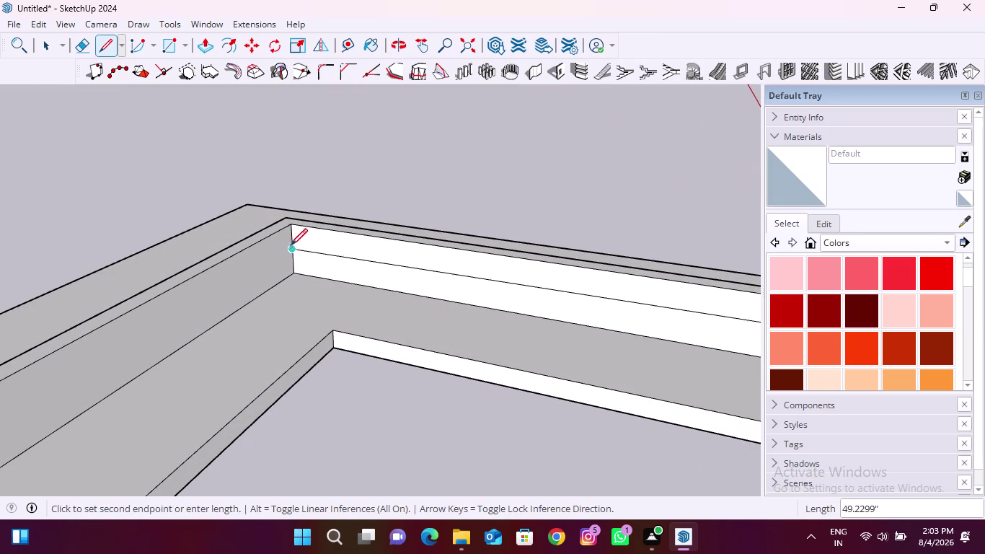
click(293, 241)
click(290, 236)
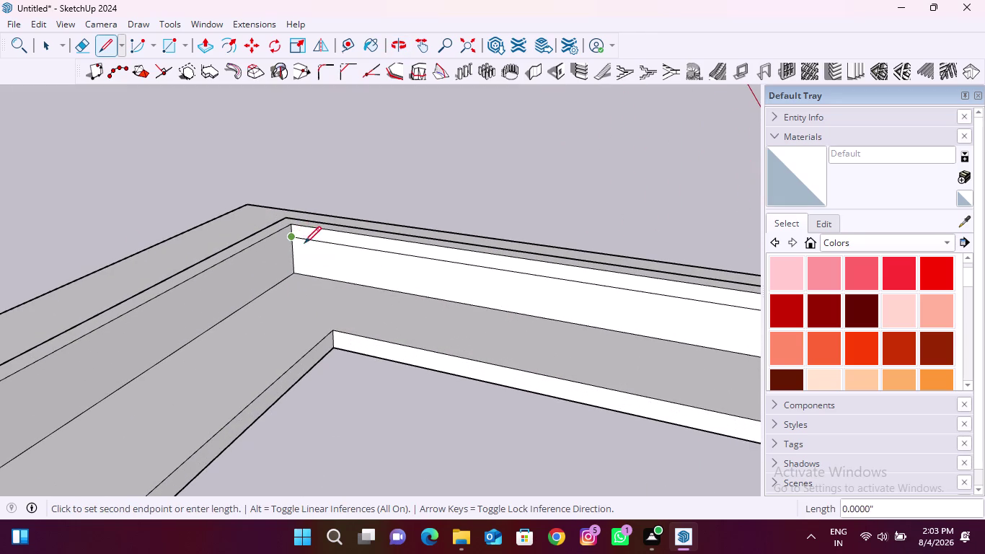
scroll(down, 3)
scroll(up, 3)
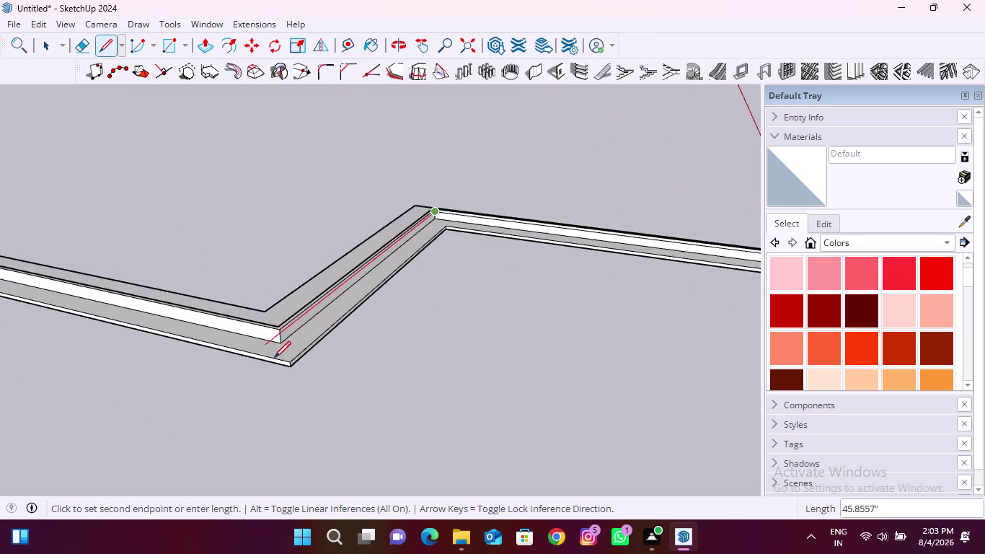
scroll(up, 3)
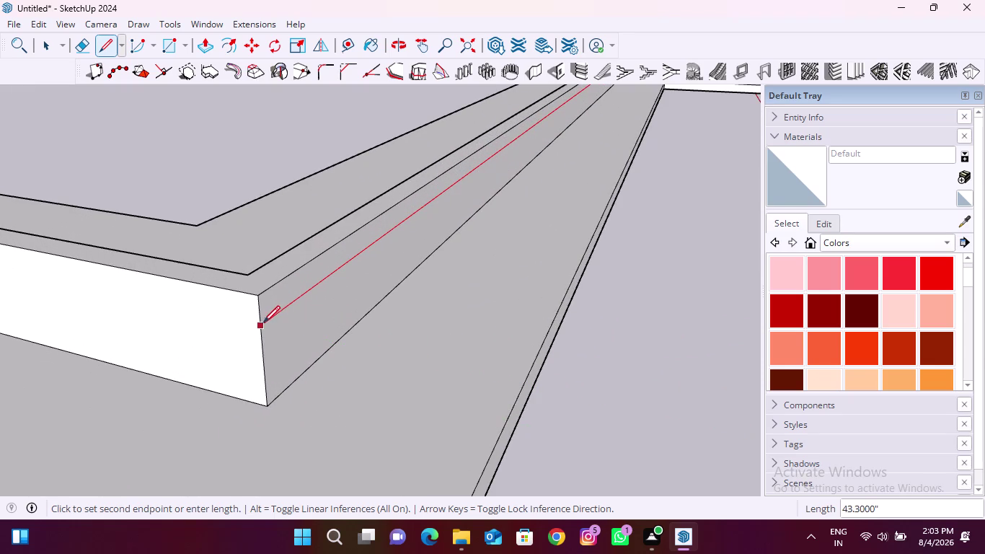
click(262, 322)
click(261, 327)
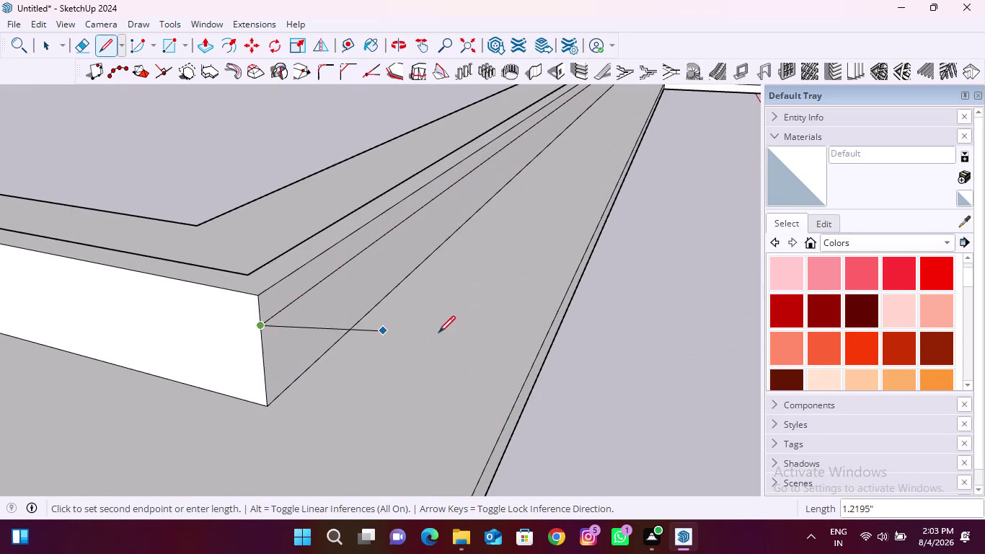
scroll(down, 3)
scroll(down, 3)
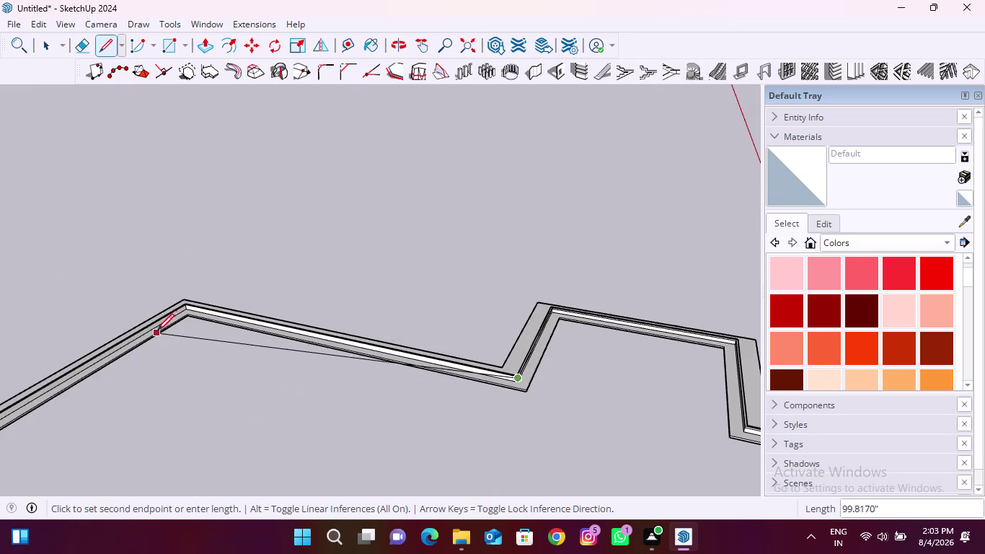
scroll(up, 3)
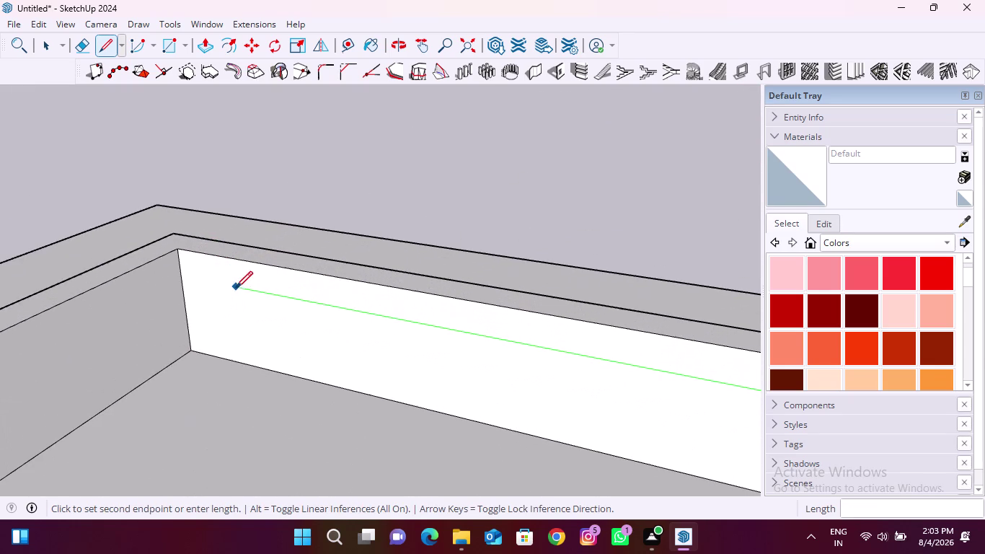
click(179, 278)
Start a new line at the wall corner and orbit to the next inner wall face.
click(181, 277)
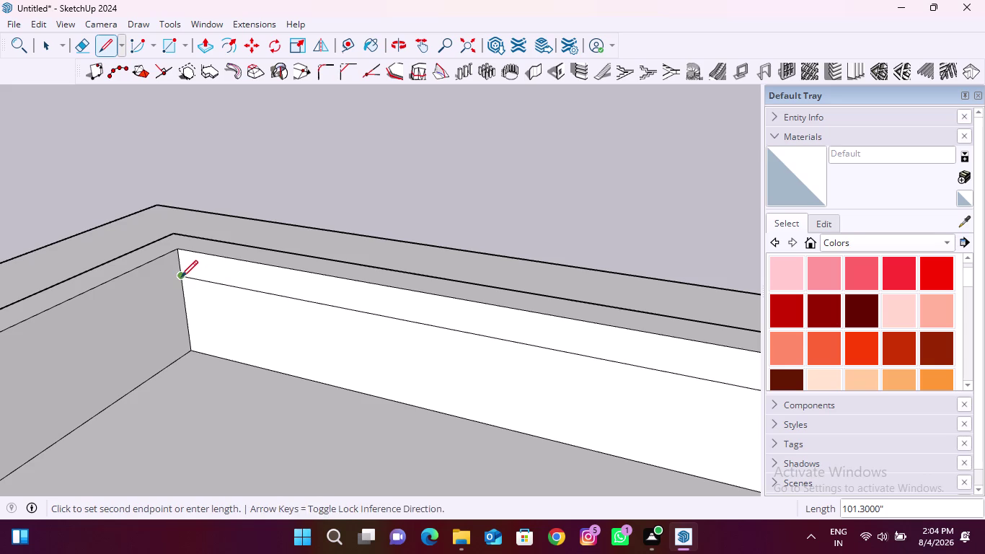
scroll(down, 3)
scroll(up, 3)
middle_drag(461, 270, 461, 271)
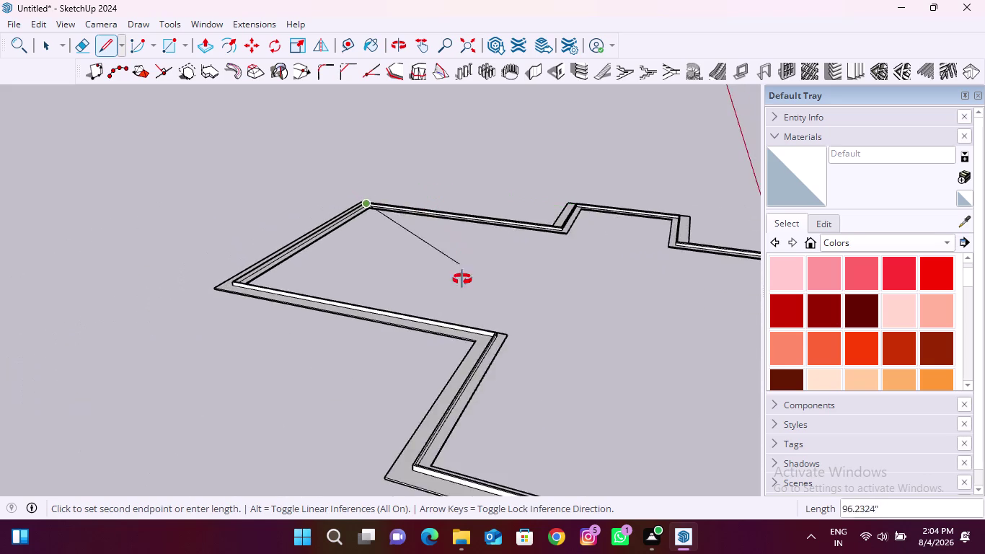
middle_drag(461, 272, 39, 368)
scroll(up, 3)
middle_drag(294, 429, 284, 331)
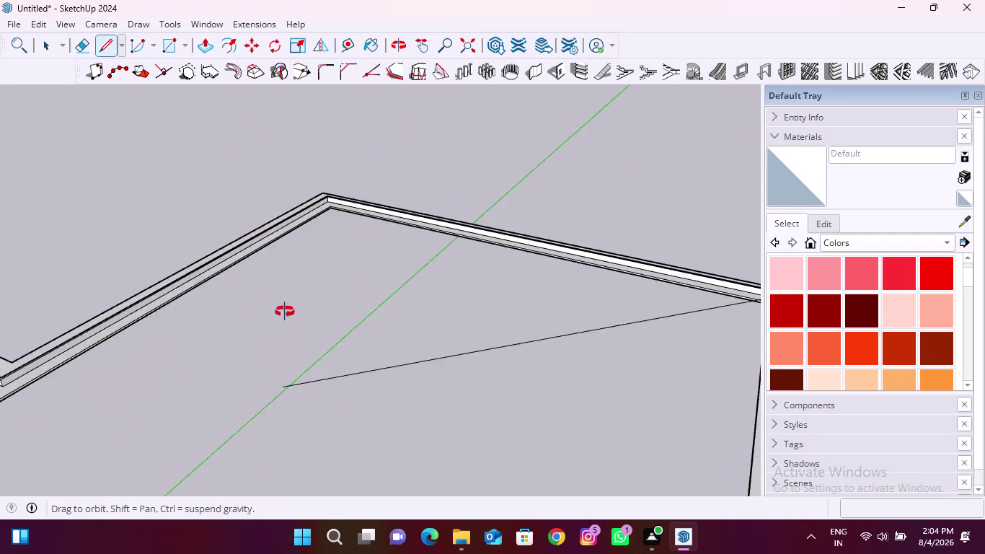
middle_drag(284, 331, 286, 287)
scroll(up, 3)
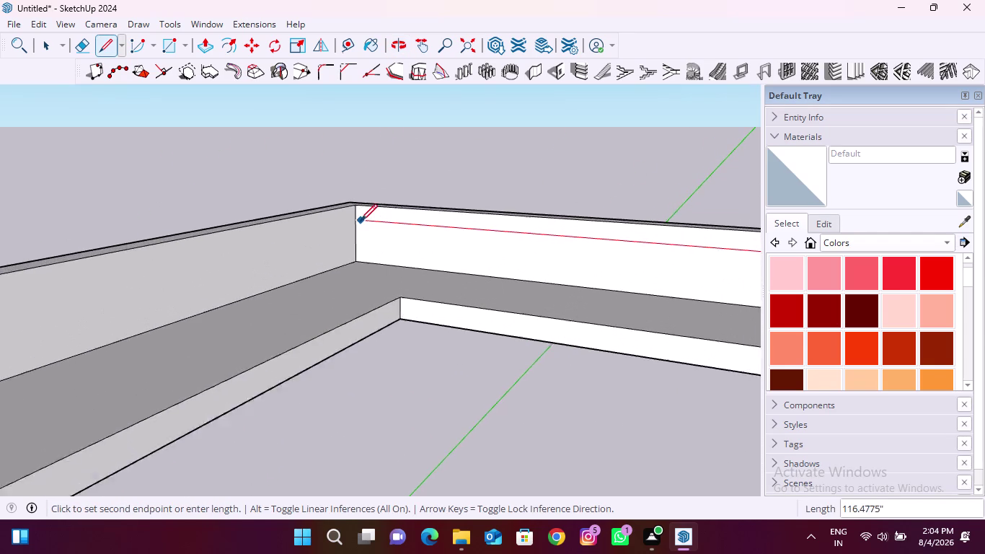
Draw chained dividing lines along three inner wall faces, corner to corner.
scroll(up, 3)
click(352, 218)
click(352, 223)
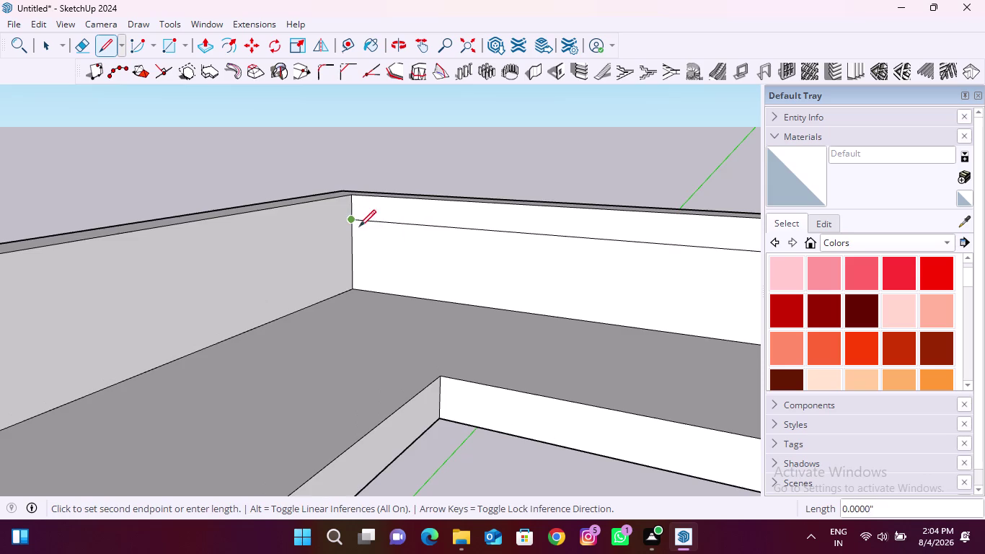
scroll(down, 3)
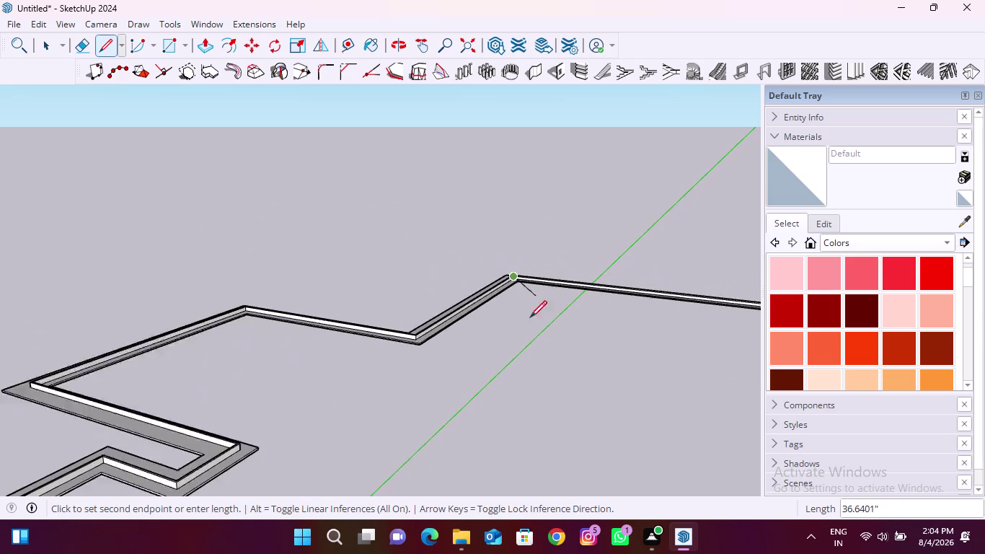
scroll(up, 3)
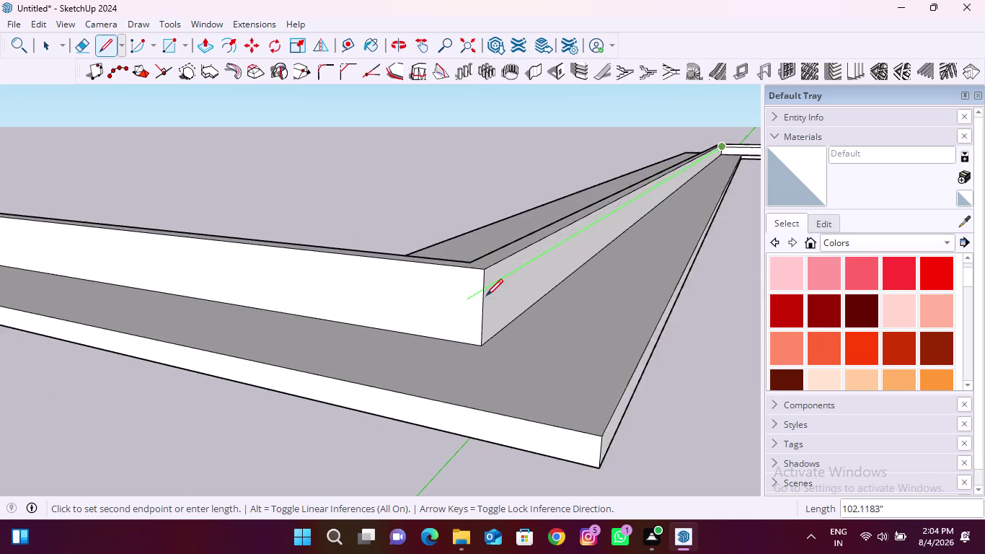
scroll(up, 3)
click(485, 285)
click(483, 286)
scroll(down, 3)
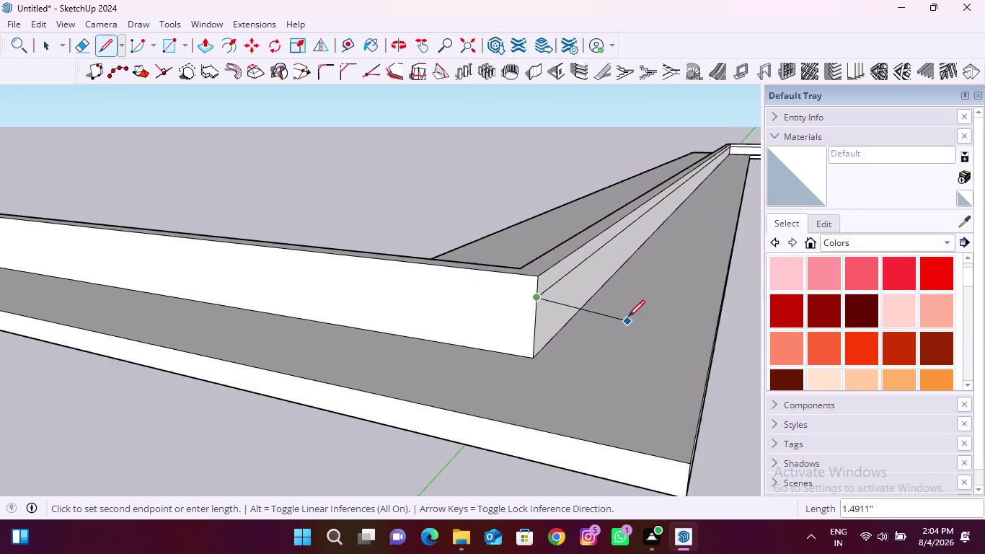
scroll(down, 3)
scroll(up, 3)
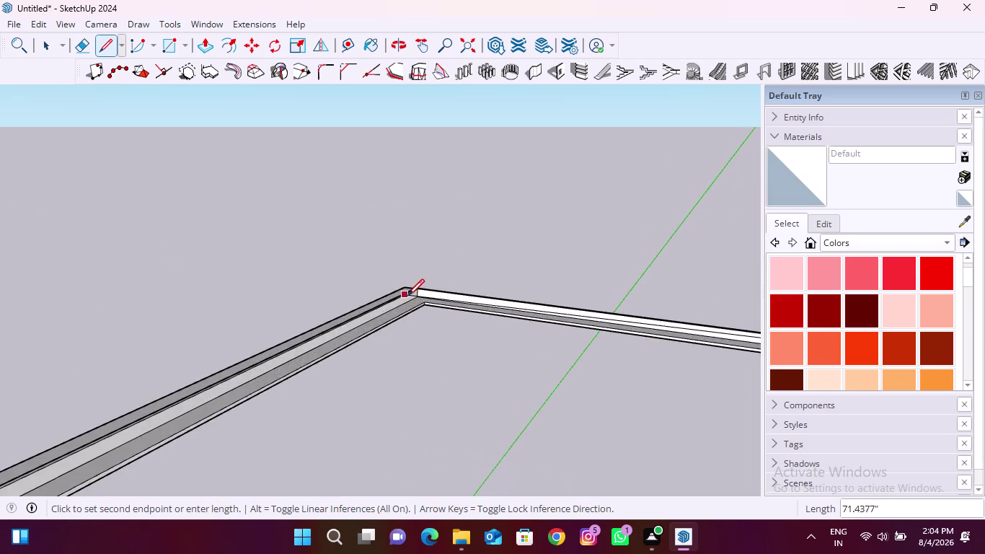
scroll(up, 3)
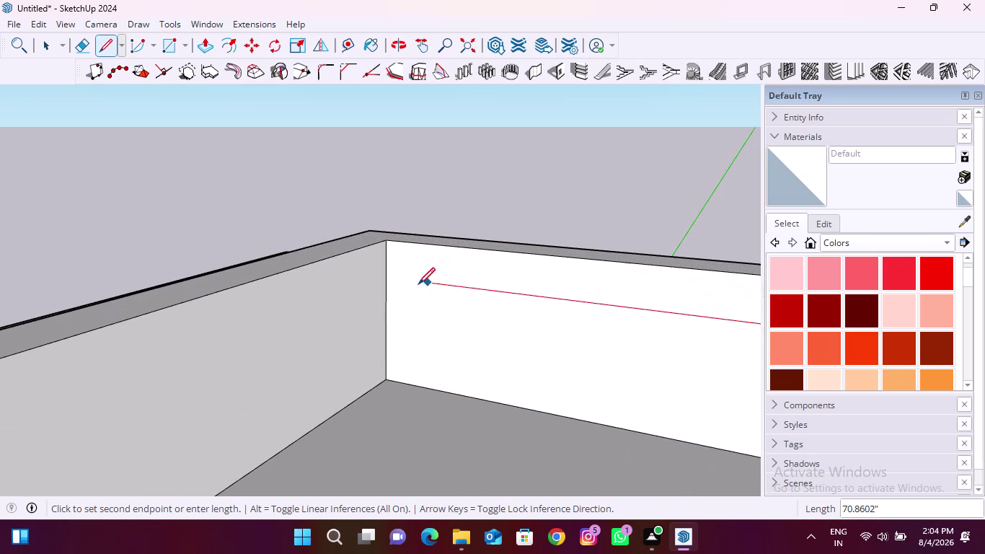
click(387, 278)
click(385, 278)
scroll(down, 3)
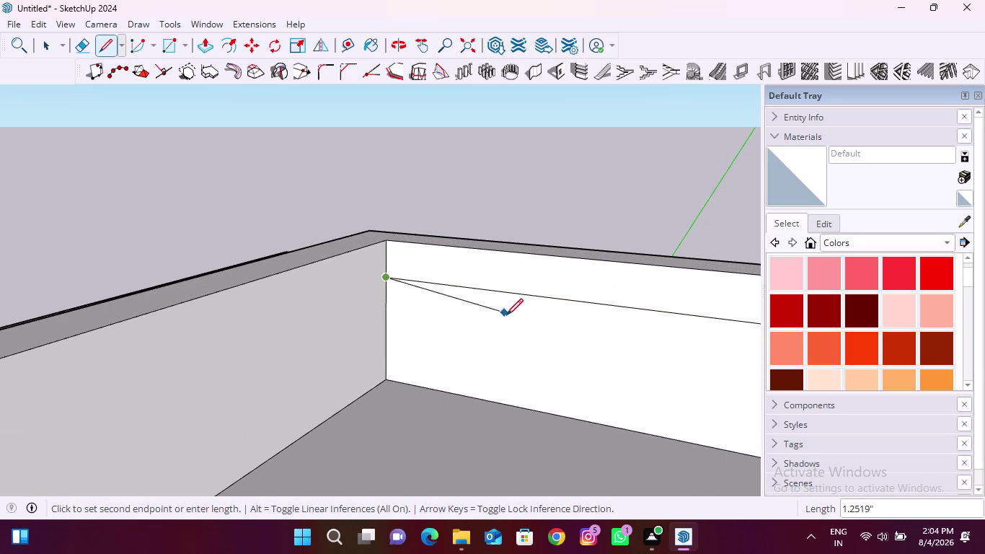
scroll(down, 3)
scroll(up, 3)
scroll(down, 3)
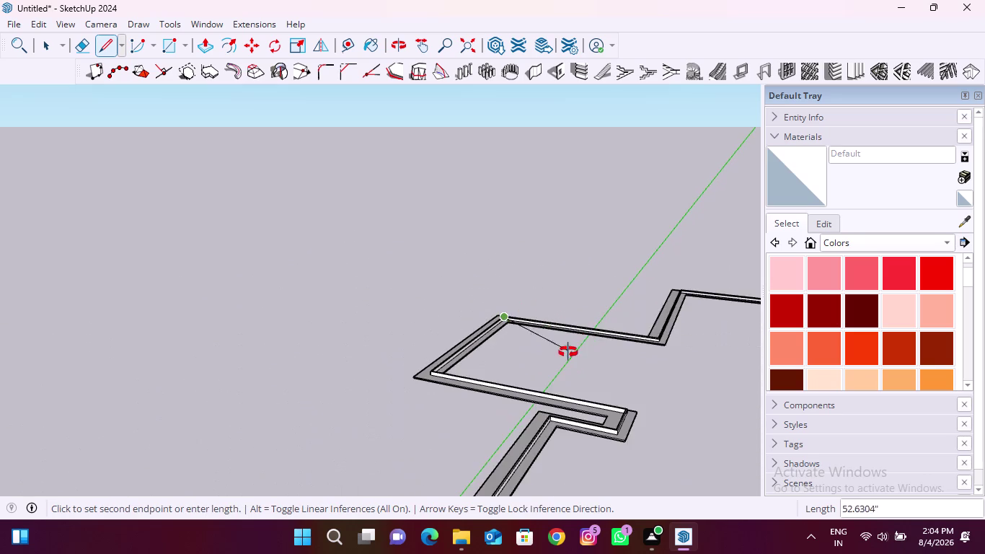
Continue the dividing lines along the next wall segments around the plan.
middle_drag(568, 351, 252, 368)
scroll(up, 3)
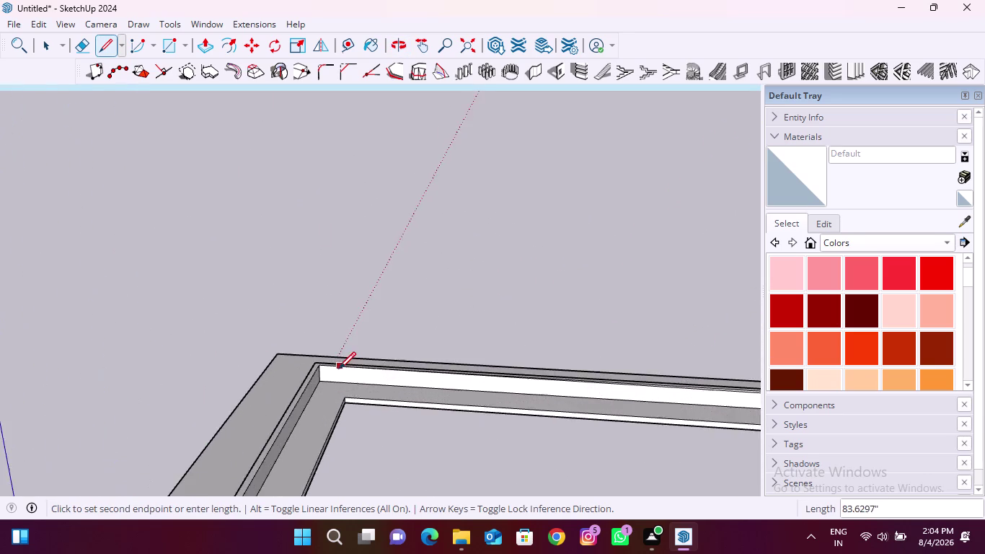
scroll(up, 3)
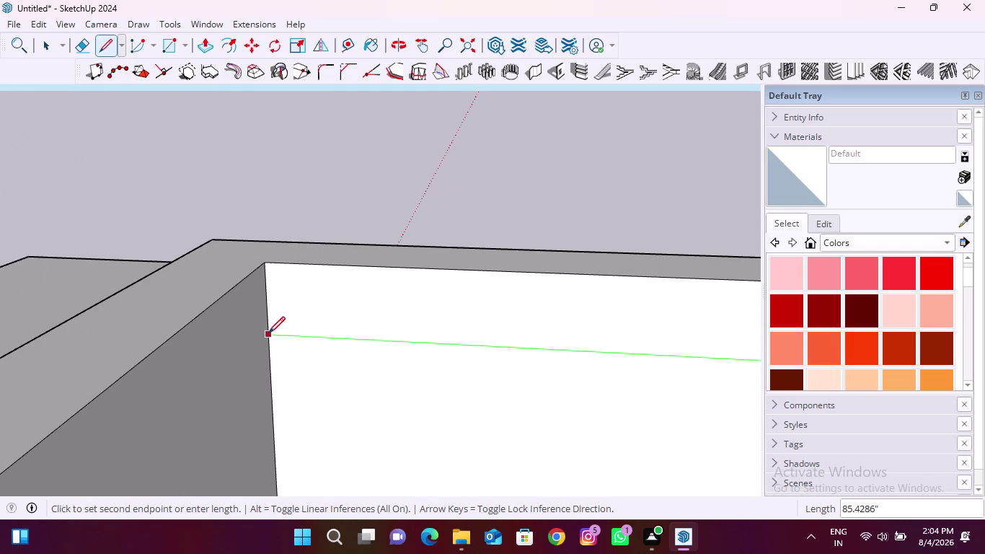
click(268, 333)
scroll(down, 3)
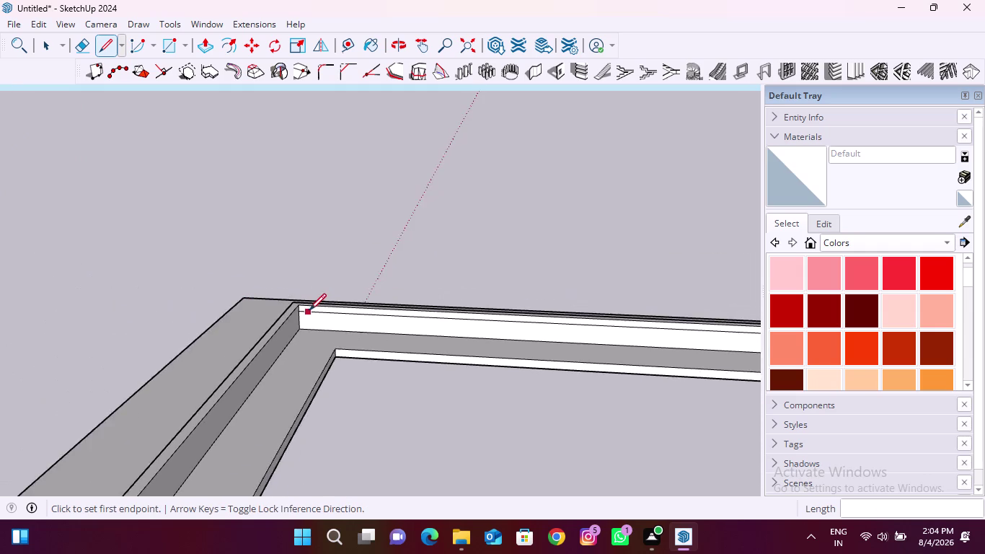
scroll(down, 3)
middle_drag(408, 375, 121, 411)
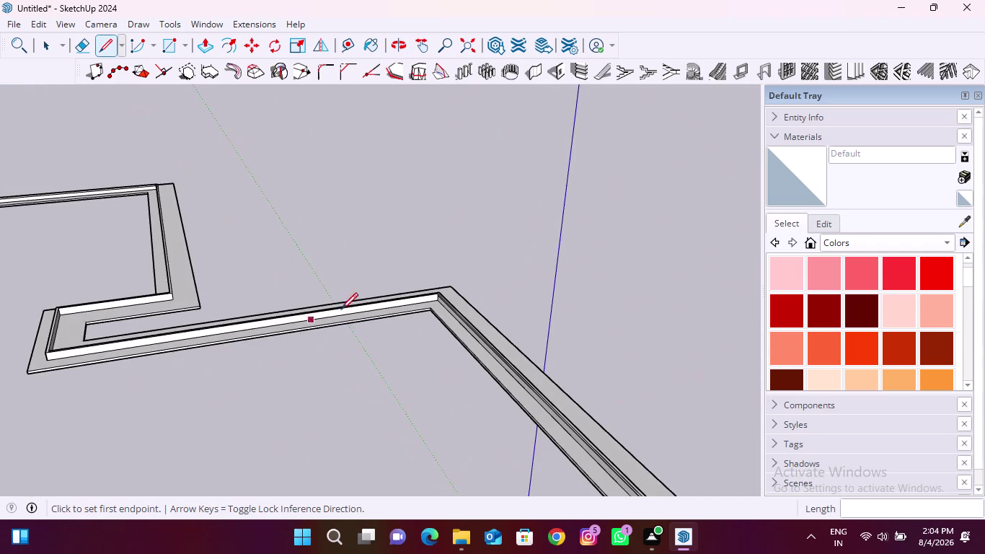
scroll(up, 3)
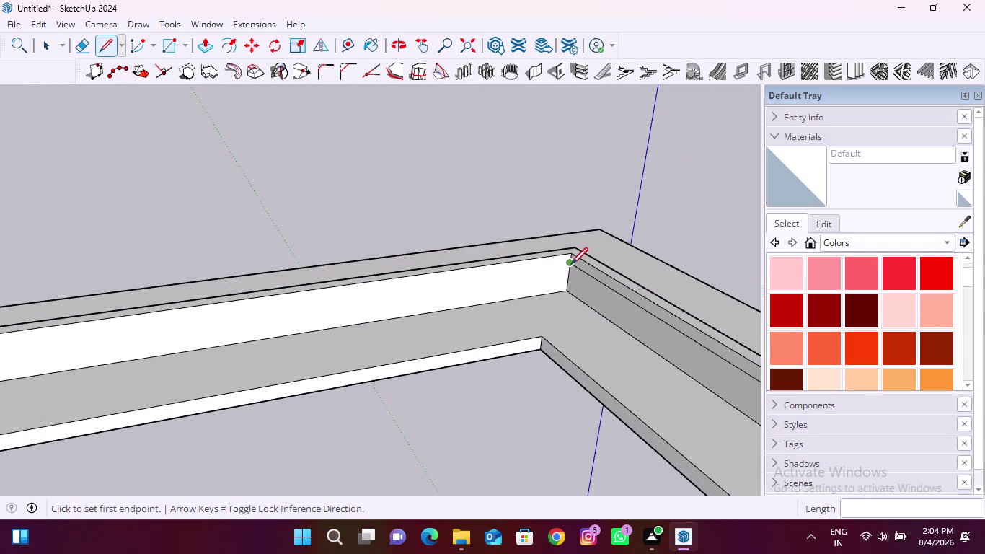
click(572, 264)
scroll(down, 3)
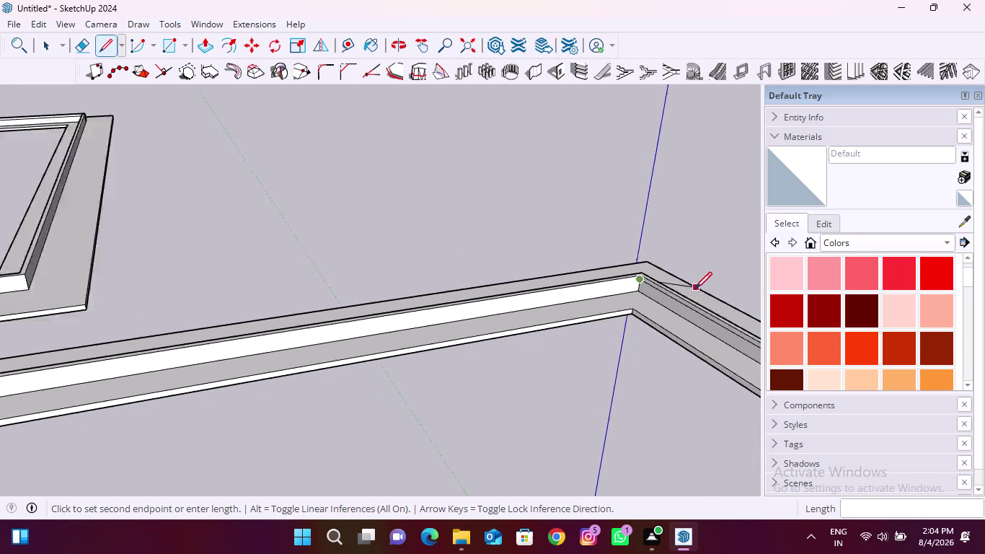
scroll(down, 3)
scroll(up, 3)
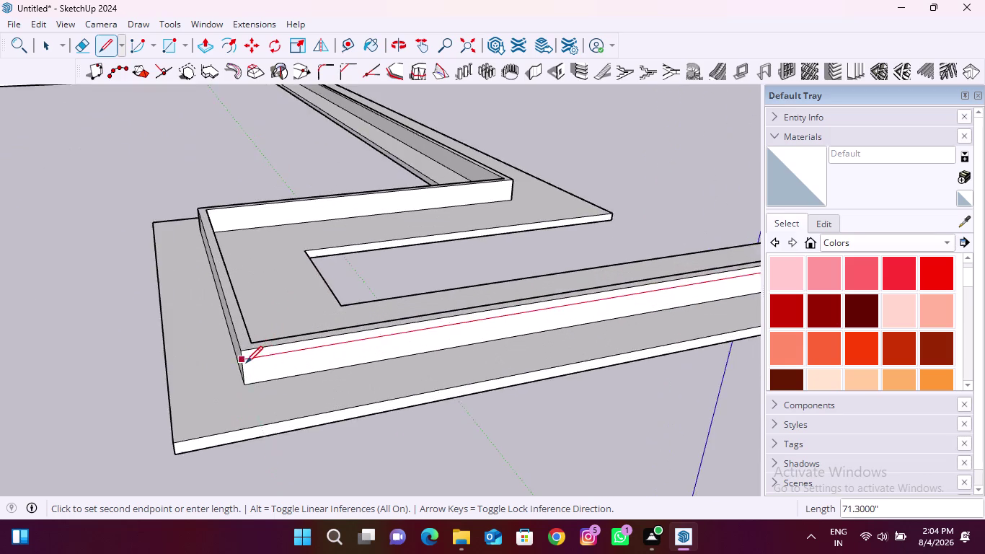
scroll(up, 3)
click(242, 357)
click(240, 358)
scroll(down, 3)
Draw a line across the short wall return, then restart at the adjacent wall corner.
middle_drag(210, 386, 735, 366)
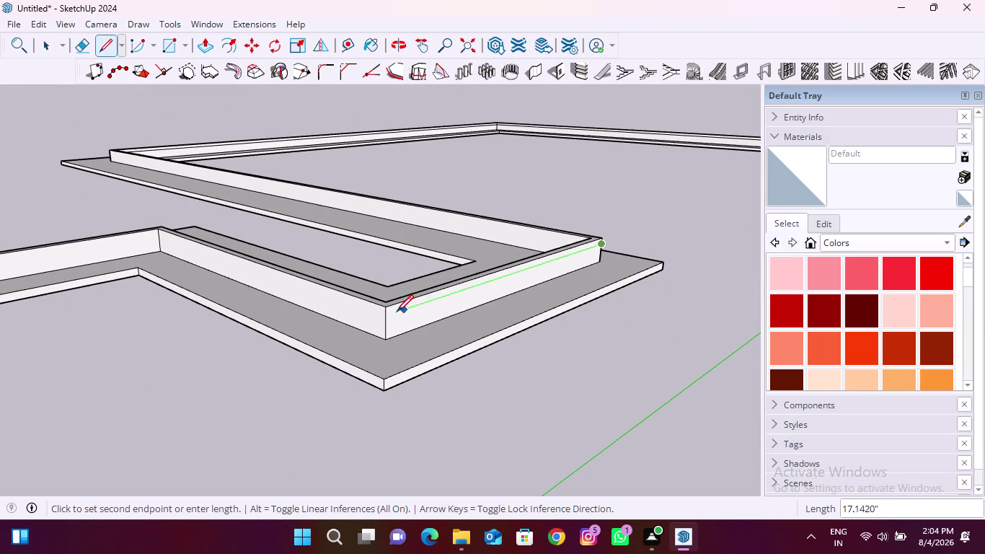
click(387, 316)
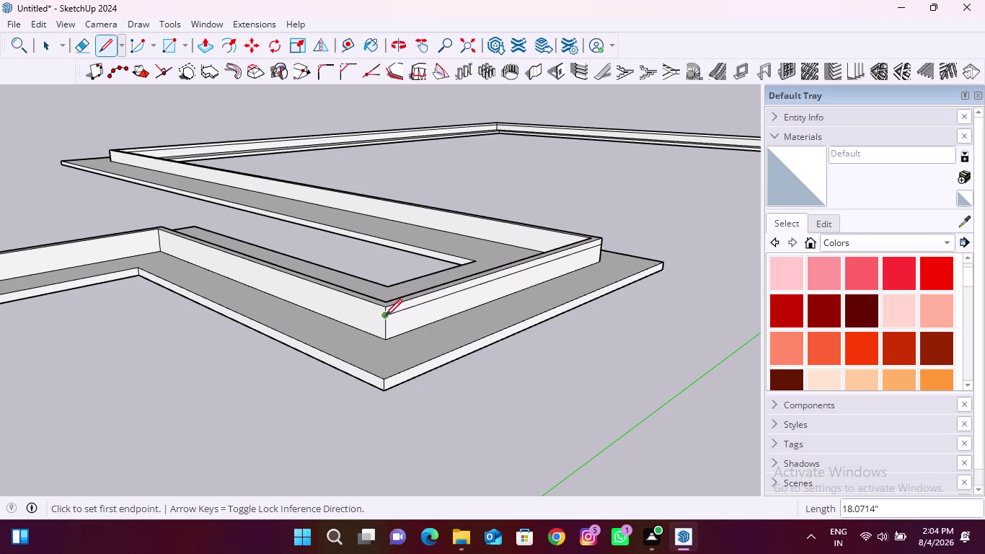
click(385, 315)
click(155, 240)
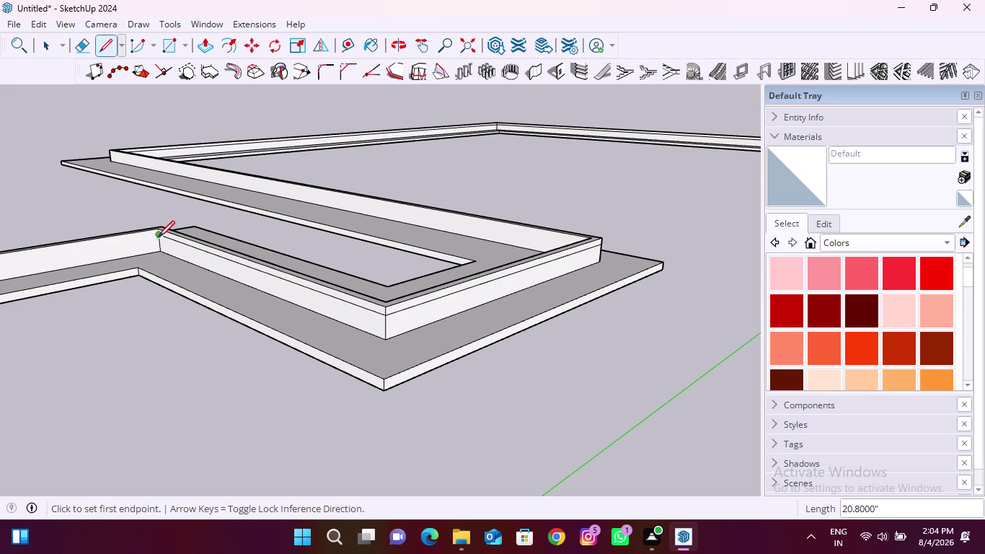
click(160, 235)
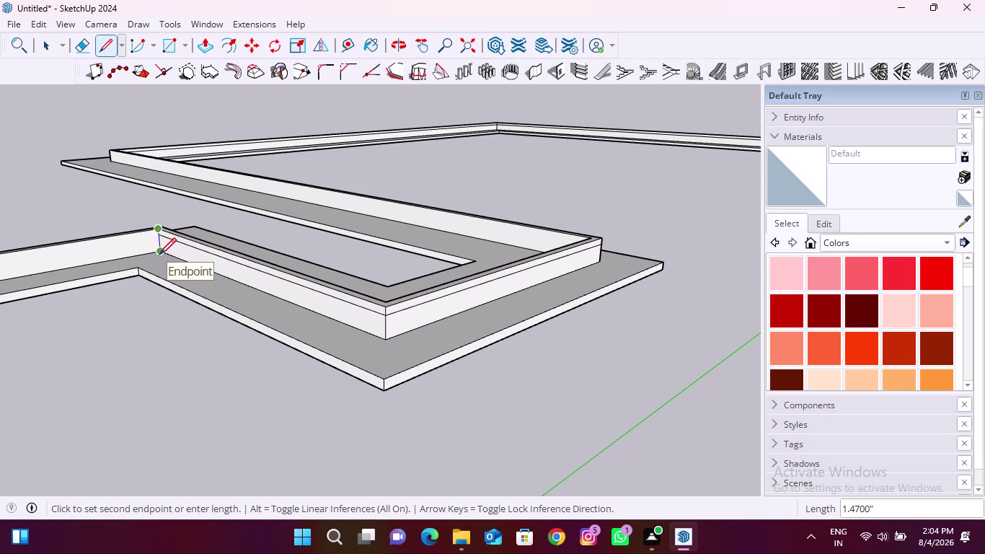
key(Escape)
click(155, 237)
scroll(down, 3)
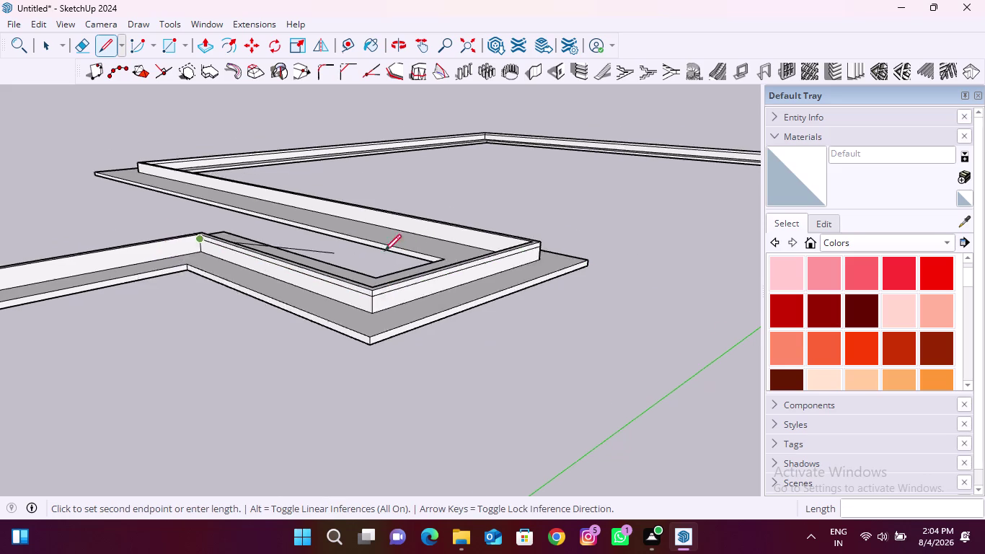
scroll(down, 3)
Finish the line along the long wall face and return to the Select tool.
middle_drag(553, 282, 277, 280)
scroll(up, 3)
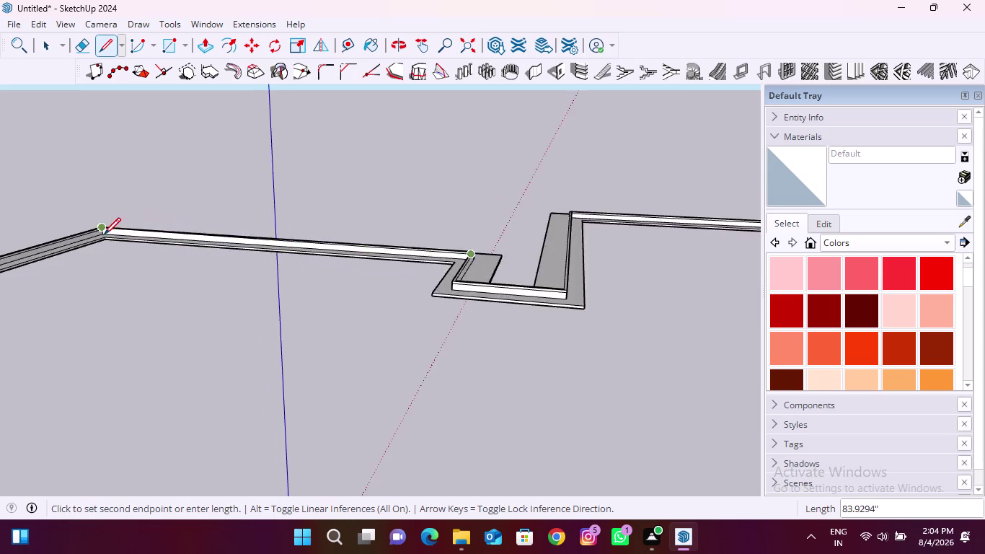
scroll(up, 3)
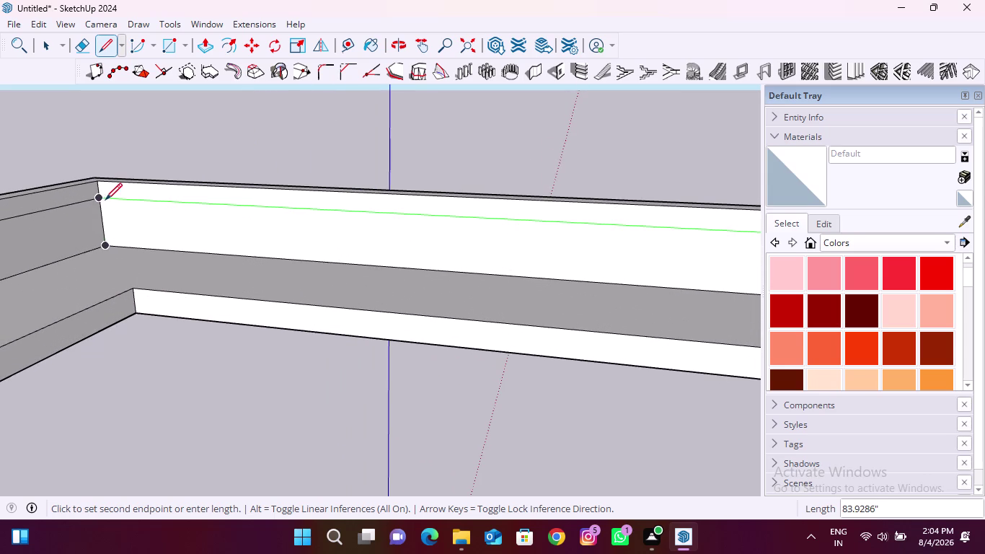
click(99, 196)
scroll(down, 3)
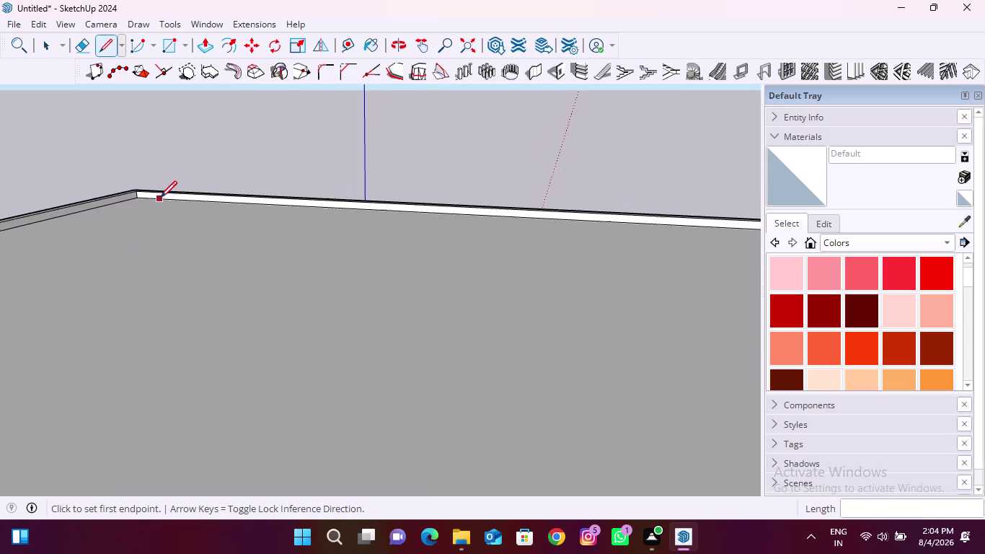
scroll(down, 3)
middle_drag(206, 234, 330, 328)
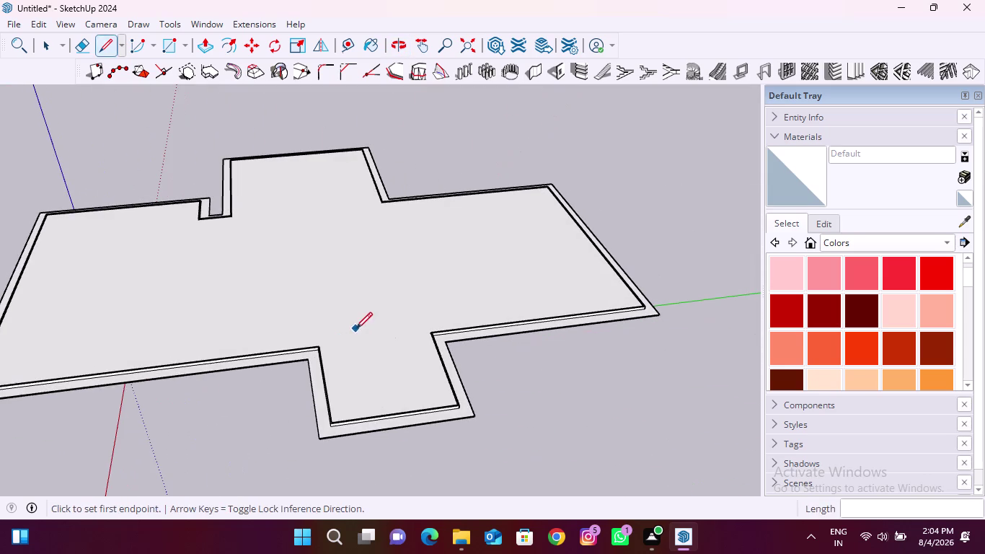
key(space)
click(366, 310)
key(Delete)
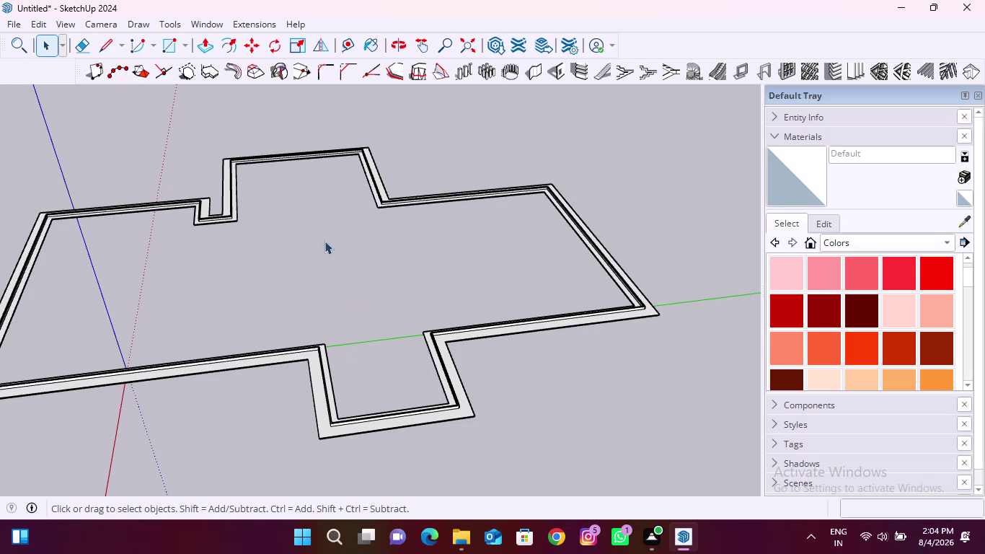
With Push/Pull, start raising the thin top strip at the wall corner, then cancel it.
click(208, 52)
scroll(up, 3)
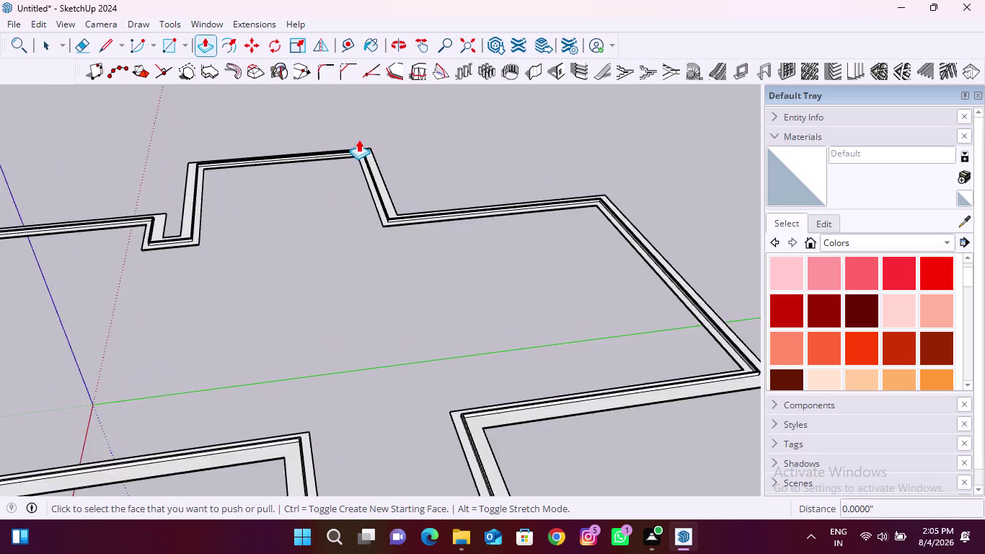
scroll(up, 3)
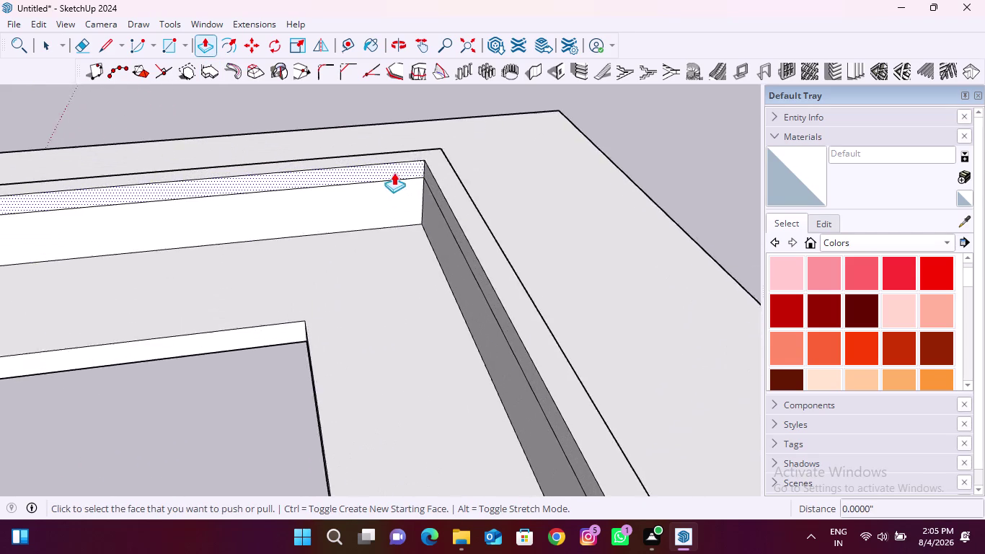
scroll(up, 3)
click(400, 162)
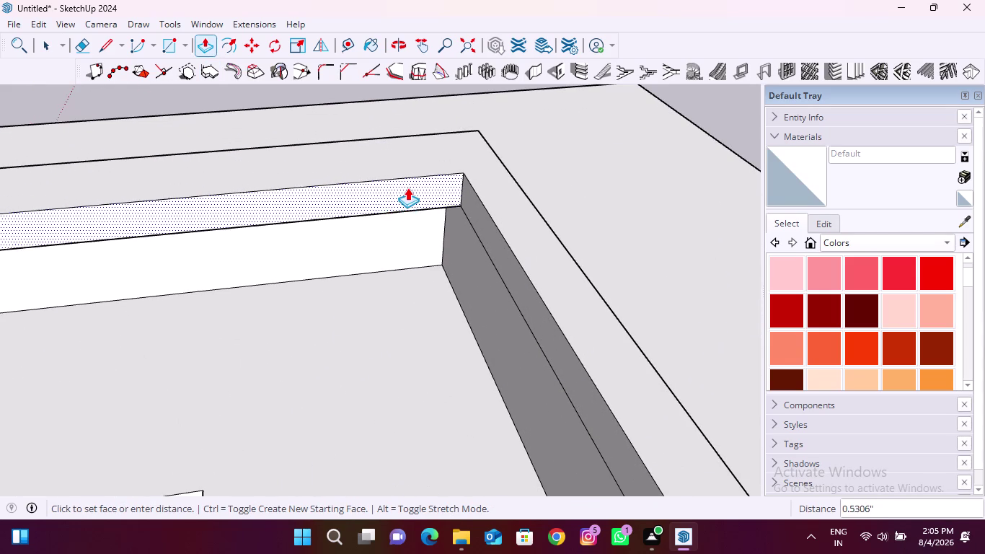
middle_drag(407, 187, 428, 95)
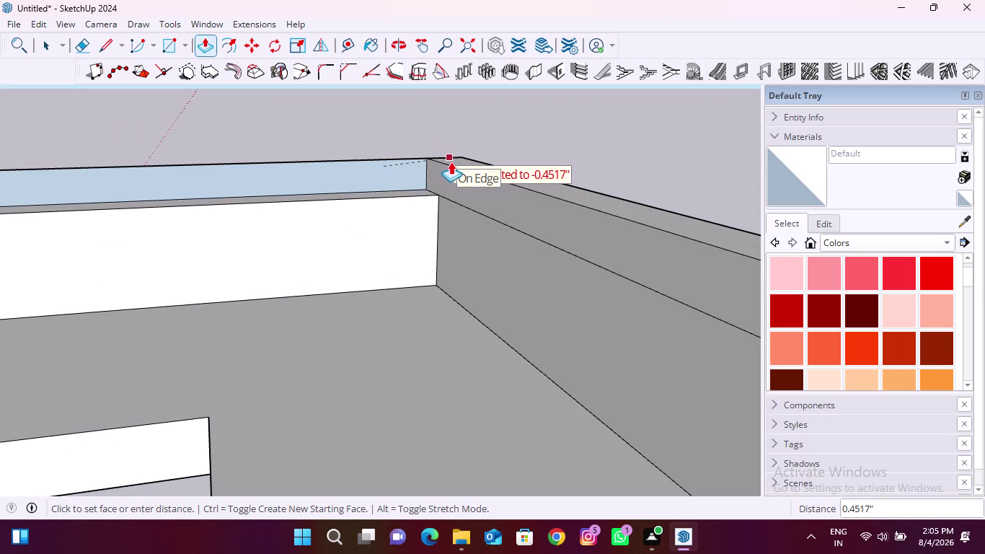
middle_drag(439, 160, 409, 206)
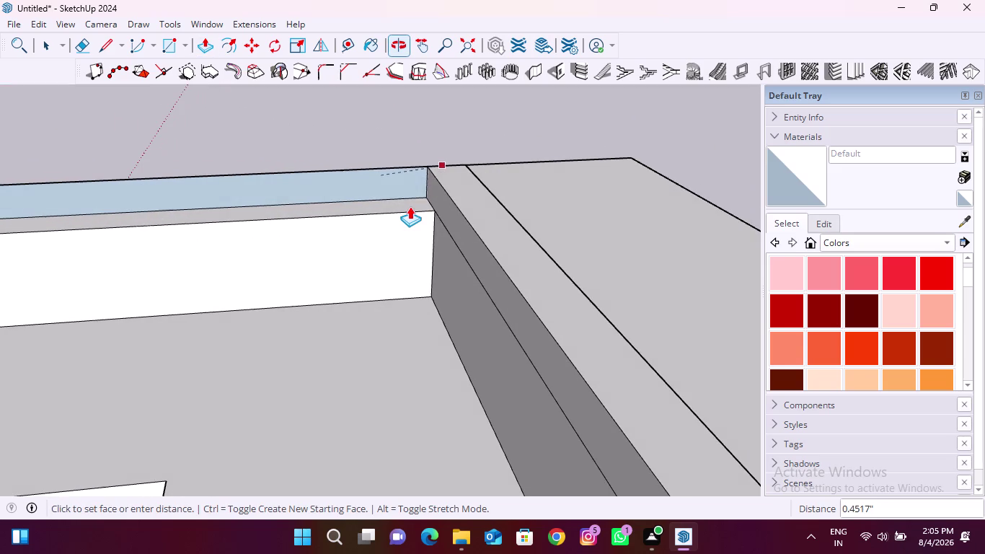
key(Escape)
Push one wall top to its new height, then raise the next wall section's top to match.
click(422, 182)
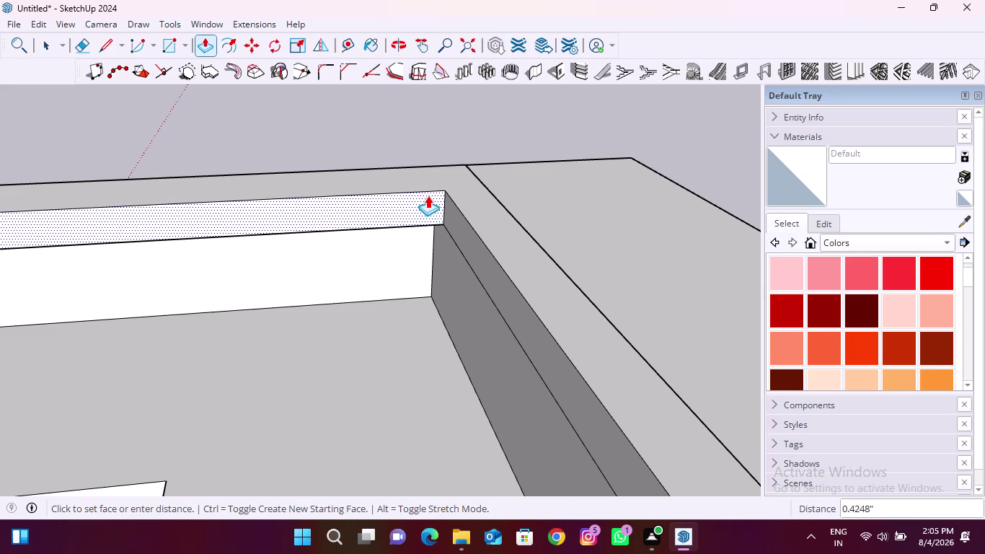
click(428, 196)
scroll(down, 3)
middle_drag(380, 289, 467, 253)
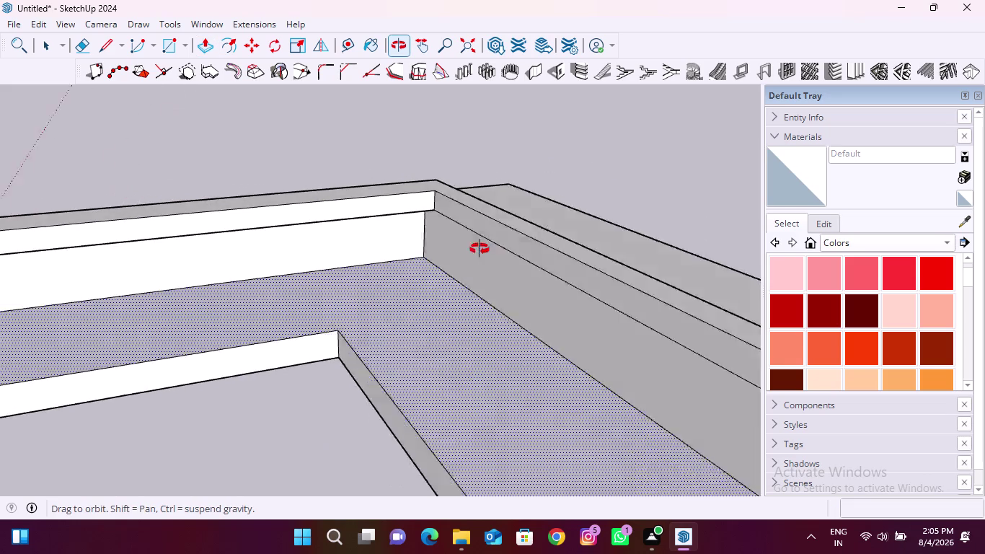
middle_drag(467, 253, 519, 227)
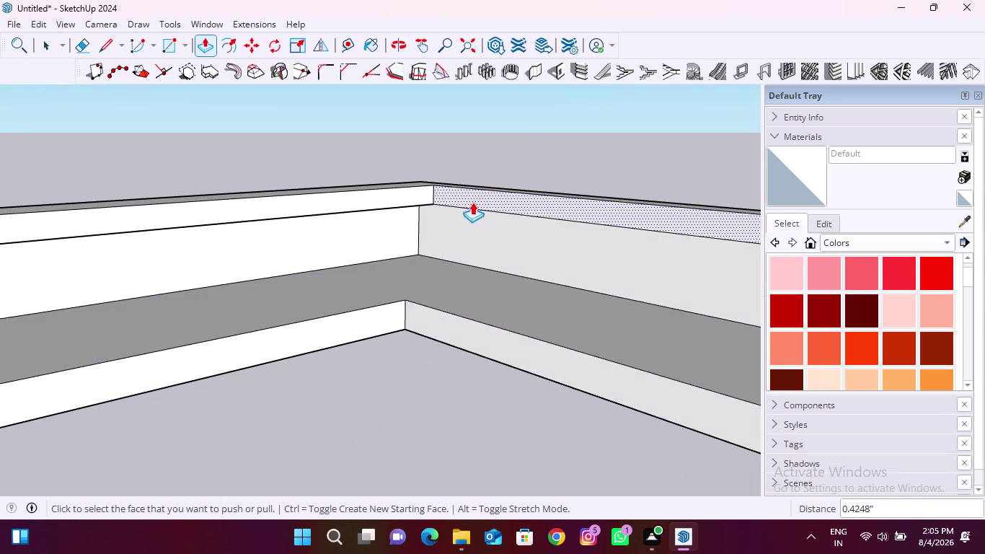
click(316, 194)
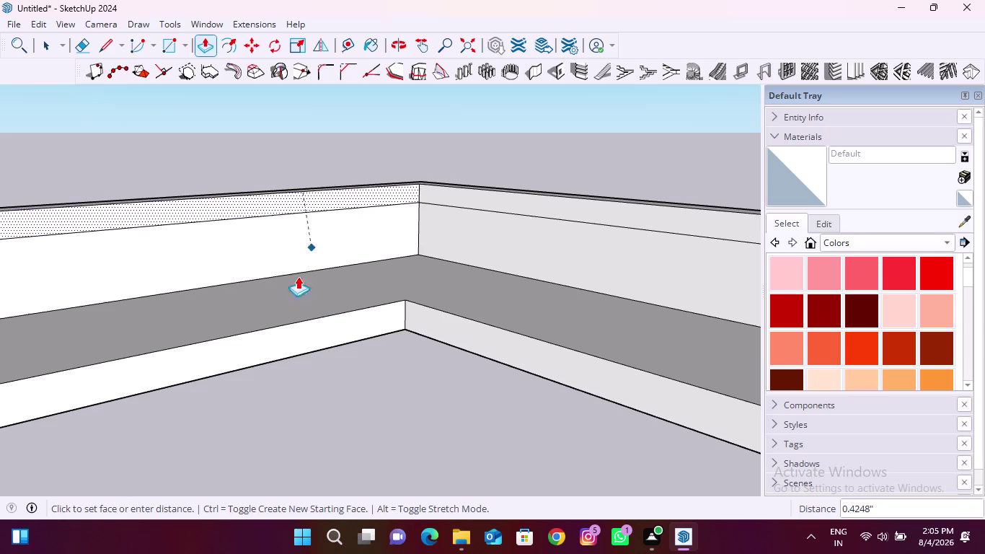
click(257, 344)
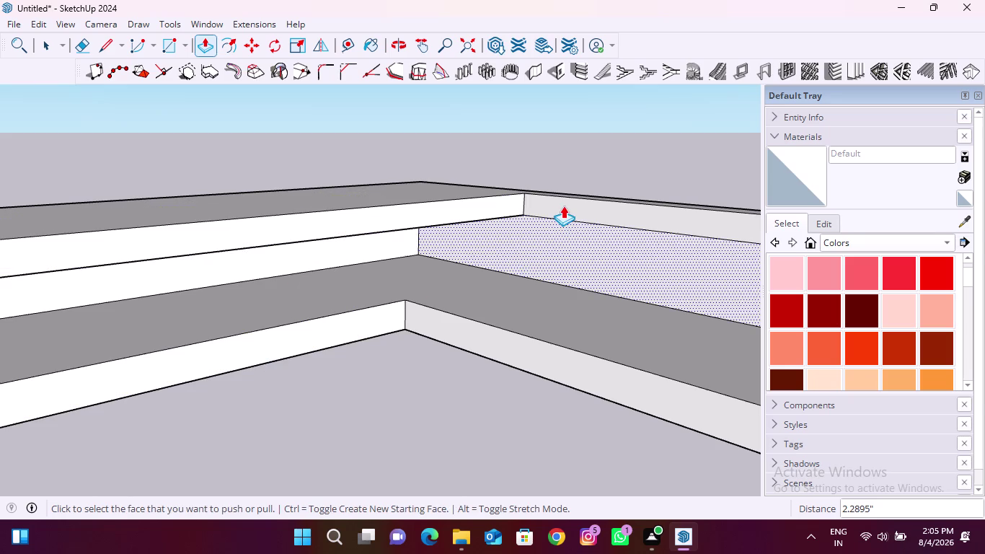
Repeat the last extrusion on an upper ledge face and the corner ledge.
double_click(565, 204)
scroll(down, 3)
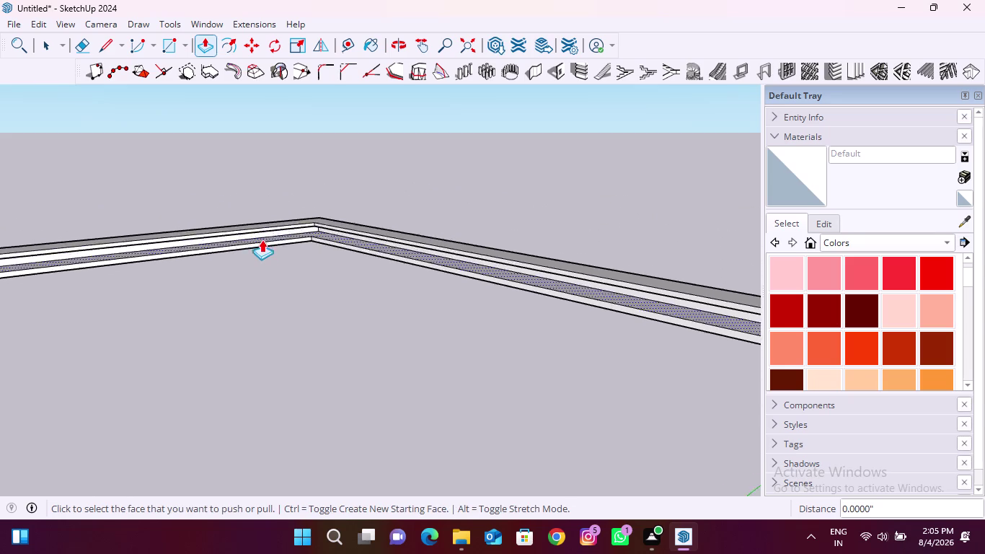
scroll(down, 3)
scroll(up, 3)
scroll(down, 3)
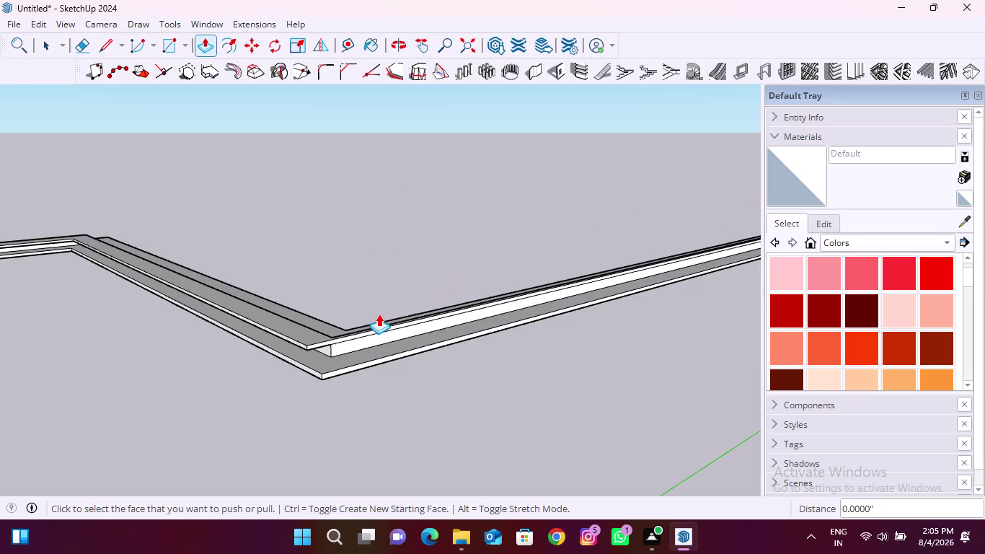
scroll(up, 3)
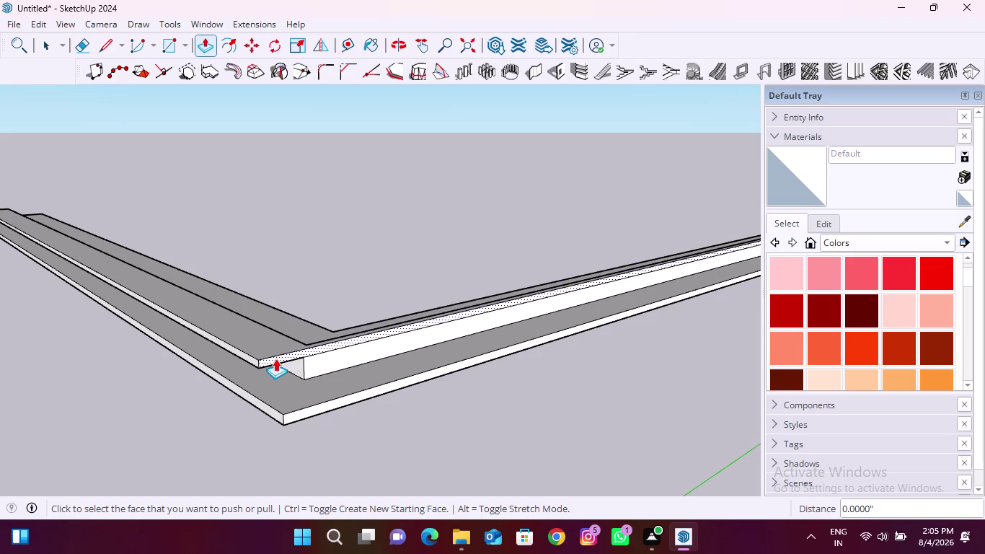
double_click(275, 359)
scroll(down, 3)
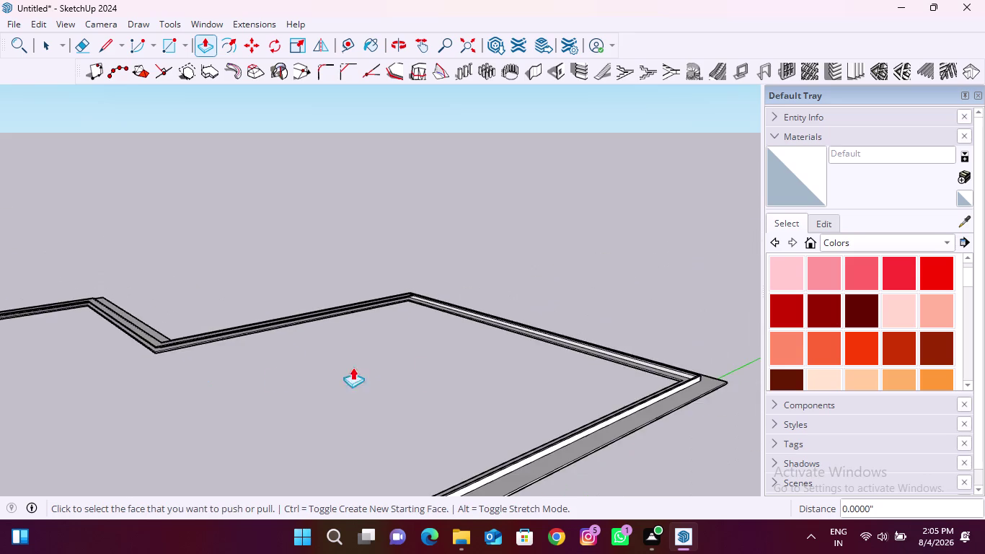
scroll(up, 3)
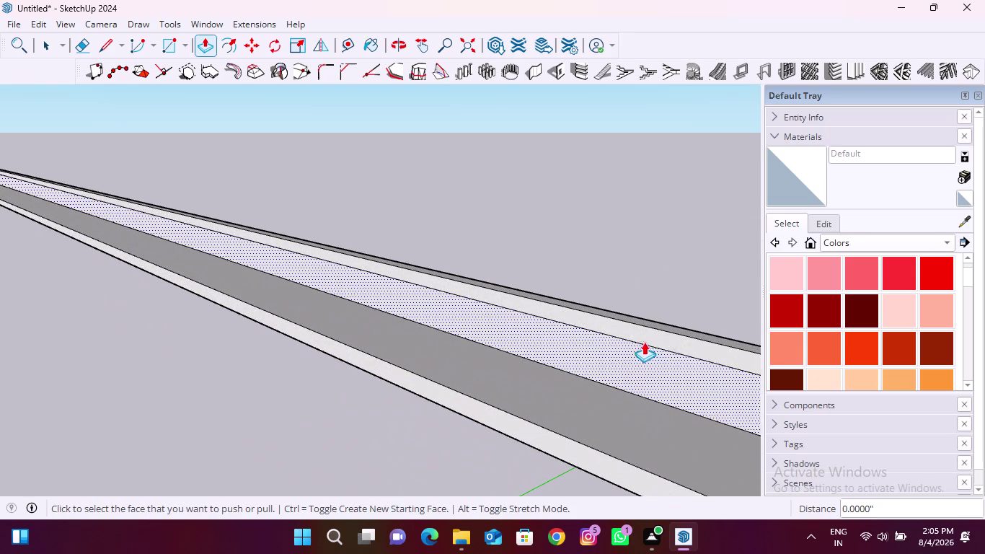
Repeat the extrusion on two more ledge faces along the perimeter walls.
double_click(636, 329)
scroll(down, 3)
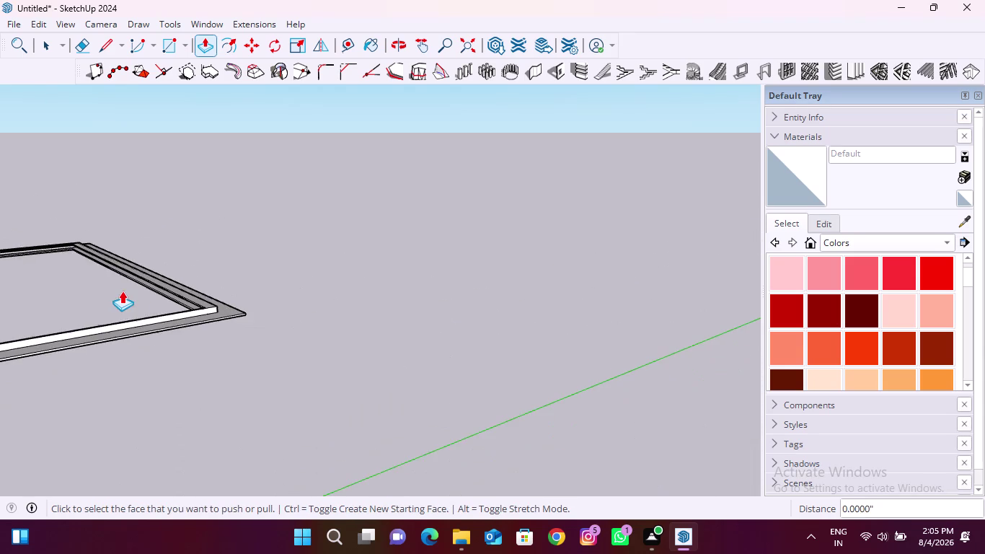
middle_drag(124, 307, 556, 330)
scroll(up, 3)
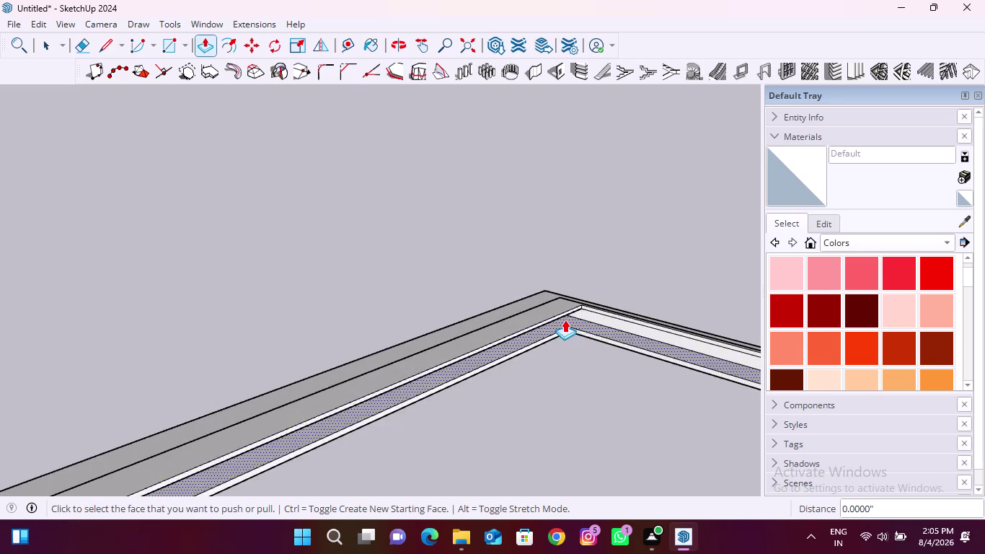
scroll(up, 3)
double_click(593, 295)
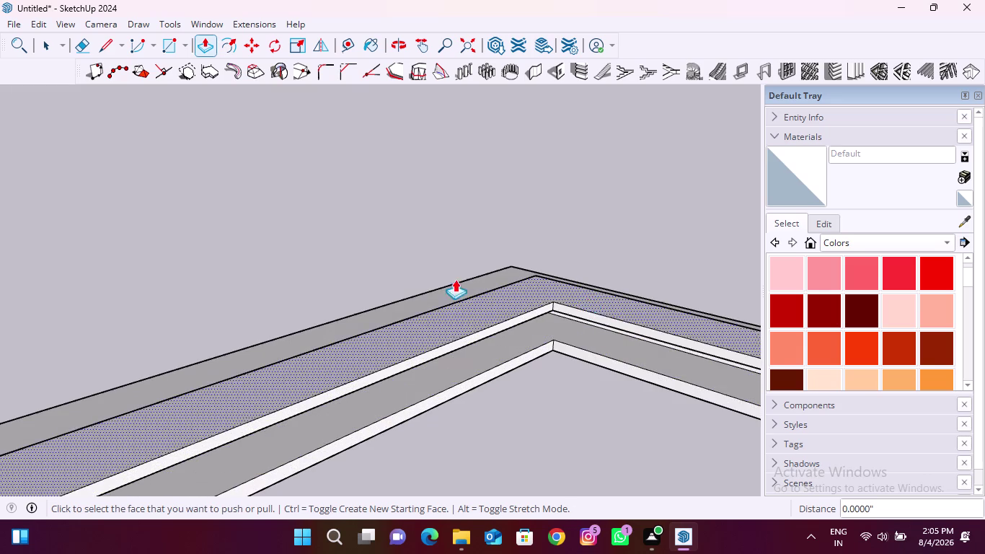
scroll(down, 3)
scroll(down, 3)
scroll(up, 3)
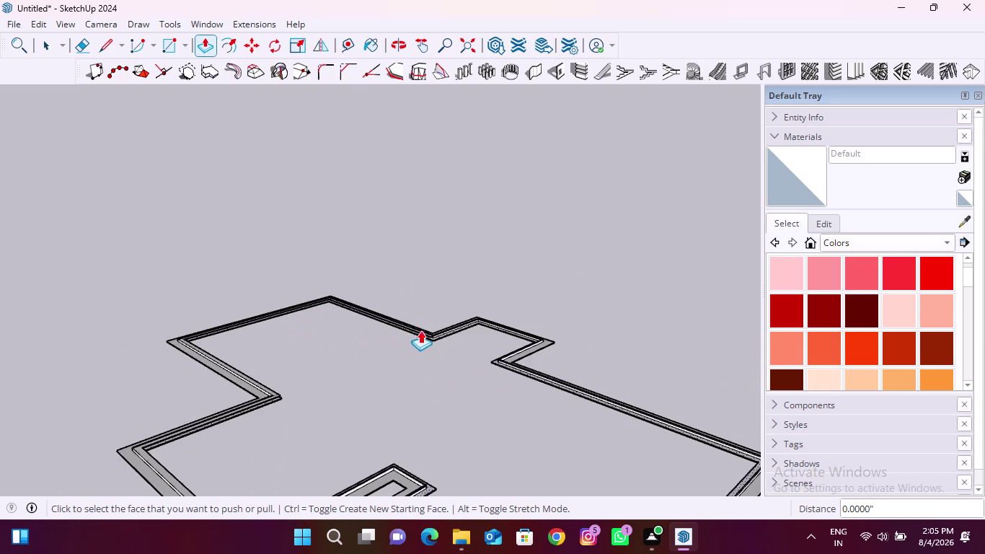
scroll(up, 3)
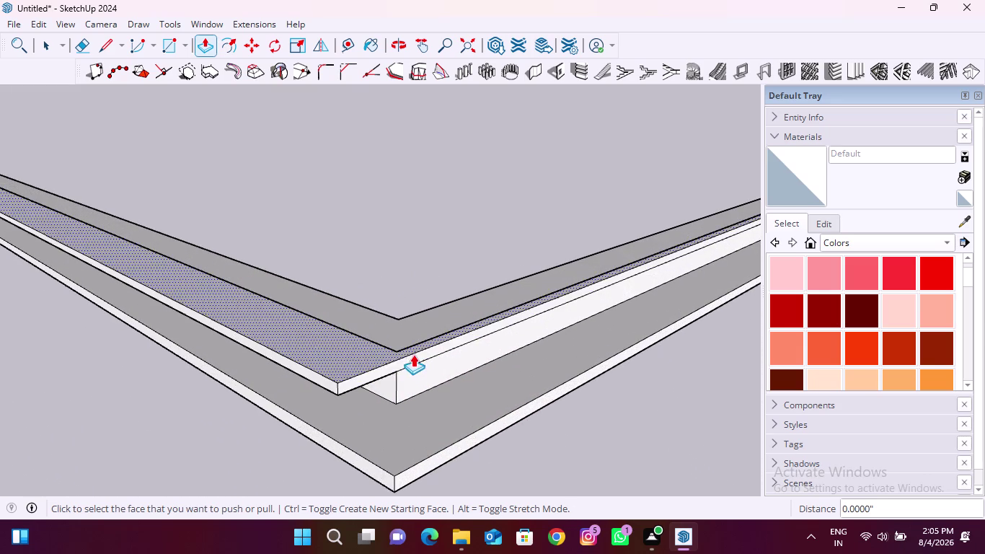
Raise another ledge face and the next wall top by the same distance.
double_click(394, 362)
scroll(down, 3)
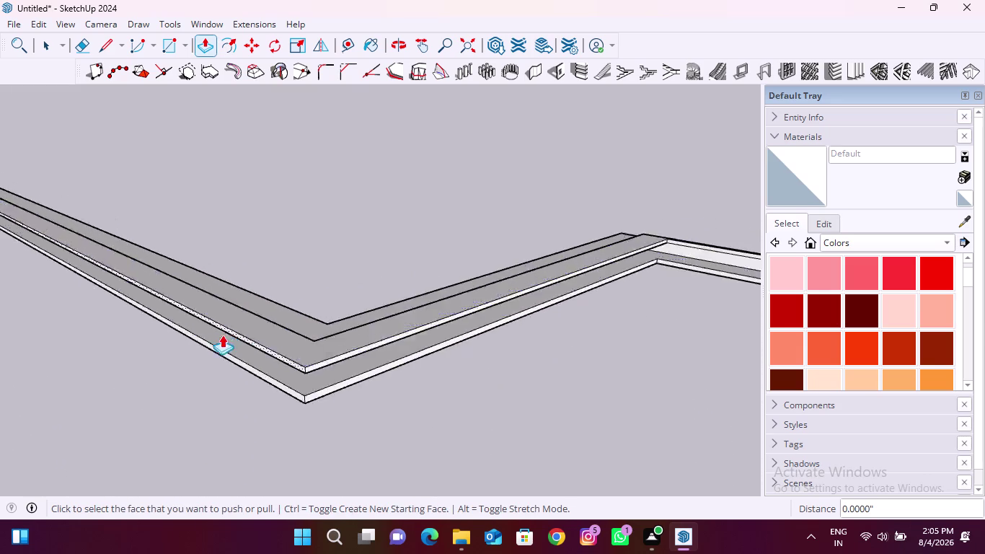
scroll(down, 3)
scroll(up, 3)
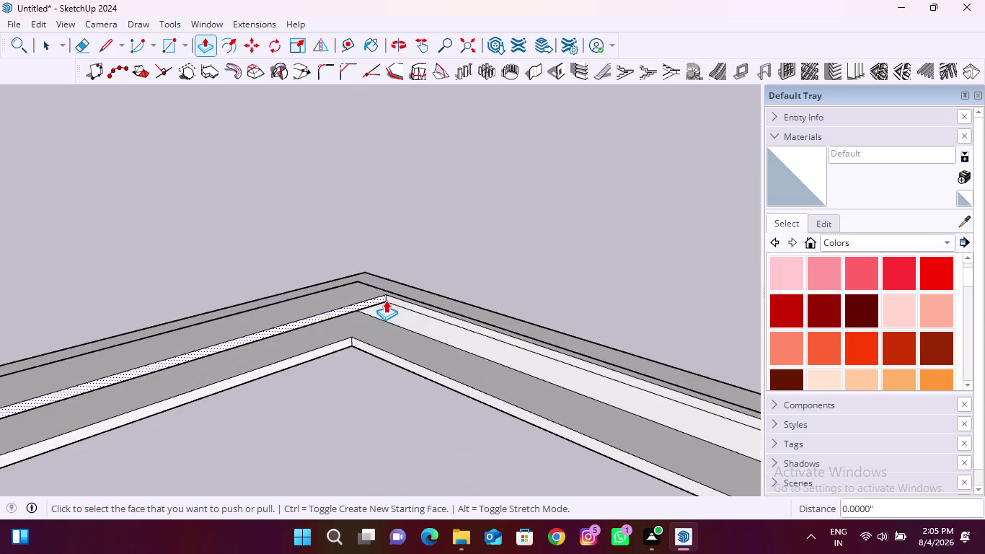
scroll(up, 3)
double_click(398, 295)
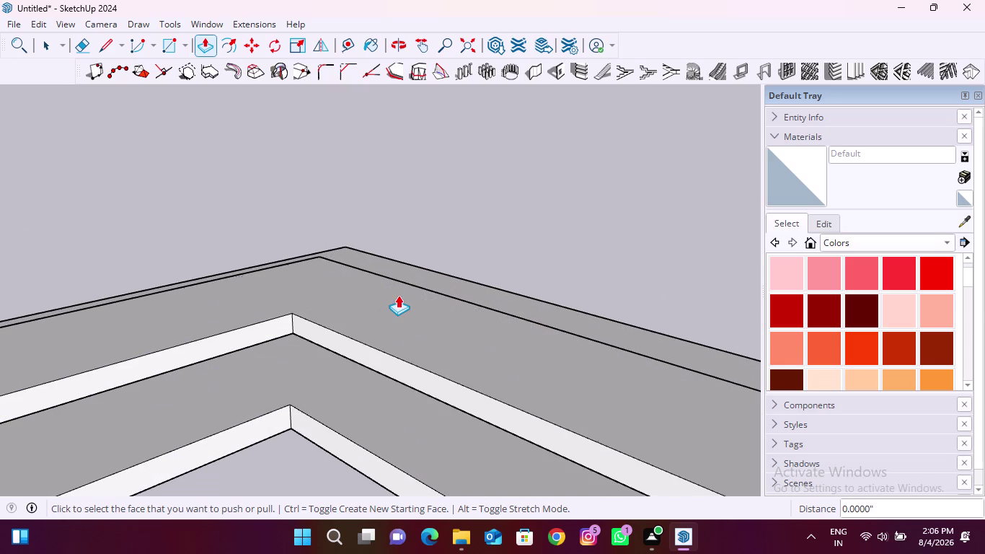
scroll(down, 3)
At the next corner, repeat the extrusion on the ledge, adjacent and corner faces.
middle_drag(240, 353, 574, 349)
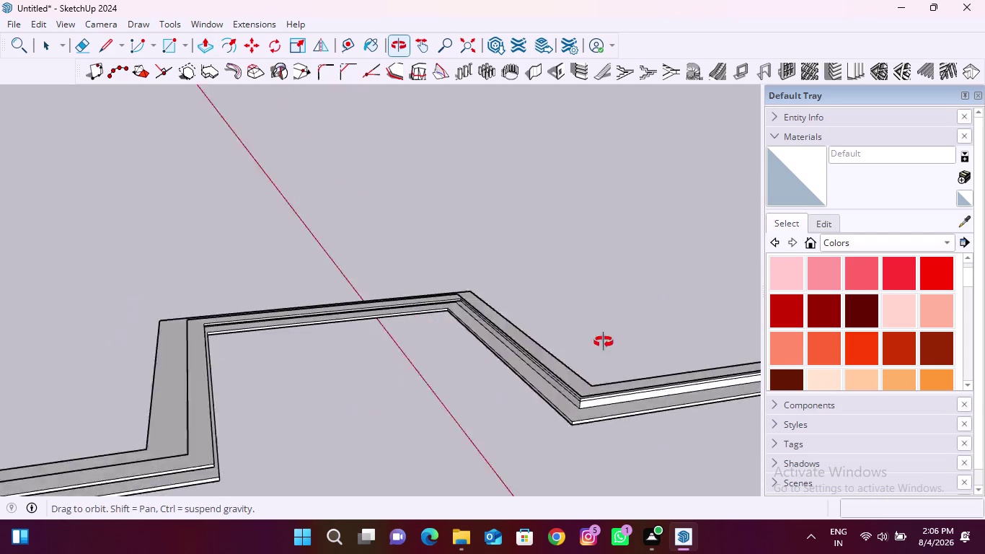
middle_drag(574, 349, 615, 338)
scroll(up, 3)
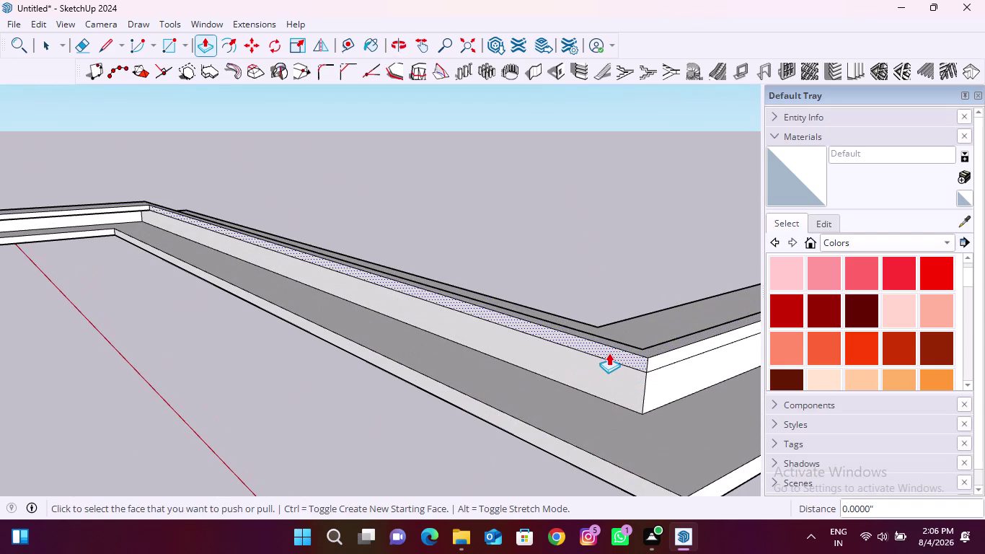
double_click(609, 353)
double_click(663, 359)
scroll(down, 3)
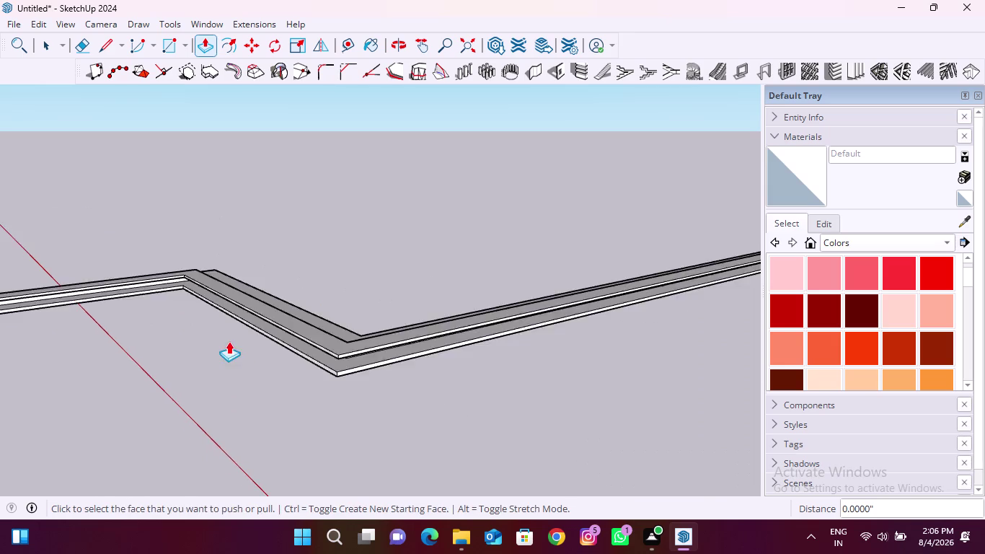
scroll(down, 3)
scroll(up, 3)
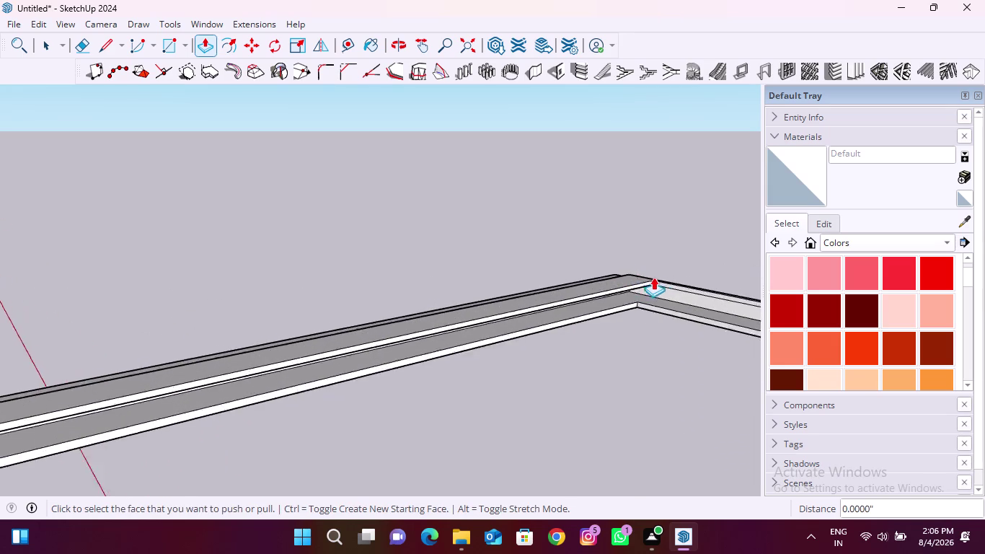
scroll(up, 3)
scroll(down, 3)
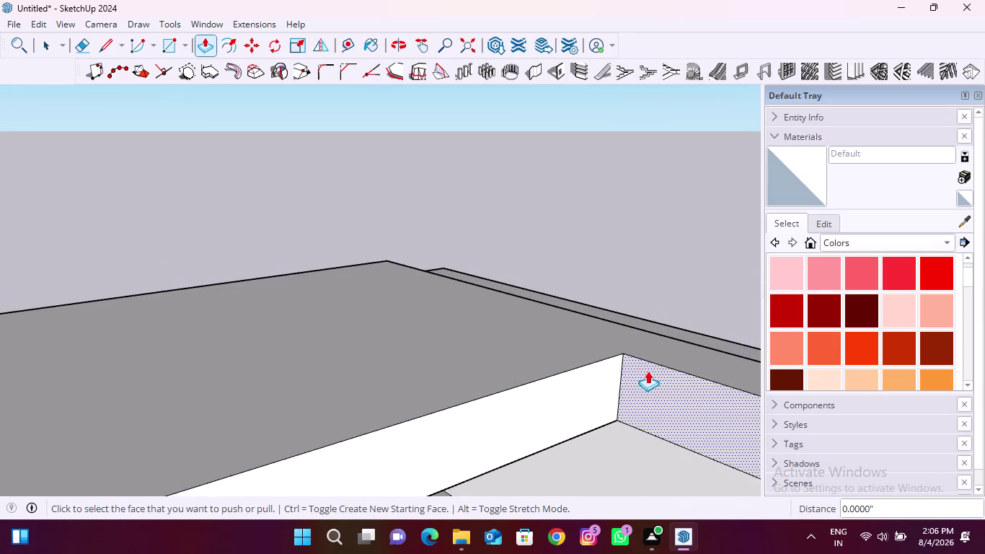
double_click(651, 375)
scroll(down, 3)
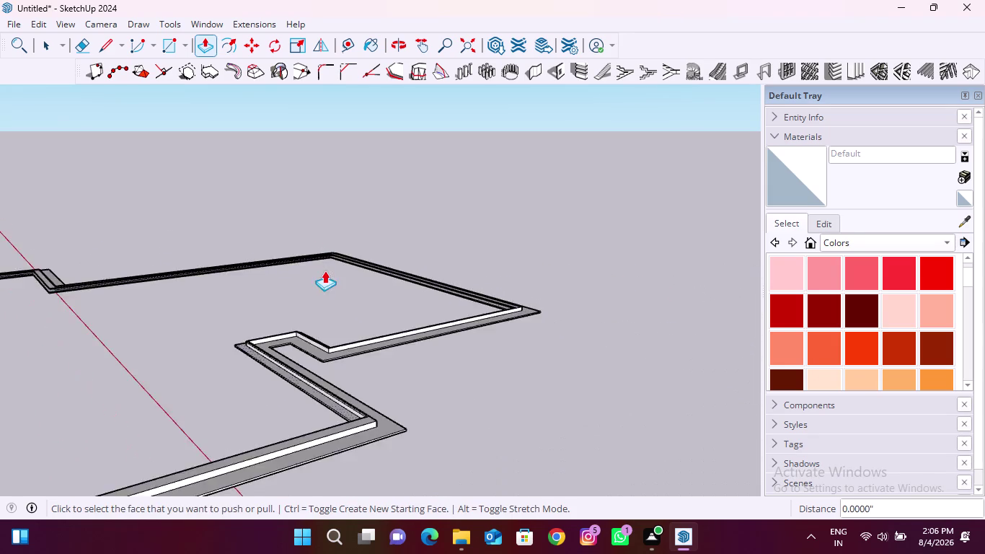
scroll(down, 3)
Raise the inner face and the notched wall section's ledge to the previous height.
middle_drag(264, 293, 703, 307)
scroll(up, 3)
scroll(up, 3)
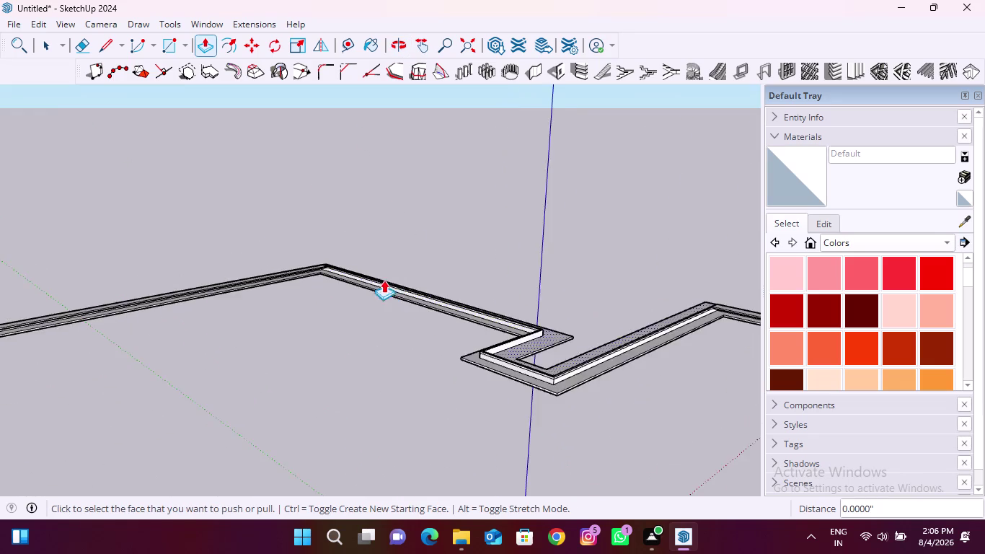
scroll(up, 3)
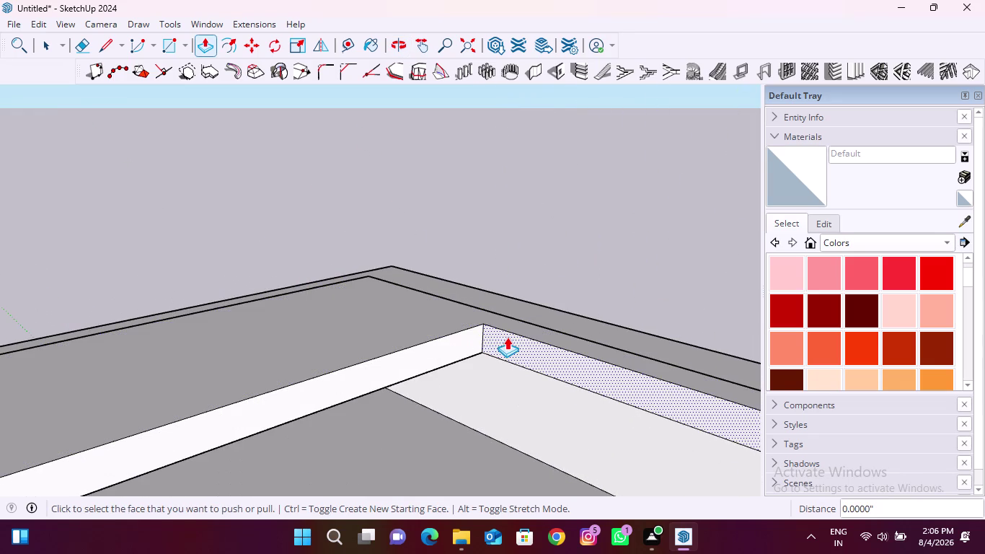
double_click(507, 336)
scroll(down, 3)
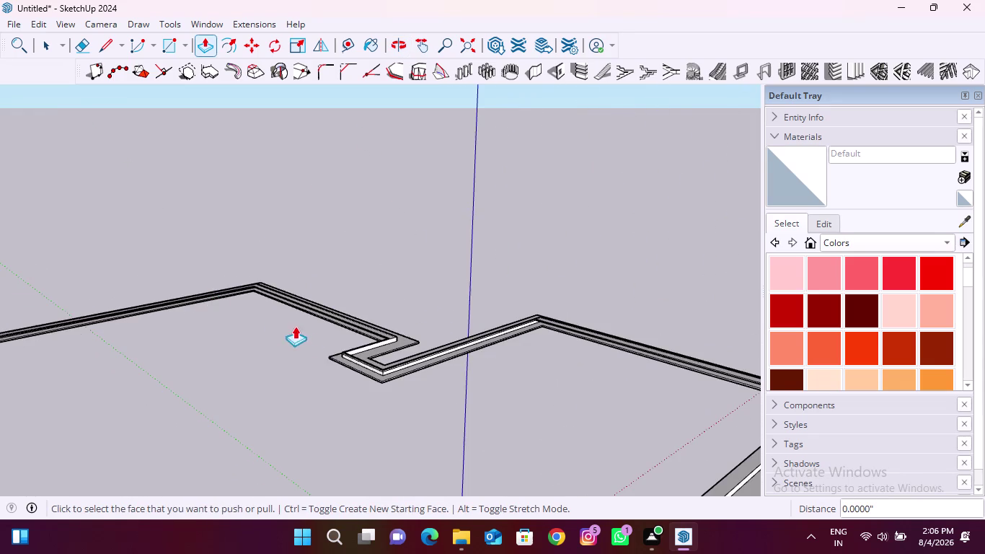
middle_drag(333, 342, 782, 346)
scroll(up, 3)
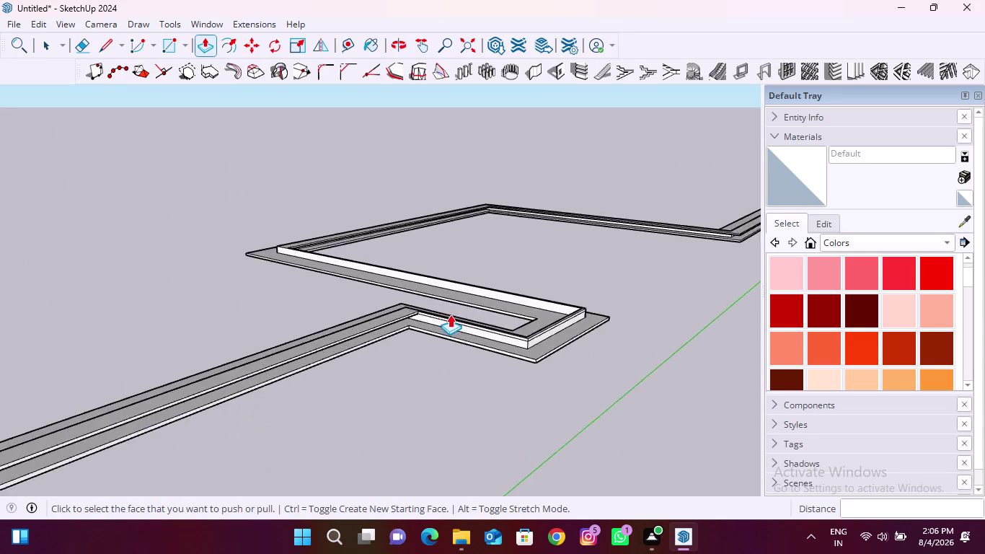
scroll(up, 3)
scroll(down, 3)
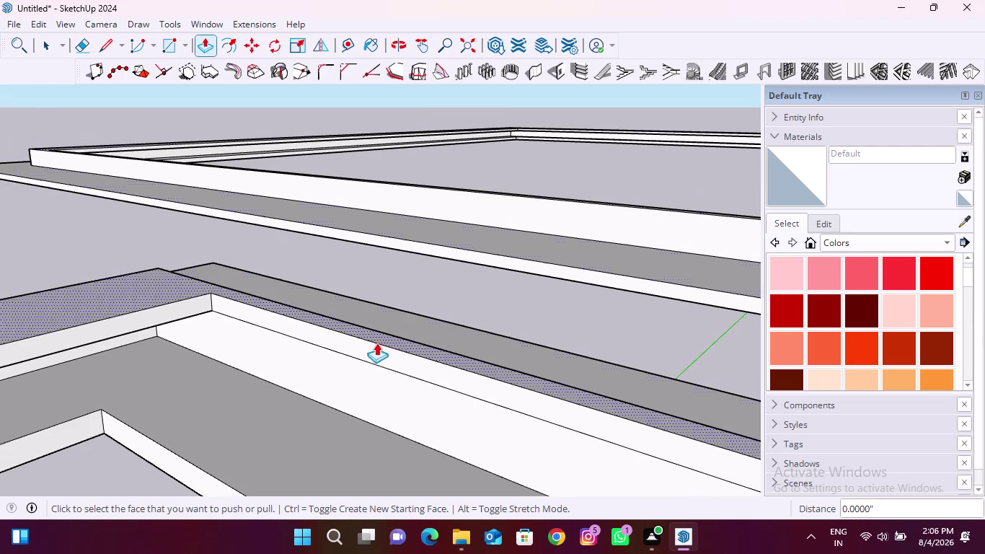
double_click(375, 350)
scroll(down, 3)
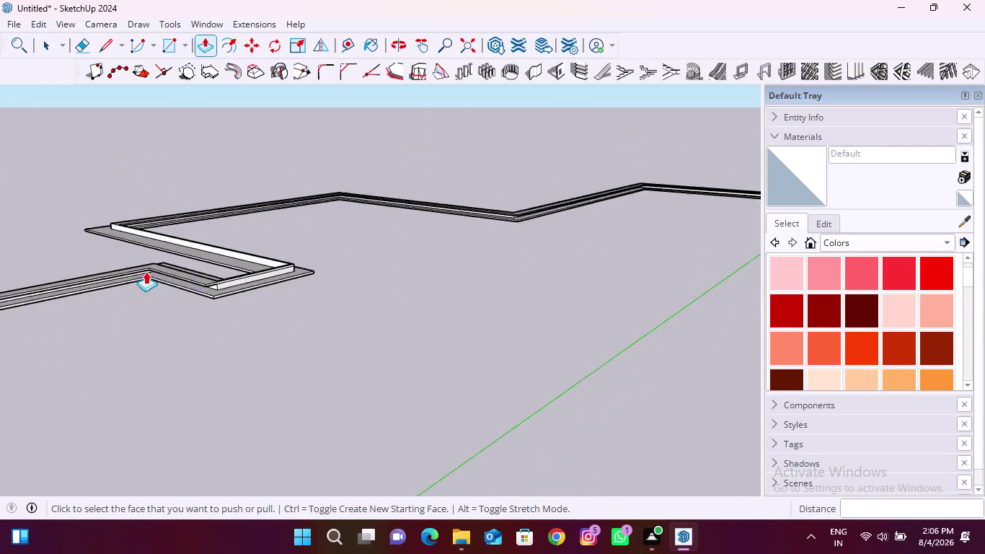
Raise the inner ledge strip and the corner ledge strip near the wall corner.
middle_drag(262, 272, 186, 294)
scroll(up, 3)
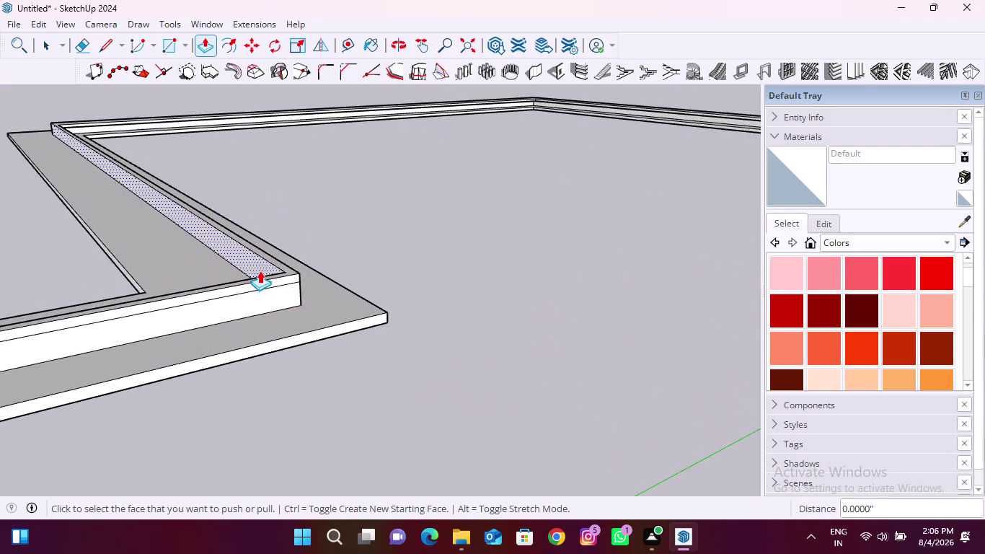
scroll(up, 3)
double_click(279, 280)
middle_drag(371, 285, 363, 294)
scroll(up, 3)
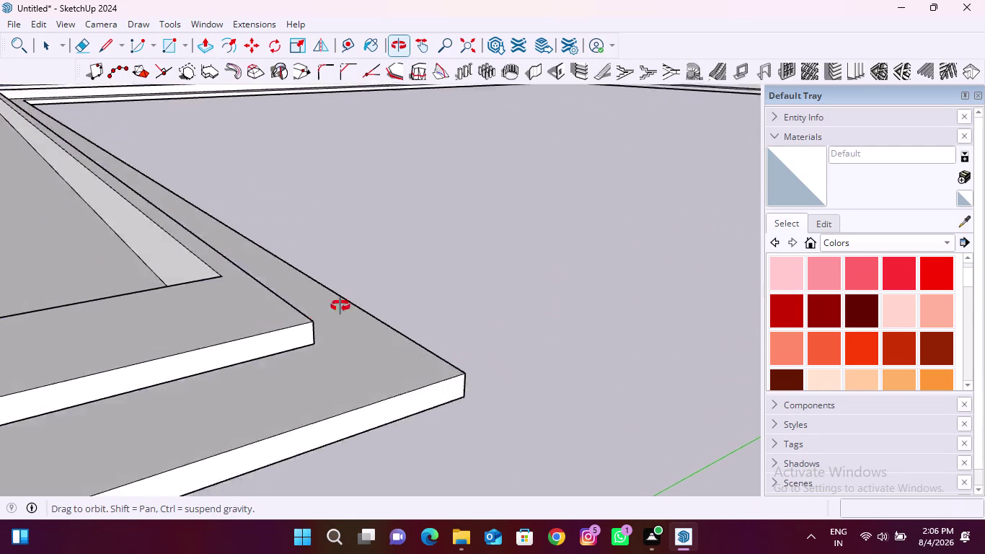
middle_drag(363, 294, 186, 317)
scroll(down, 3)
middle_drag(288, 261, 212, 260)
scroll(up, 3)
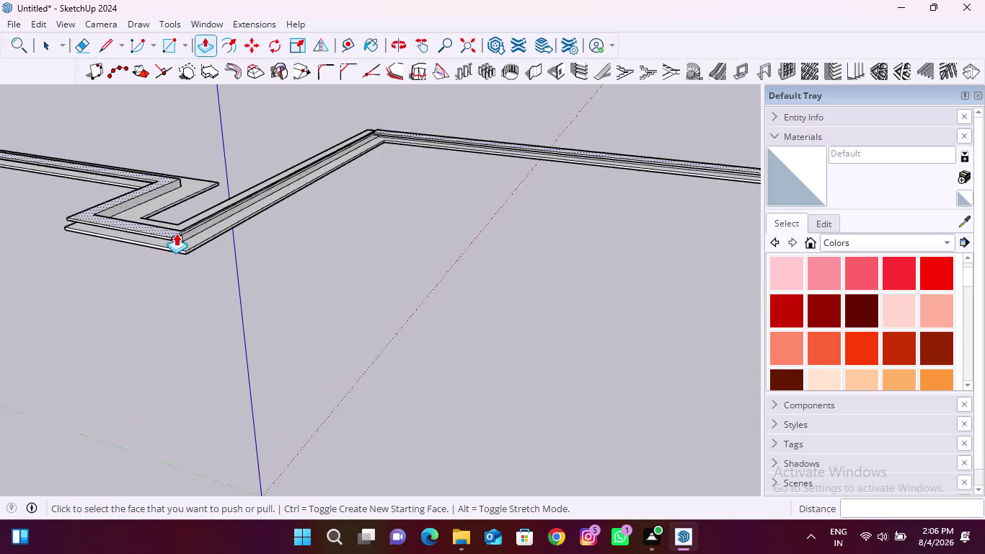
scroll(up, 3)
double_click(175, 260)
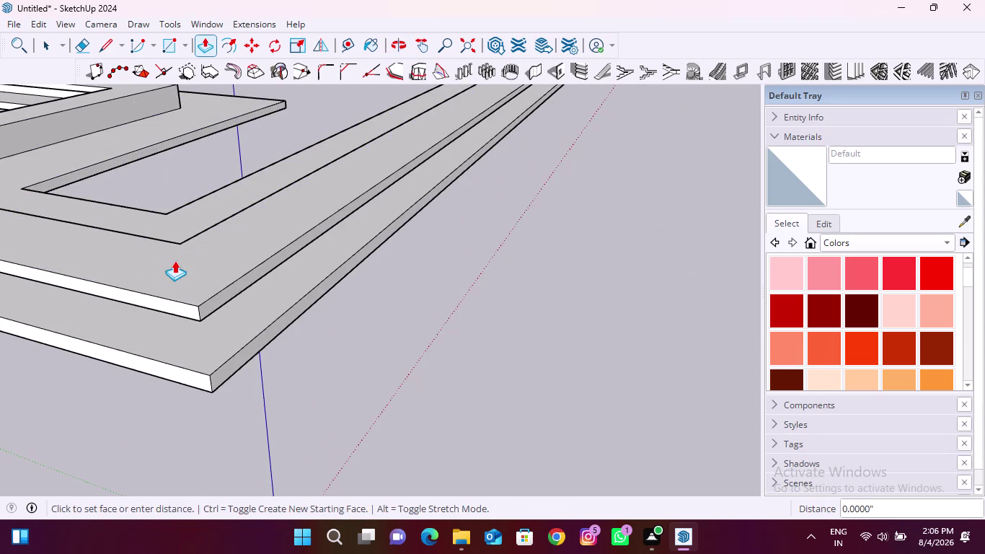
scroll(down, 3)
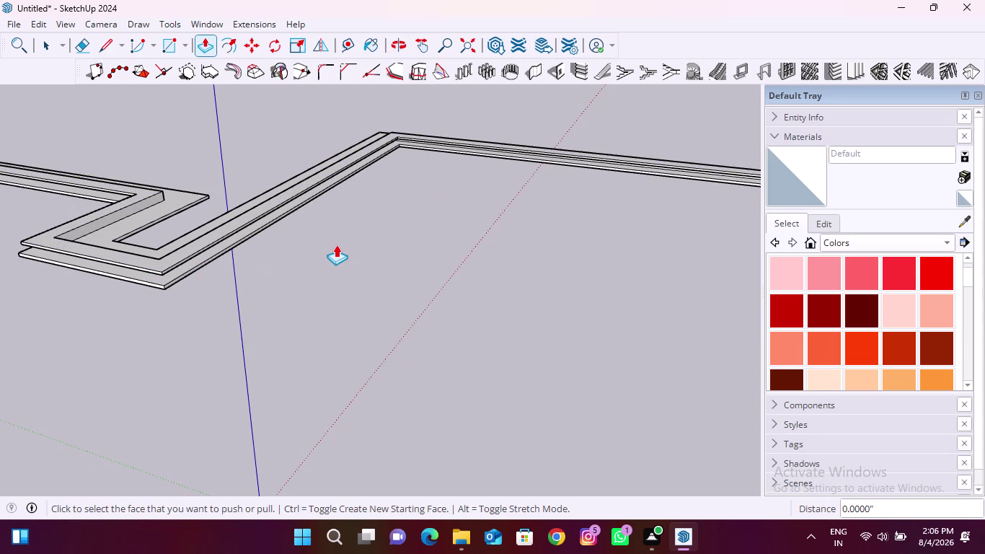
Inspect beneath the slab, then manually pull up the dotted ledge strip with Push/Pull.
key(space)
scroll(up, 3)
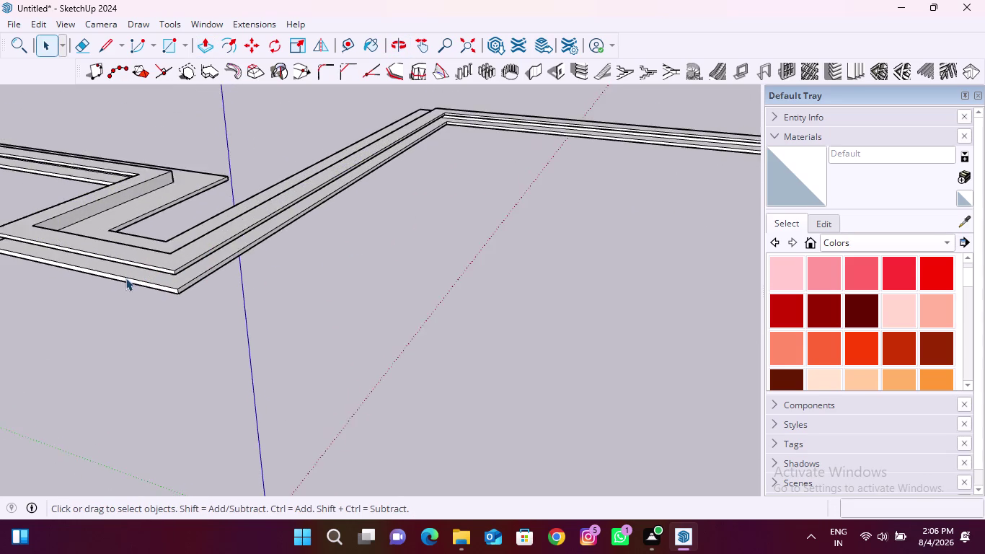
middle_drag(128, 290, 233, 204)
middle_drag(240, 200, 358, 129)
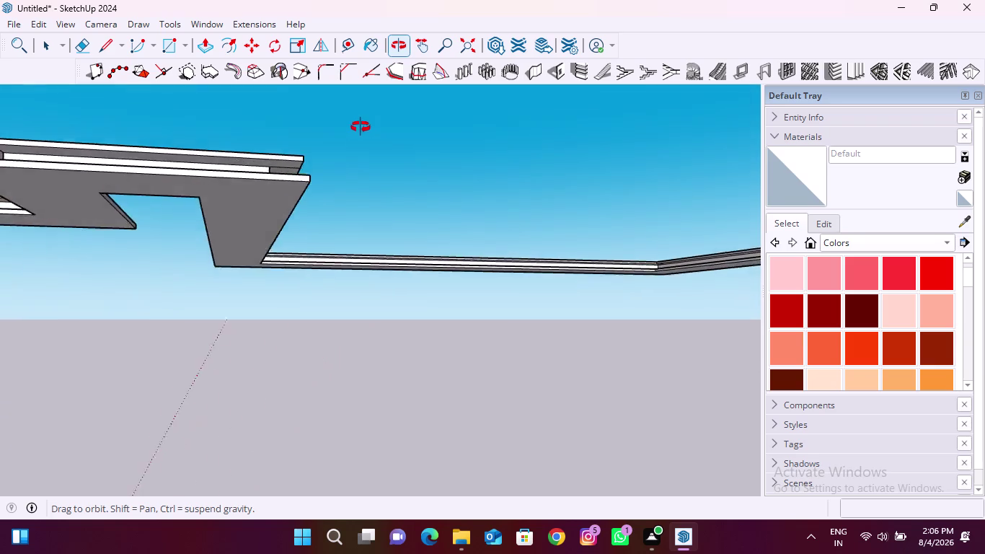
middle_drag(358, 129, 377, 193)
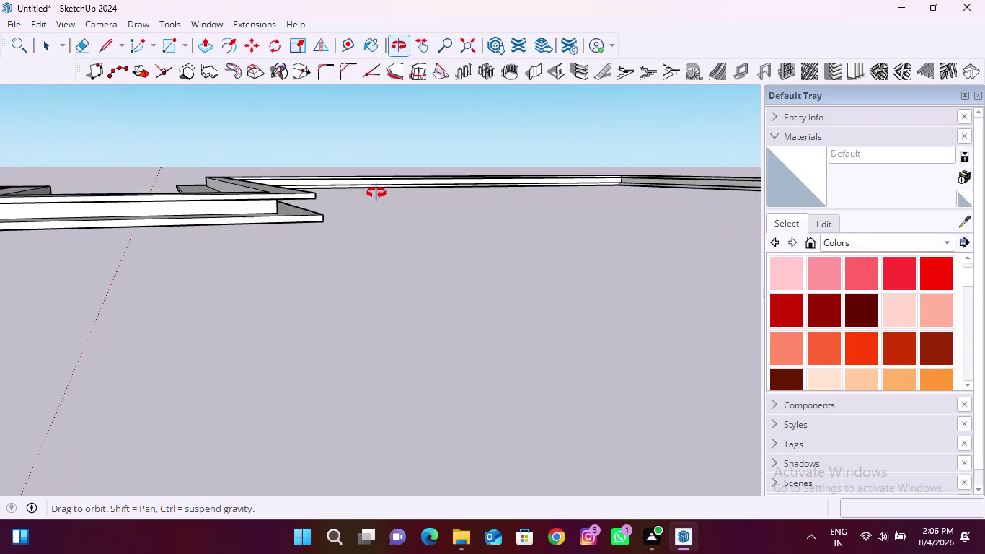
middle_drag(377, 192, 367, 151)
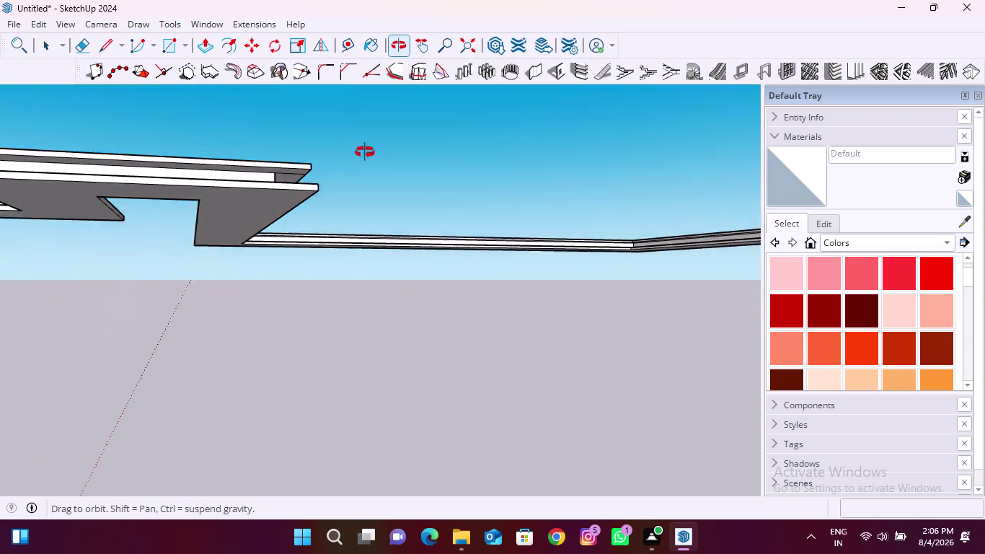
middle_drag(367, 151, 413, 193)
click(207, 54)
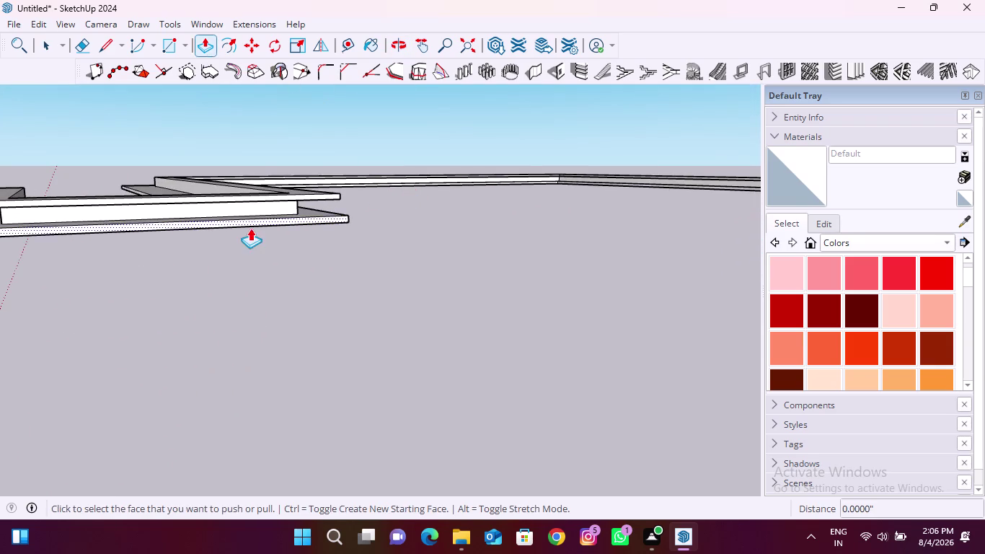
scroll(up, 3)
click(322, 244)
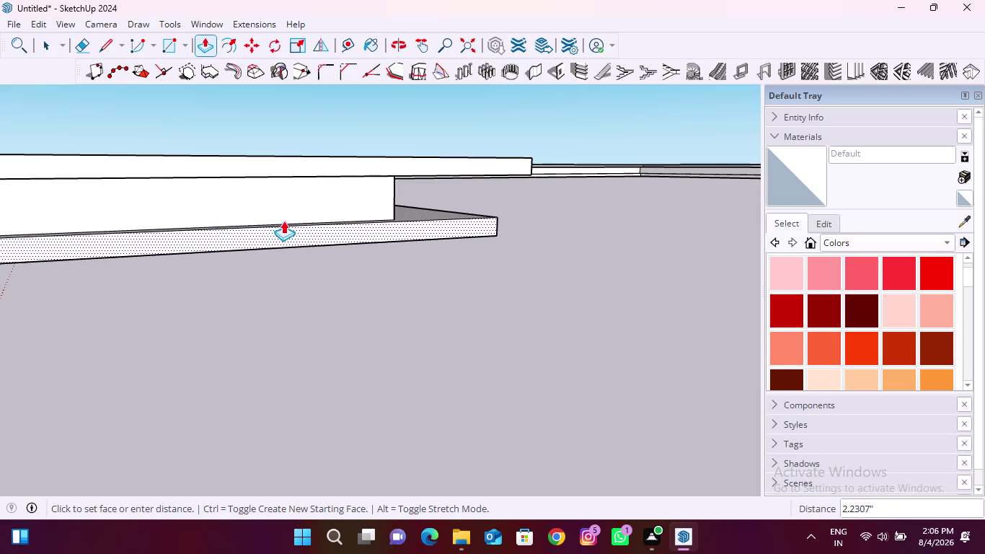
click(256, 207)
scroll(down, 3)
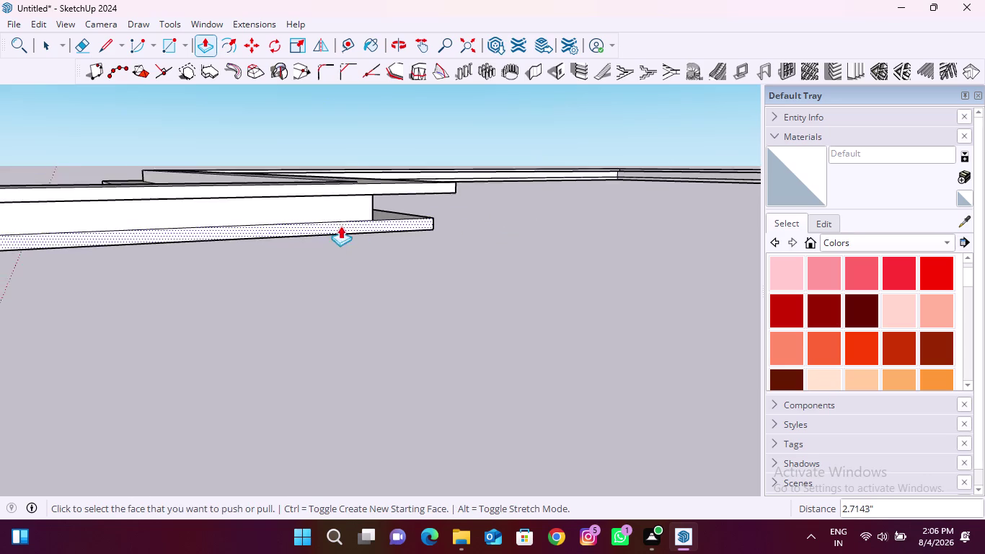
scroll(down, 3)
Raise two more dotted ledge strips to the same height by repeating the extrusion.
middle_drag(333, 228, 335, 228)
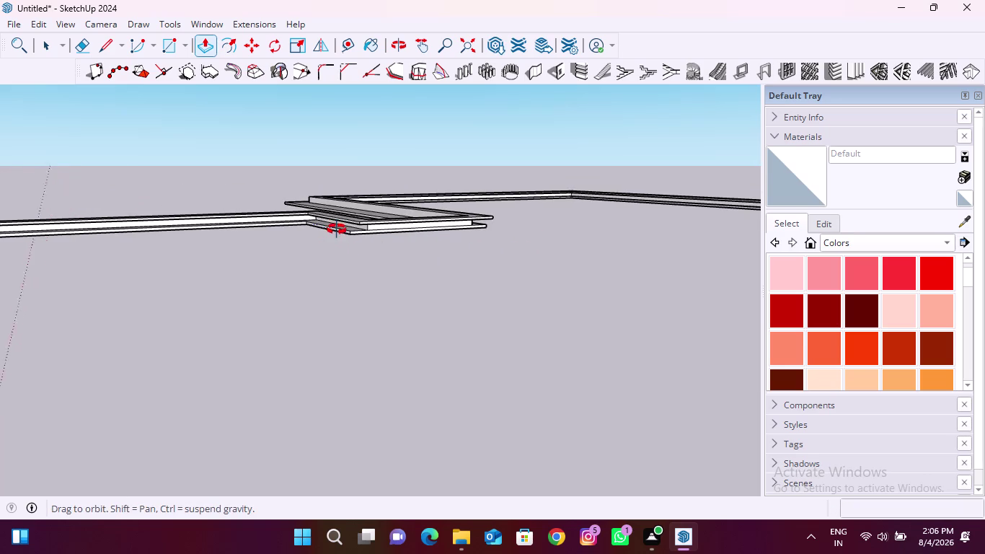
middle_drag(336, 229, 461, 251)
scroll(up, 3)
scroll(down, 3)
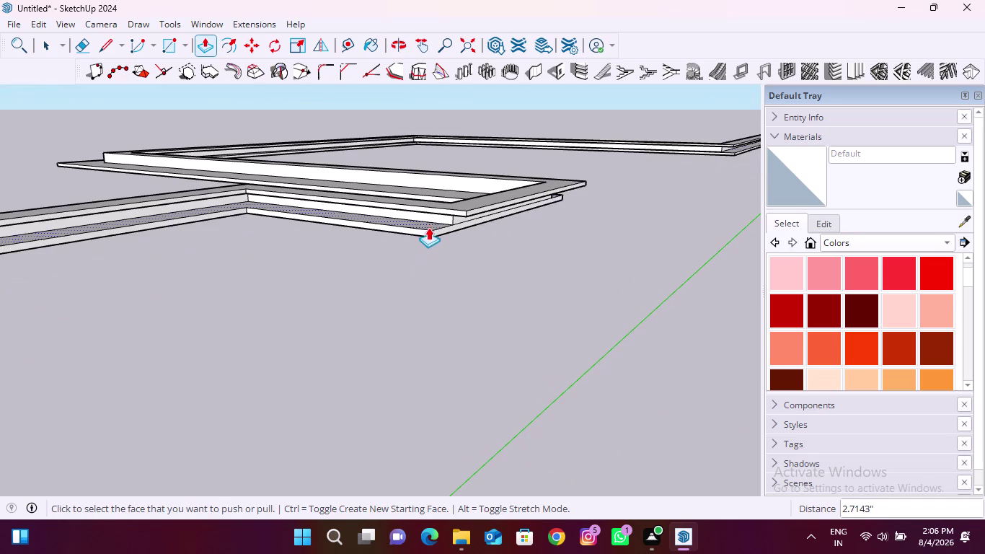
scroll(up, 3)
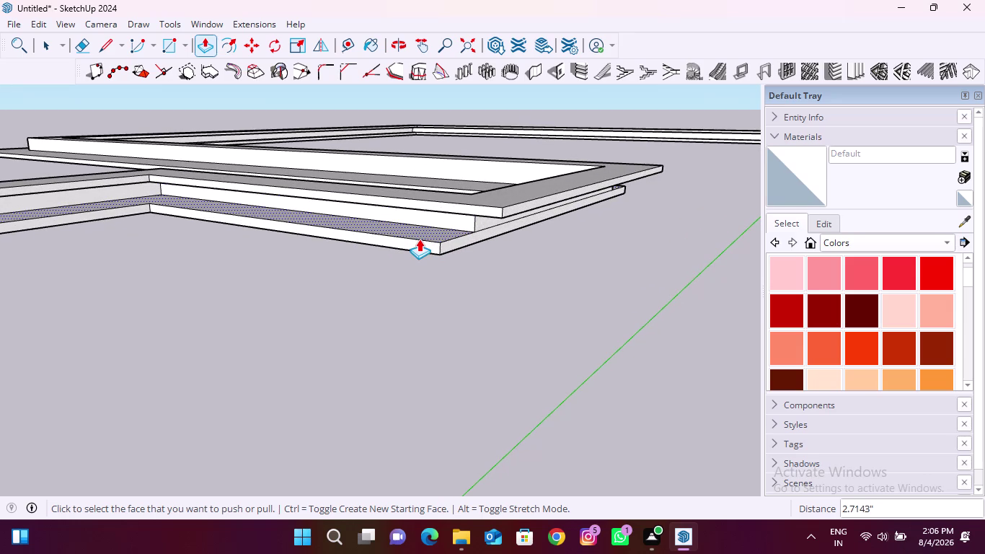
double_click(418, 242)
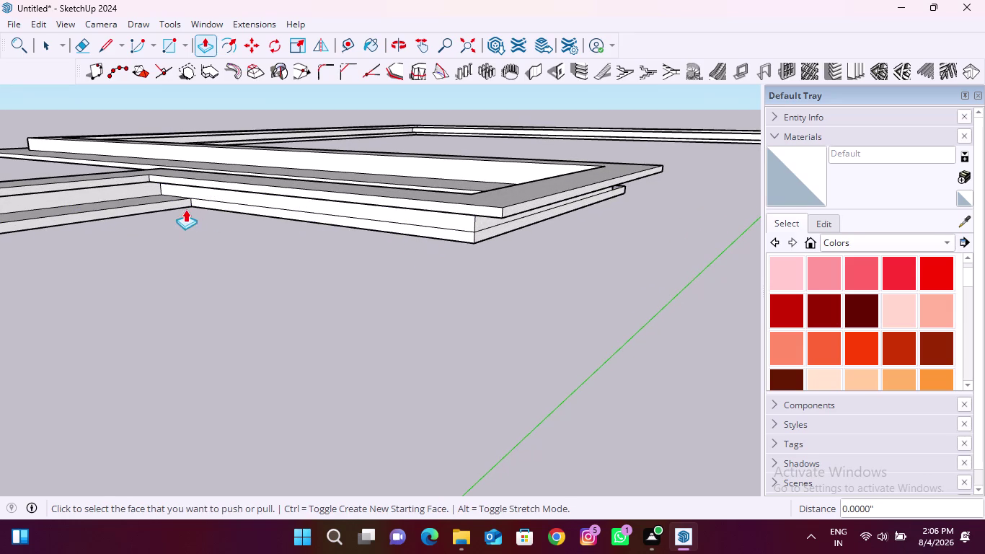
double_click(158, 205)
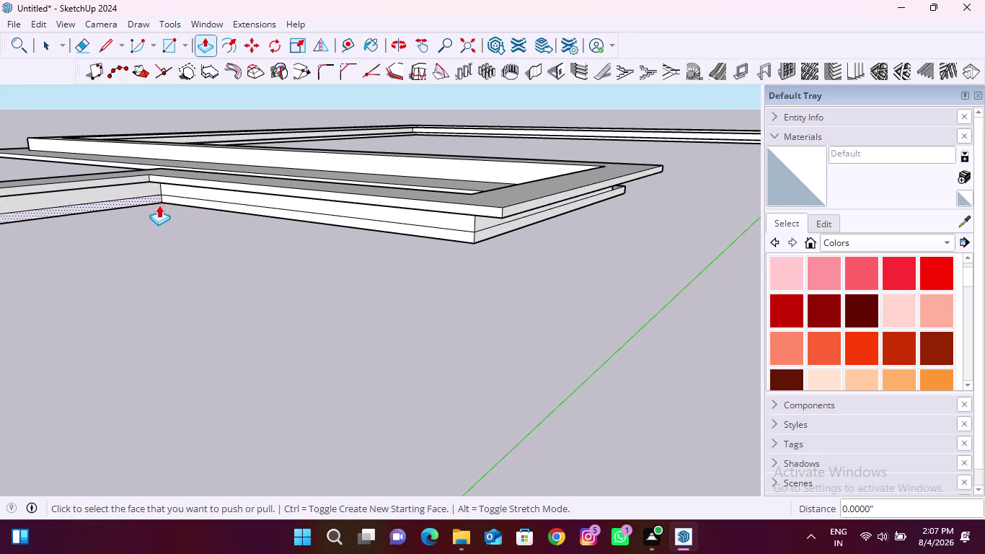
scroll(down, 3)
Orbit along the walls and raise the next dotted ledge strip to match.
middle_drag(276, 244, 300, 193)
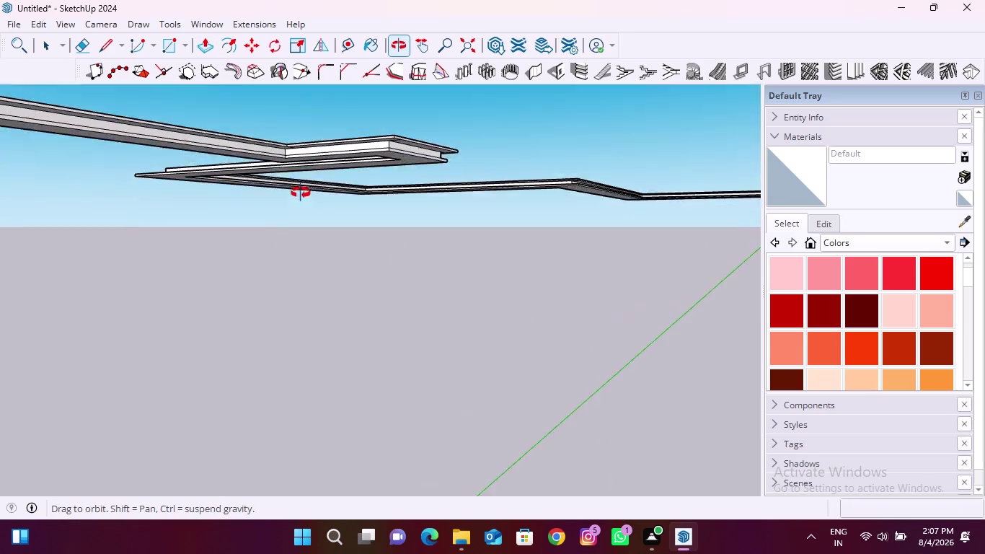
middle_drag(300, 194, 315, 219)
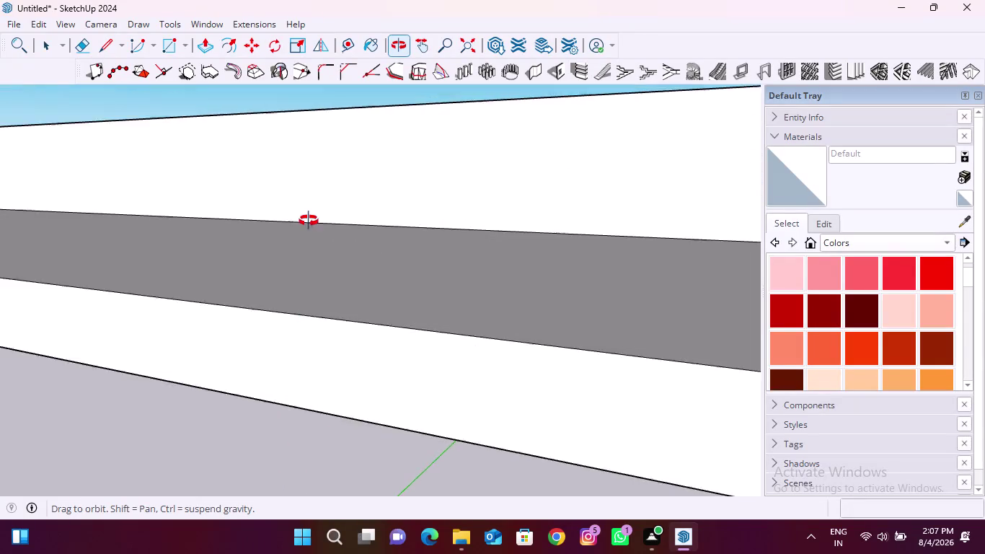
middle_drag(314, 220, 171, 242)
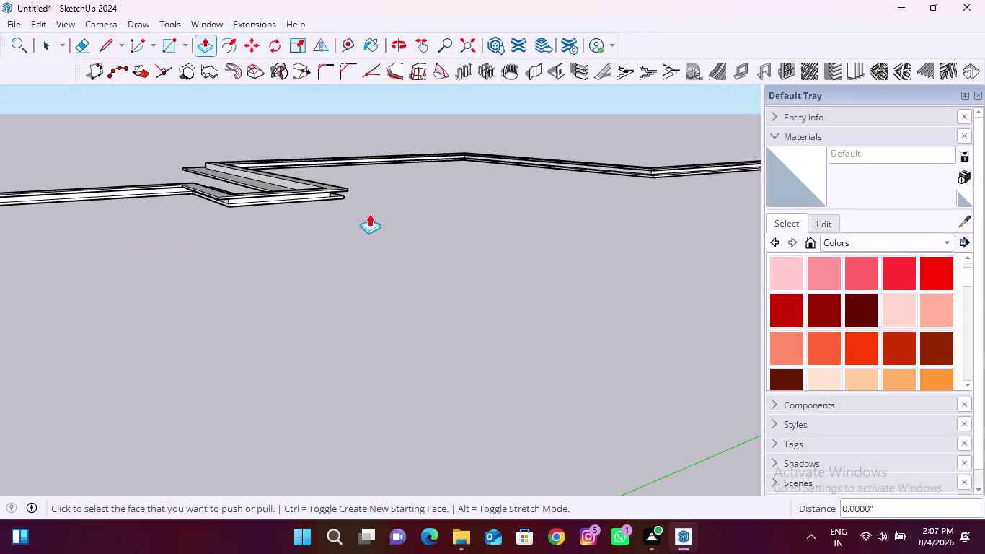
middle_drag(389, 206, 215, 203)
scroll(up, 3)
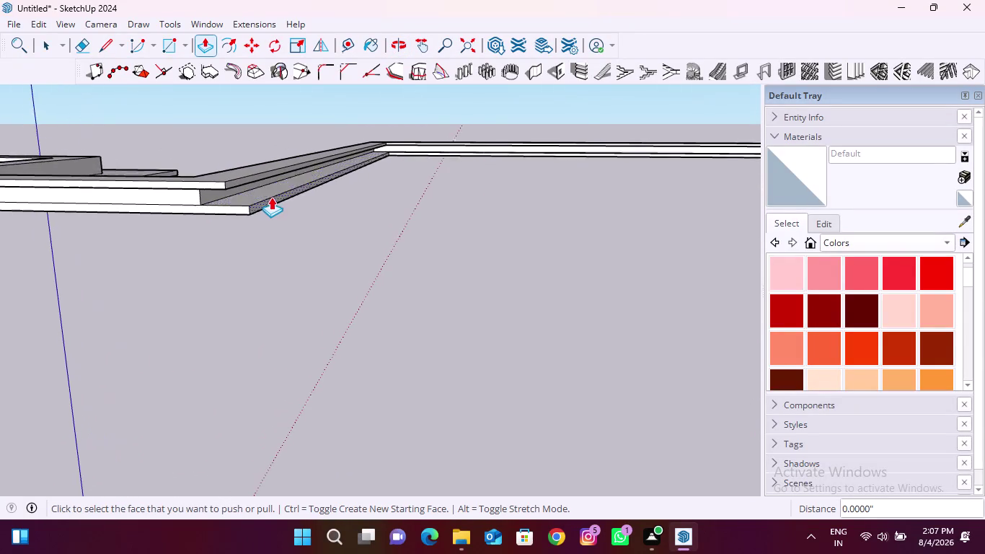
scroll(up, 3)
double_click(255, 206)
scroll(down, 3)
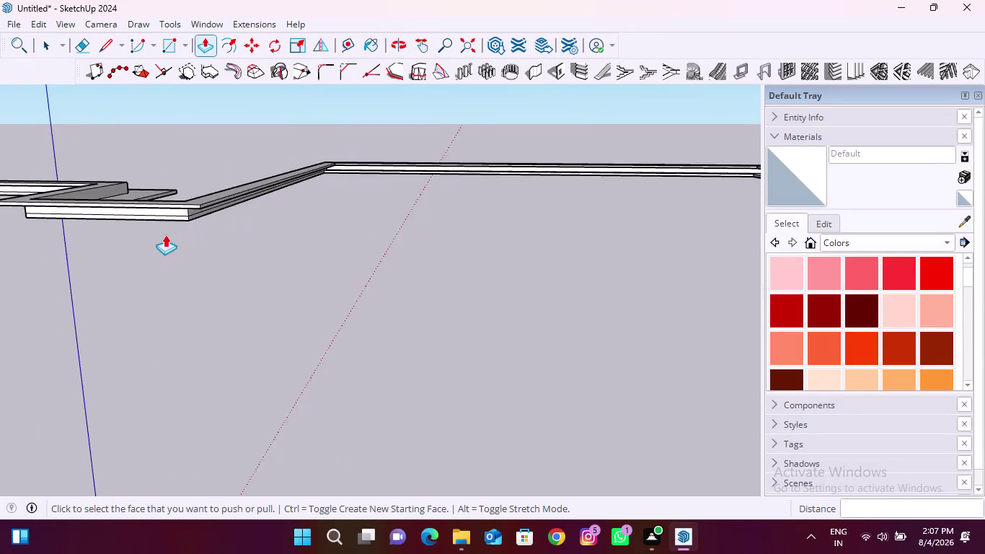
scroll(down, 3)
scroll(up, 3)
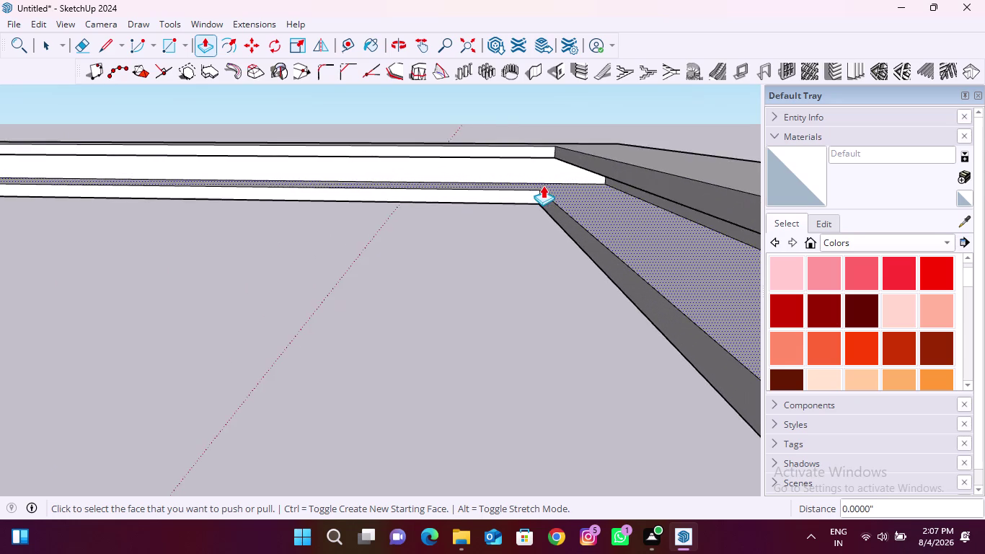
scroll(up, 3)
Raise the long ledge strip, its adjoining strip and the dotted strip beneath the wall.
double_click(516, 201)
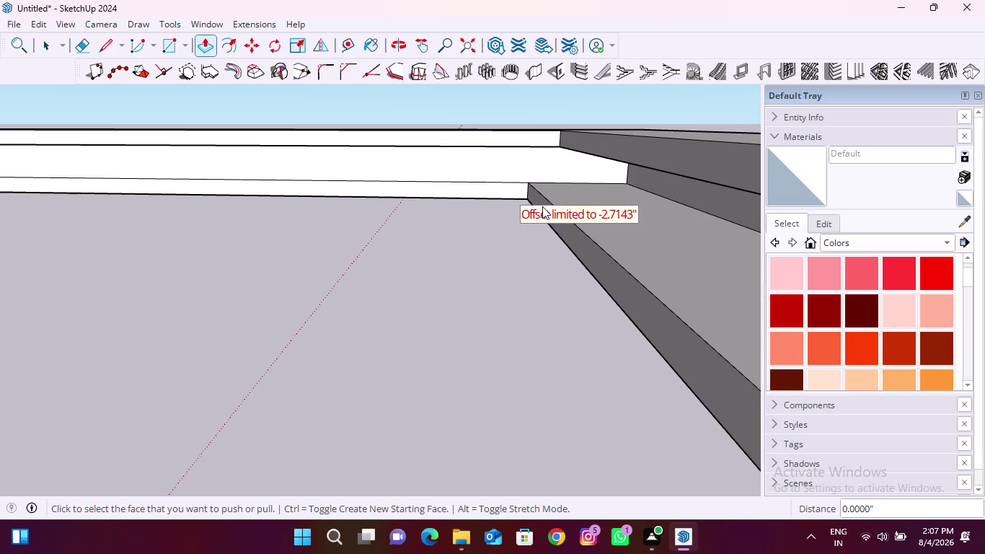
double_click(568, 234)
scroll(down, 3)
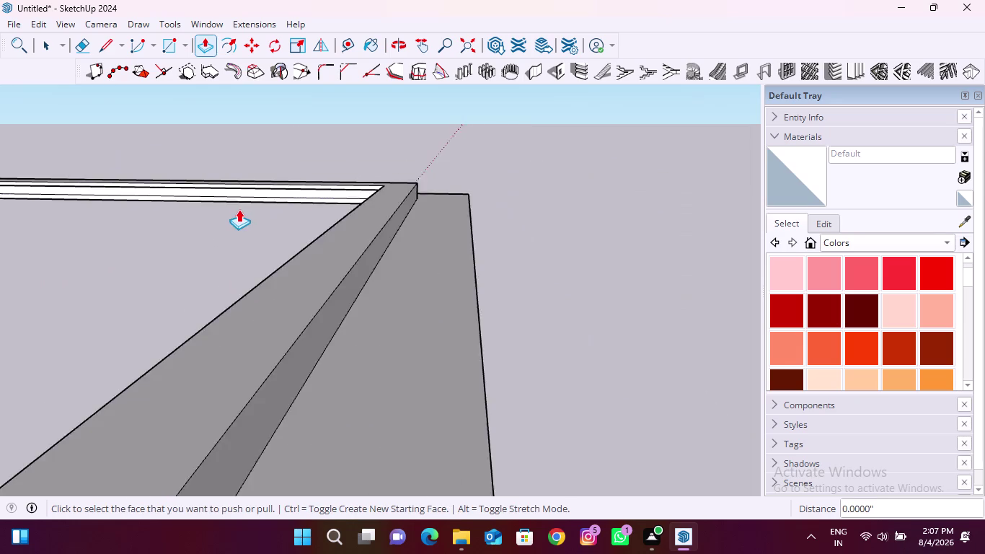
scroll(down, 3)
scroll(up, 3)
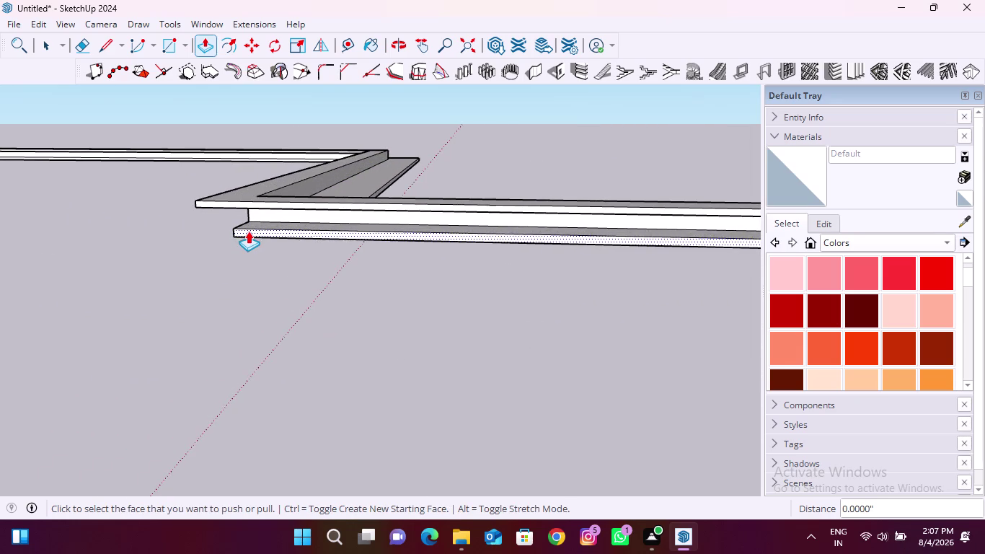
double_click(248, 231)
scroll(down, 3)
Along the far wall, raise the dotted ledge, corner strip and another dotted strip.
middle_drag(215, 264, 681, 281)
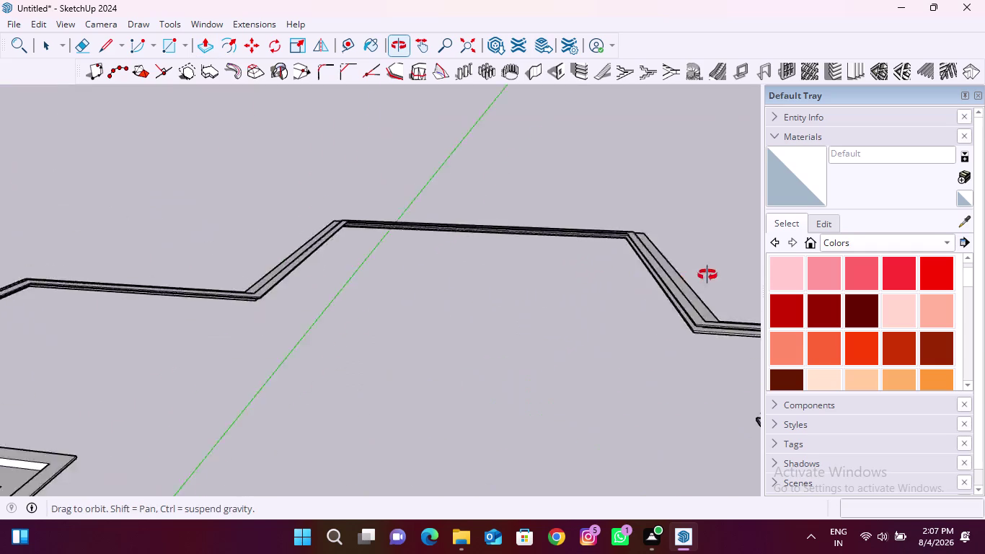
middle_drag(681, 280, 756, 263)
scroll(up, 3)
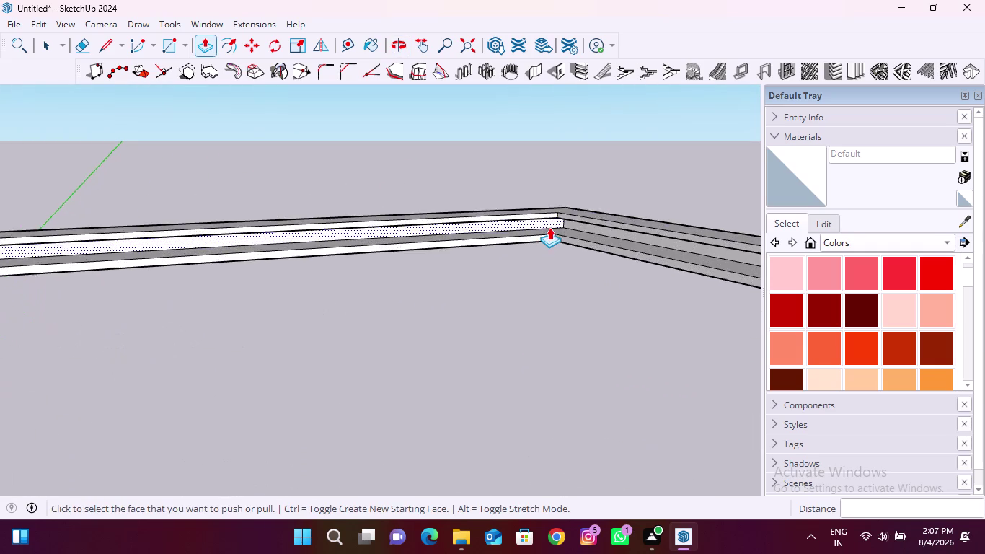
scroll(up, 3)
double_click(546, 246)
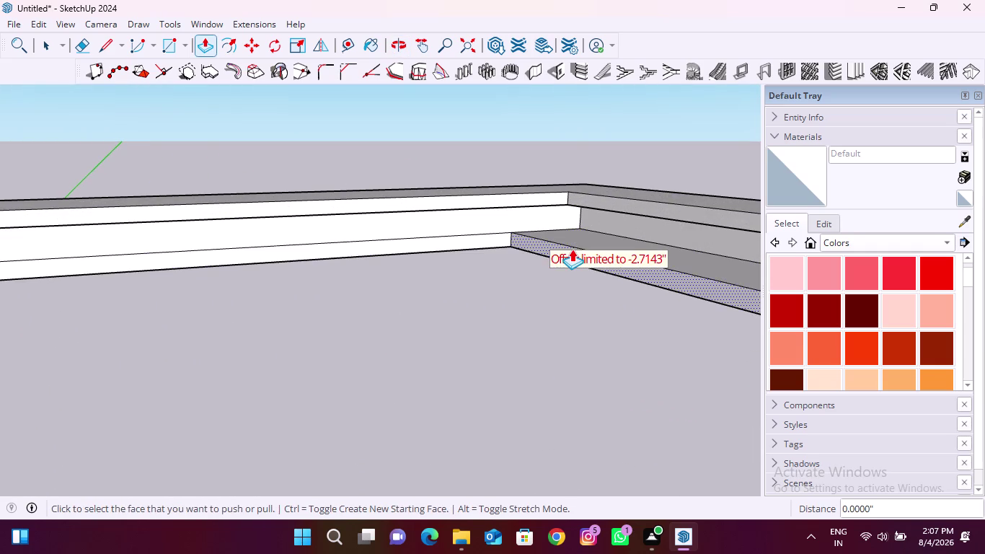
double_click(570, 249)
scroll(down, 3)
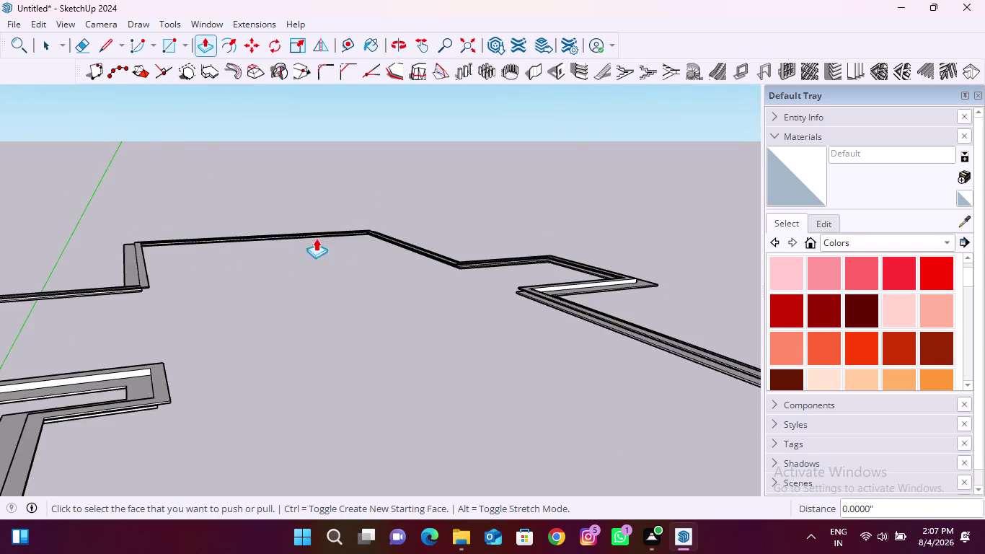
scroll(up, 3)
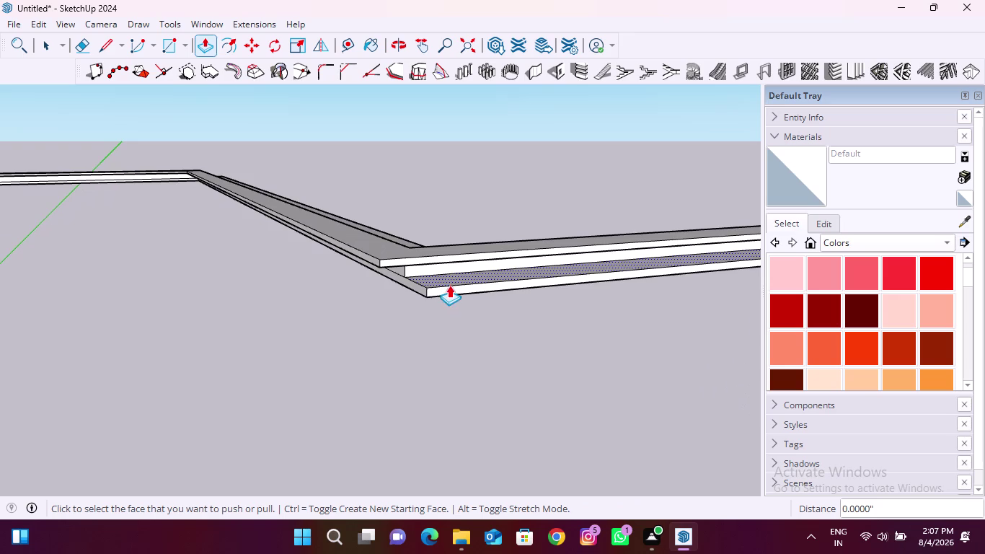
double_click(444, 288)
scroll(down, 3)
Repeat the extrusion on three ledge faces in the next wall section, including the corner.
middle_drag(239, 284, 680, 282)
scroll(up, 3)
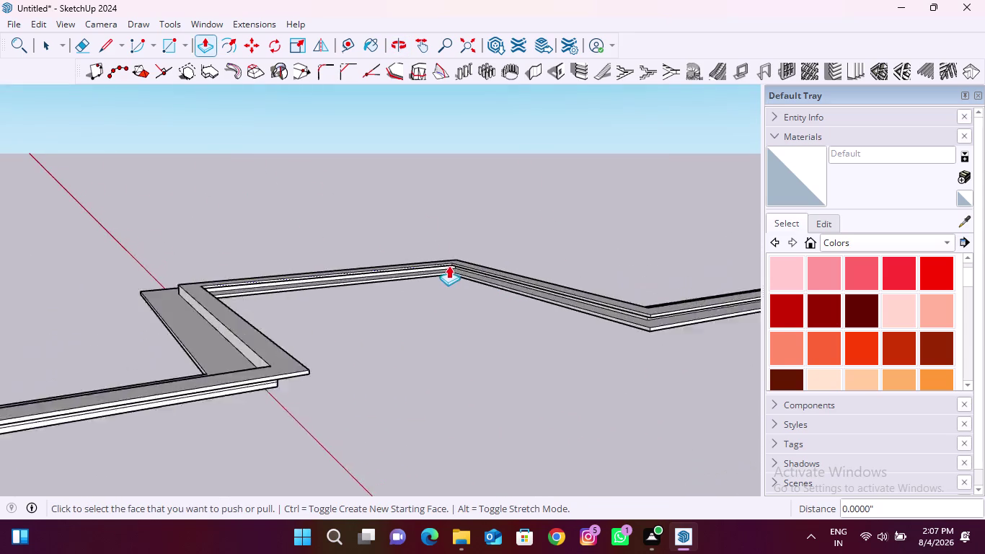
scroll(up, 3)
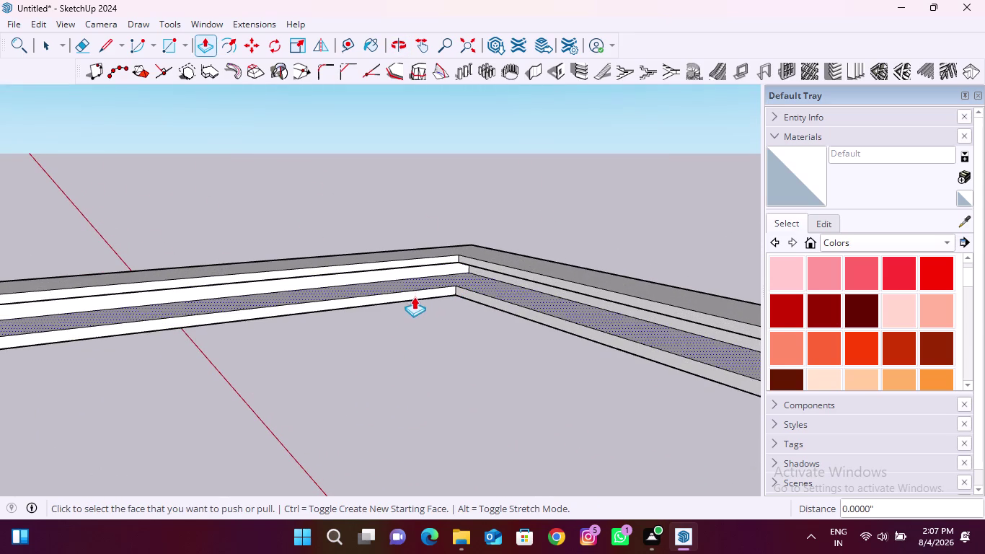
double_click(414, 297)
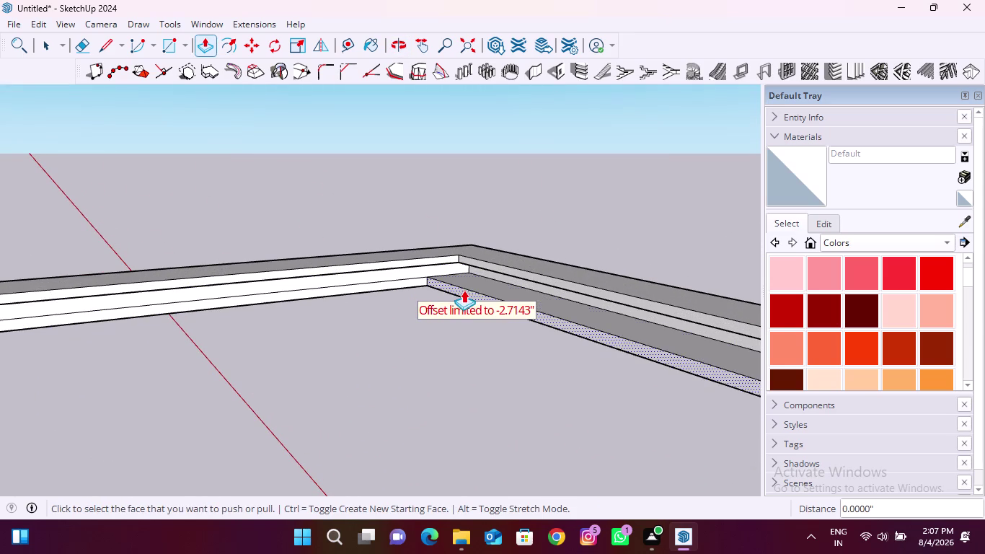
double_click(463, 291)
scroll(down, 3)
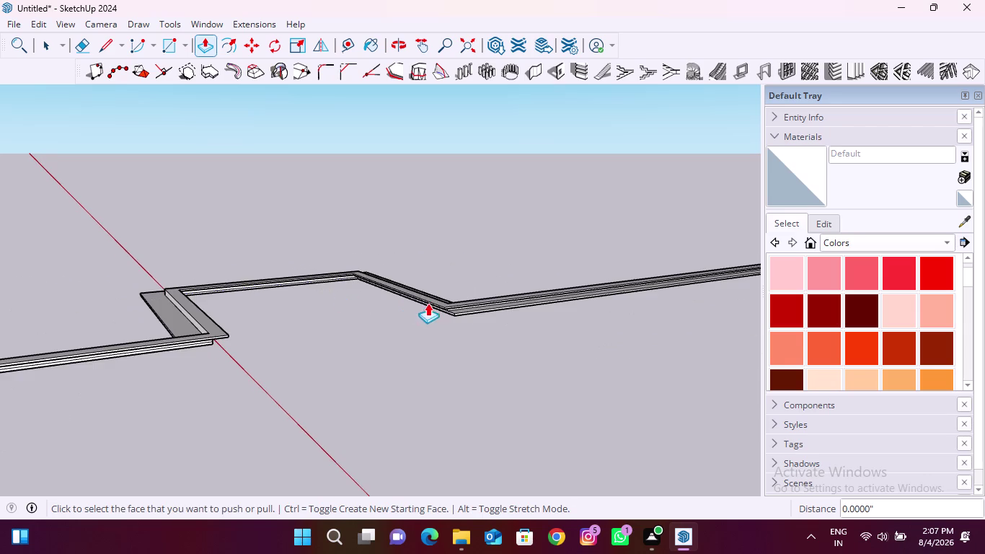
scroll(up, 3)
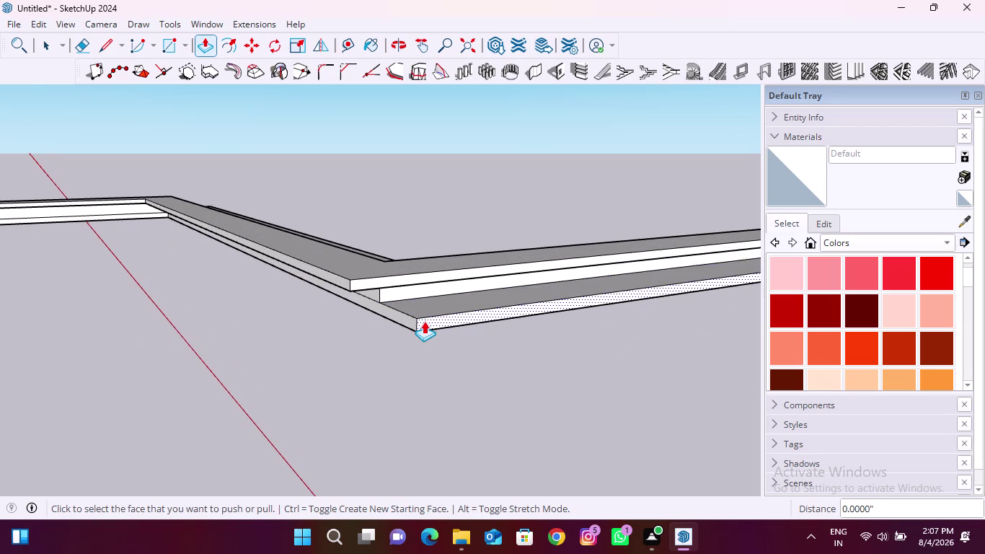
double_click(424, 321)
scroll(down, 3)
Raise a ledge face on the far side of the perimeter, then orbit to inspect the ledges.
middle_drag(269, 317, 315, 324)
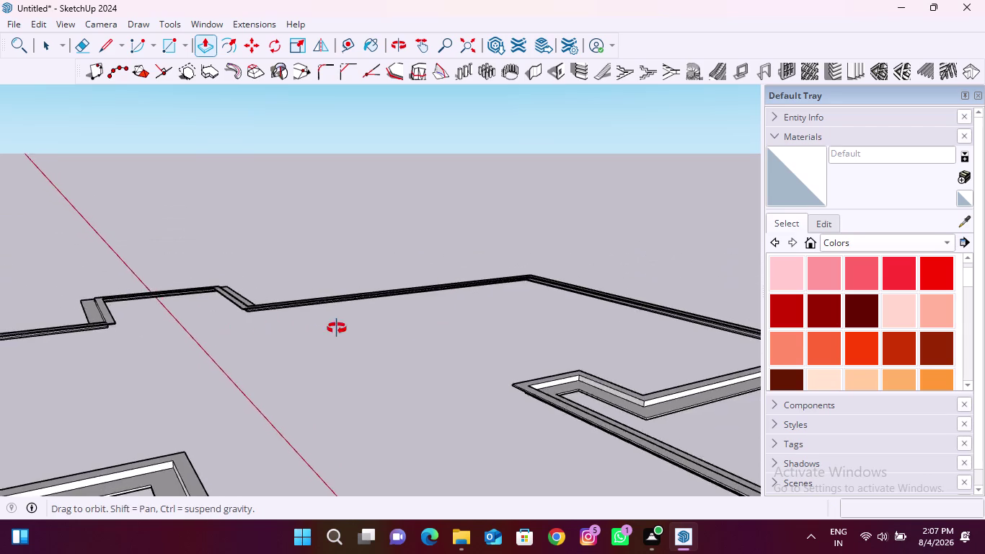
middle_drag(315, 323, 468, 278)
scroll(up, 3)
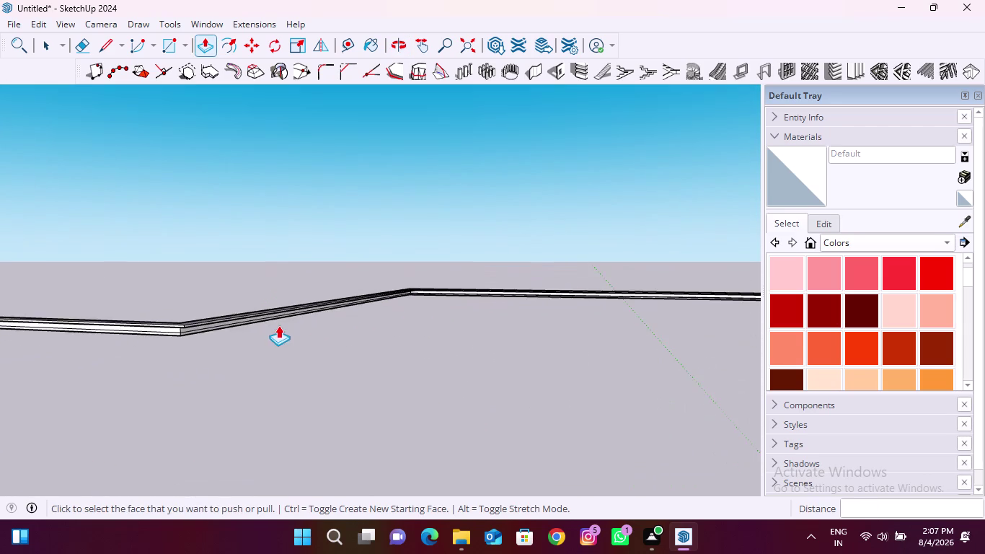
scroll(up, 3)
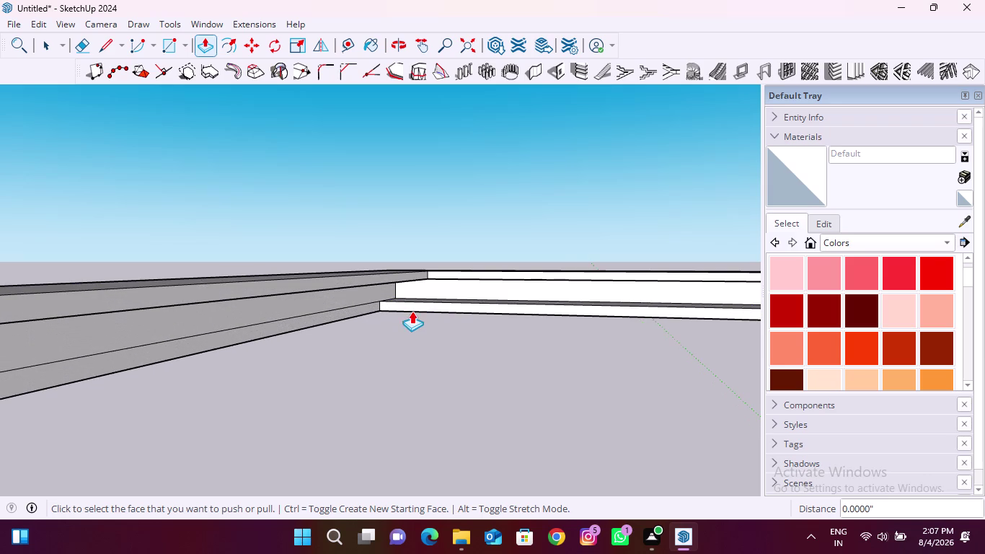
double_click(412, 305)
scroll(down, 3)
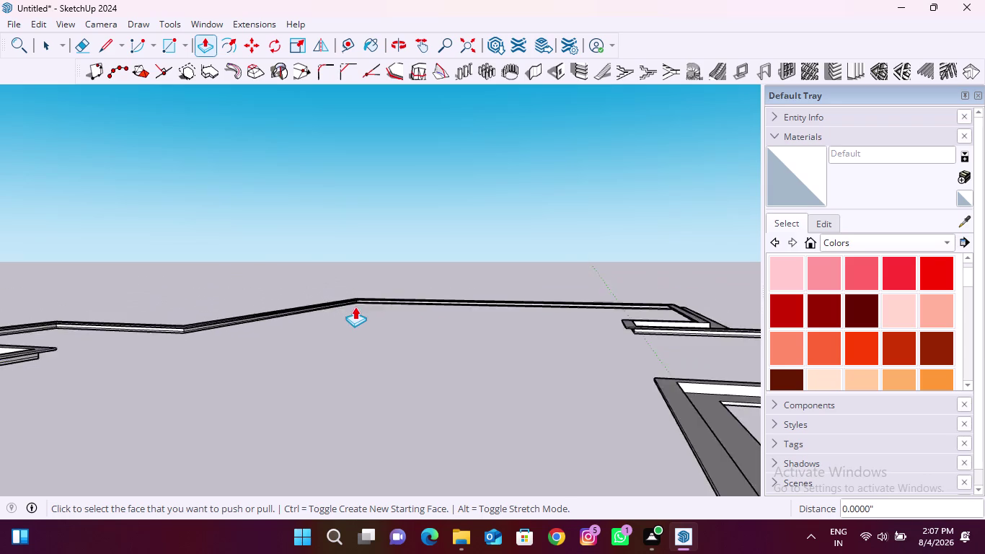
scroll(down, 3)
middle_drag(354, 314, 700, 316)
scroll(up, 3)
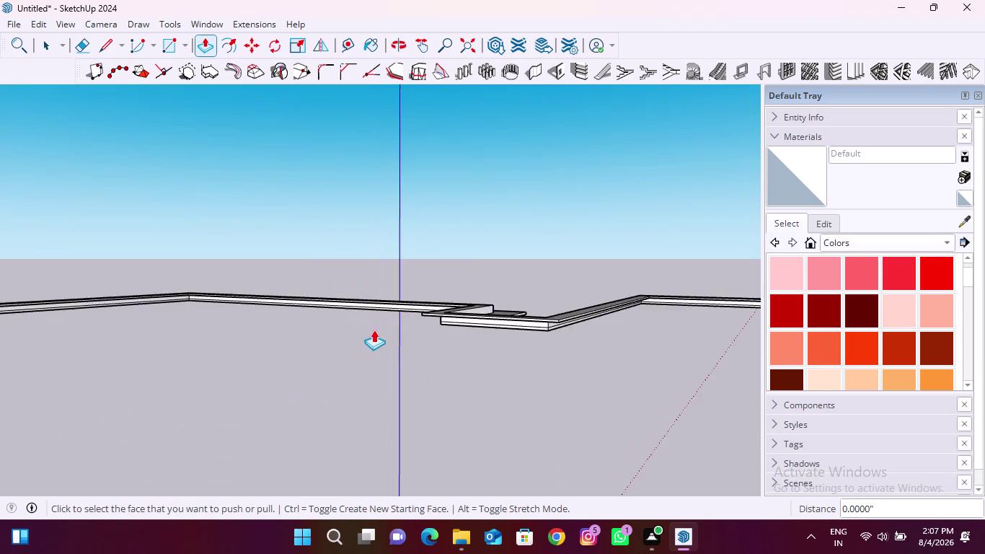
scroll(up, 3)
scroll(down, 3)
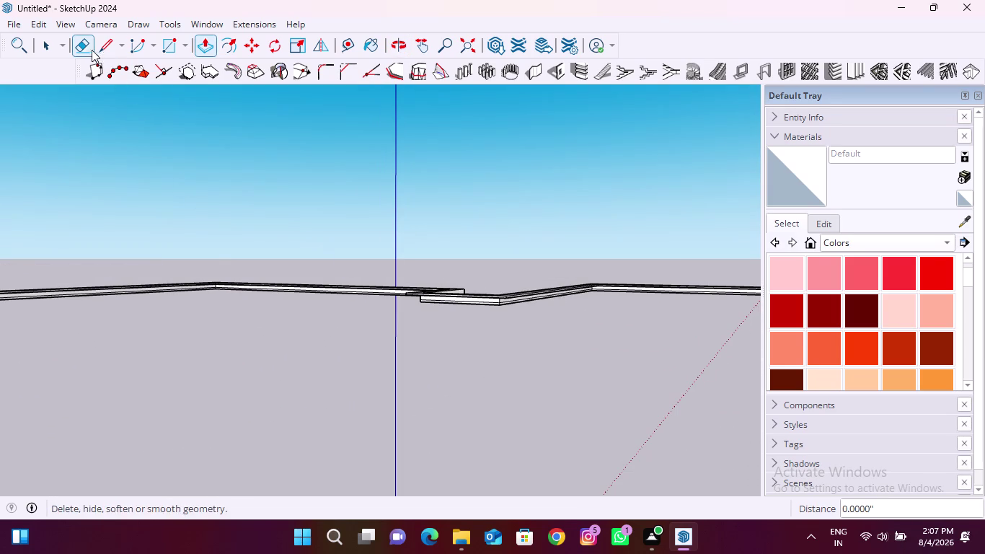
Erase the stray edges at the overlapping ledge and across the white wall face.
click(85, 49)
scroll(up, 3)
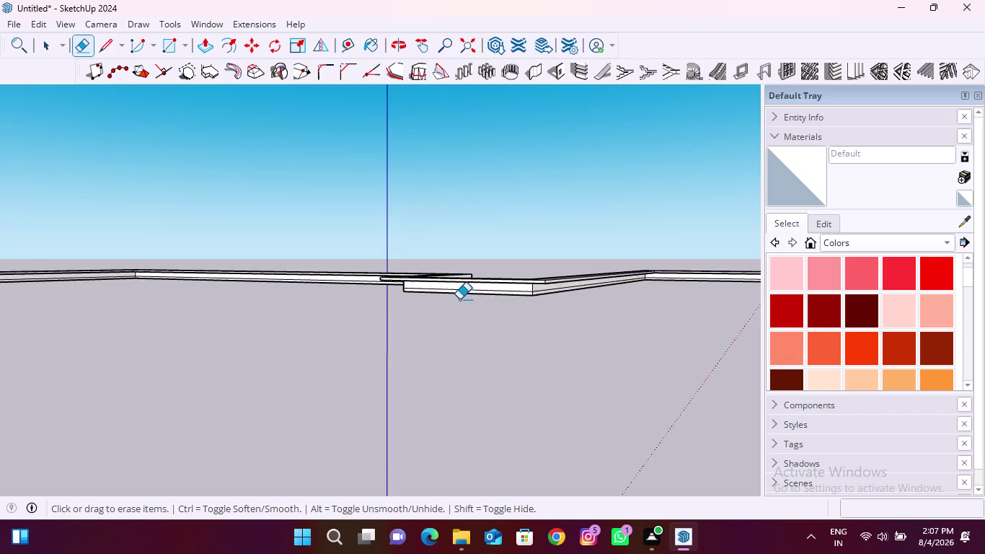
scroll(up, 3)
drag(475, 262, 474, 274)
scroll(down, 3)
middle_drag(227, 281, 282, 298)
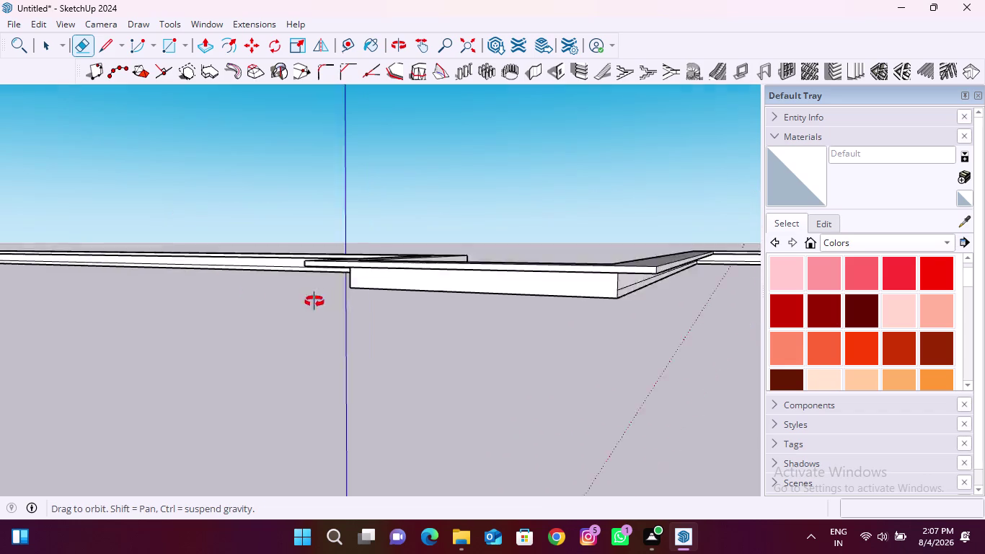
middle_drag(282, 298, 461, 289)
scroll(up, 3)
scroll(down, 3)
scroll(up, 3)
drag(488, 237, 487, 256)
scroll(up, 3)
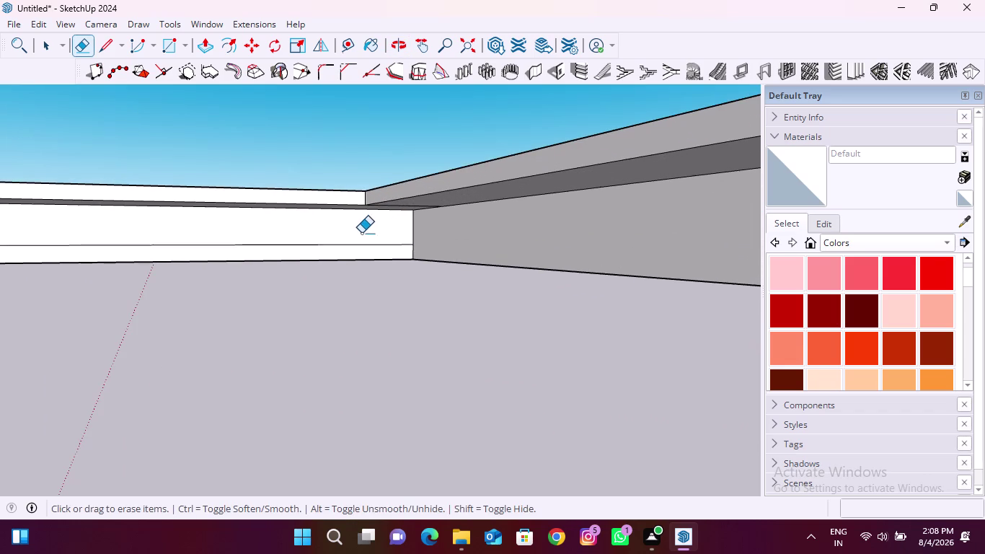
drag(361, 233, 358, 247)
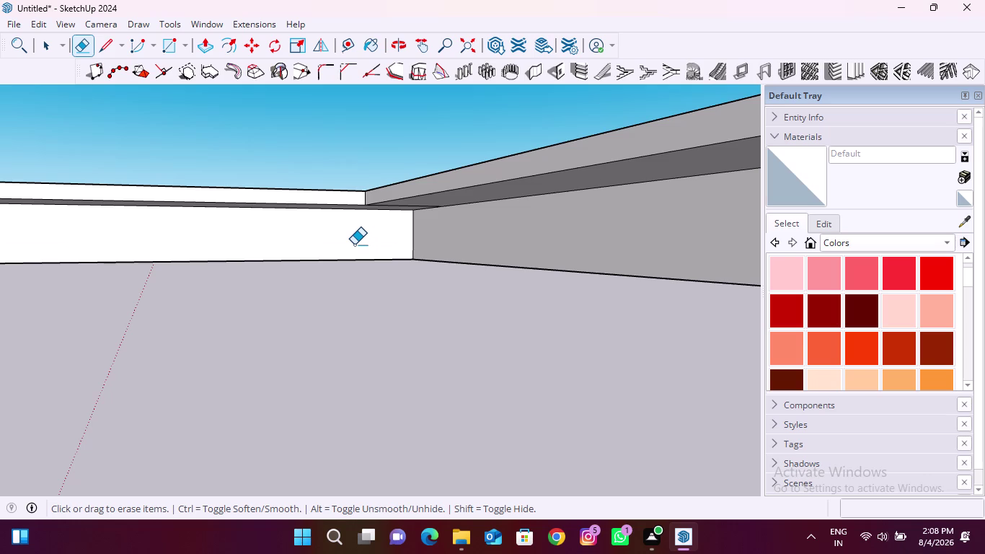
Check the walls from below and erase the stray edges at that wall corner.
scroll(down, 3)
middle_drag(434, 259, 405, 186)
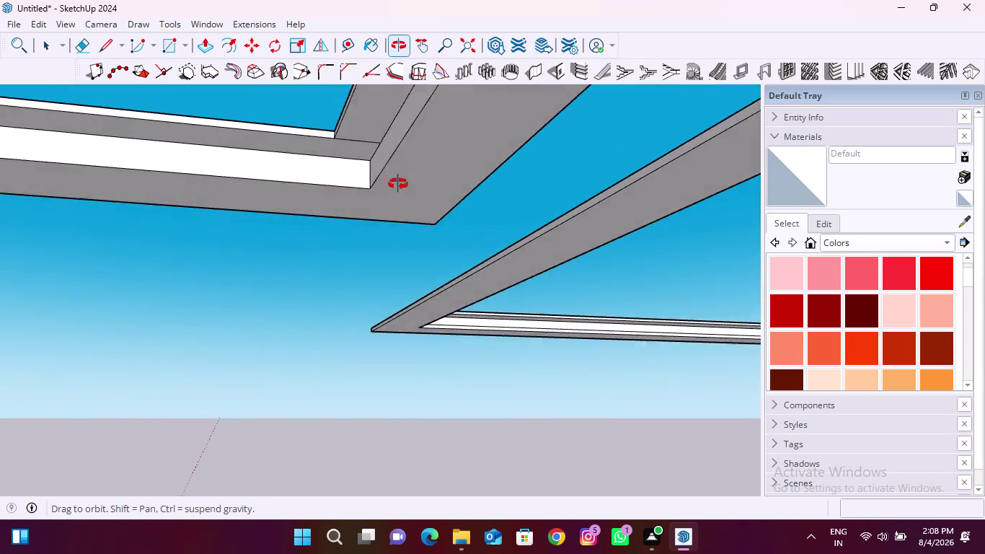
middle_drag(405, 186, 375, 214)
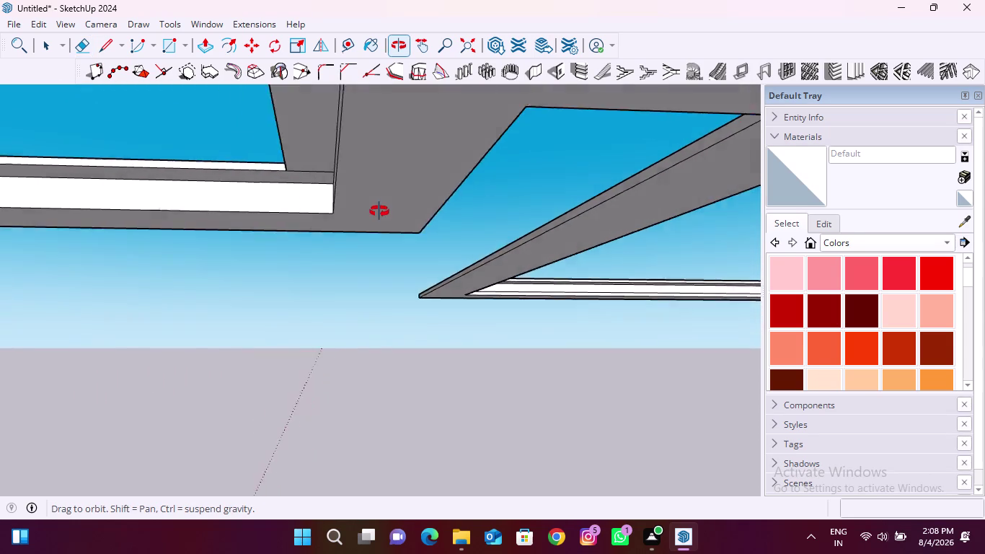
middle_drag(375, 214, 401, 260)
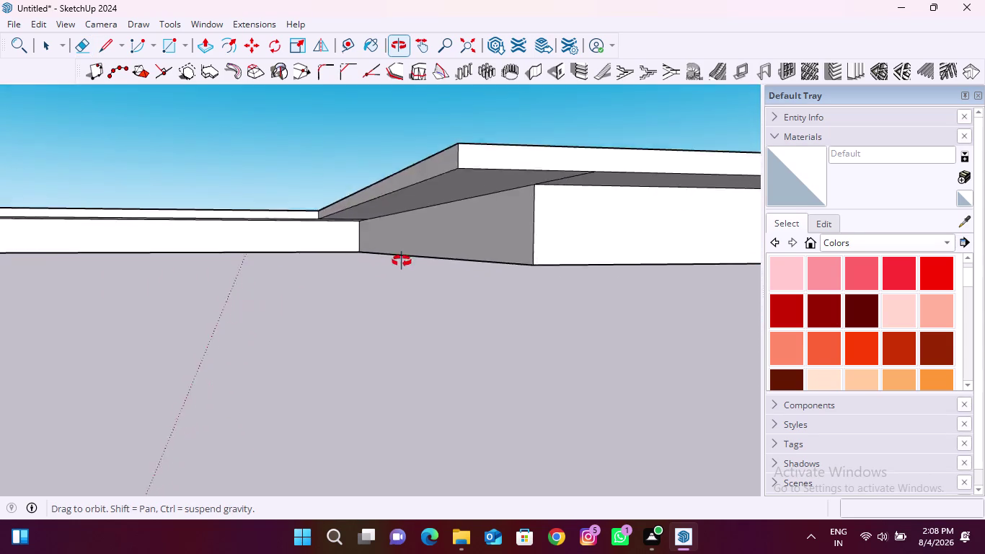
middle_drag(401, 260, 410, 218)
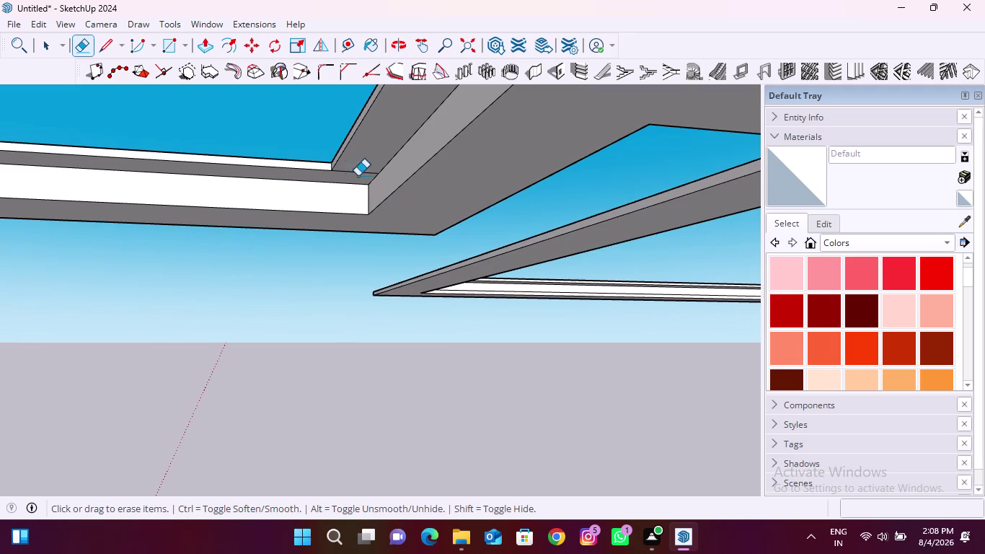
scroll(up, 3)
drag(357, 159, 340, 176)
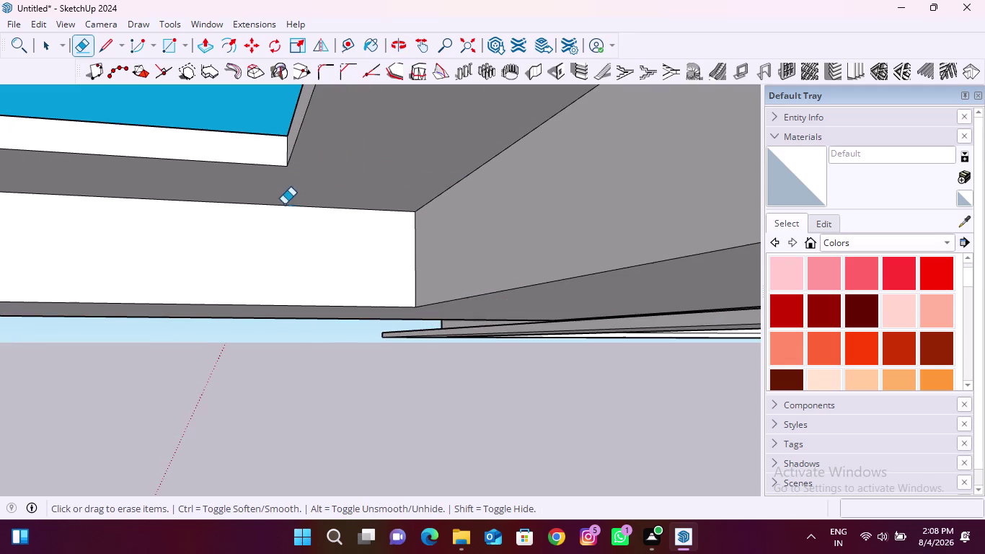
Viewing the ledge from the side, erase the stray edge on the wall face.
middle_drag(285, 206, 202, 368)
middle_drag(462, 388, 431, 330)
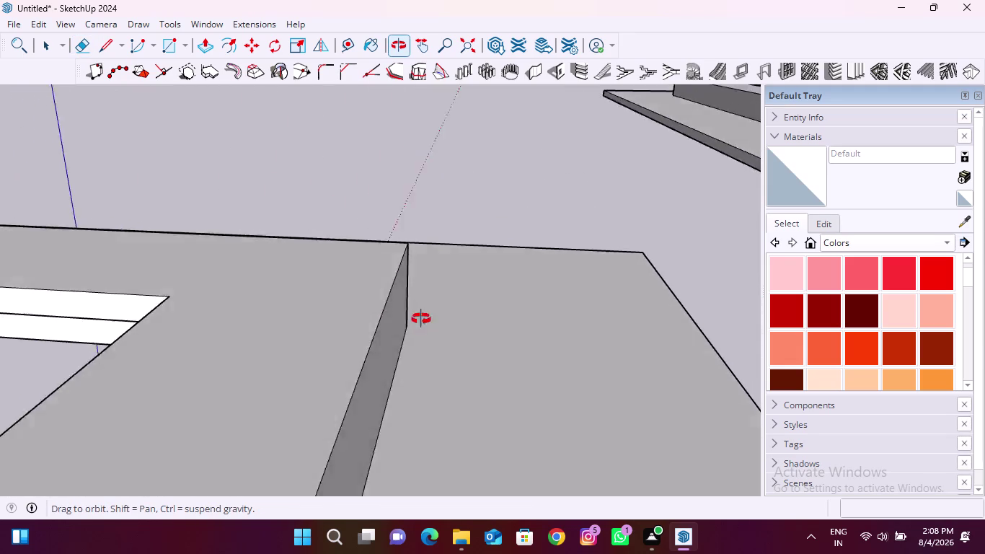
middle_drag(432, 330, 482, 287)
scroll(up, 3)
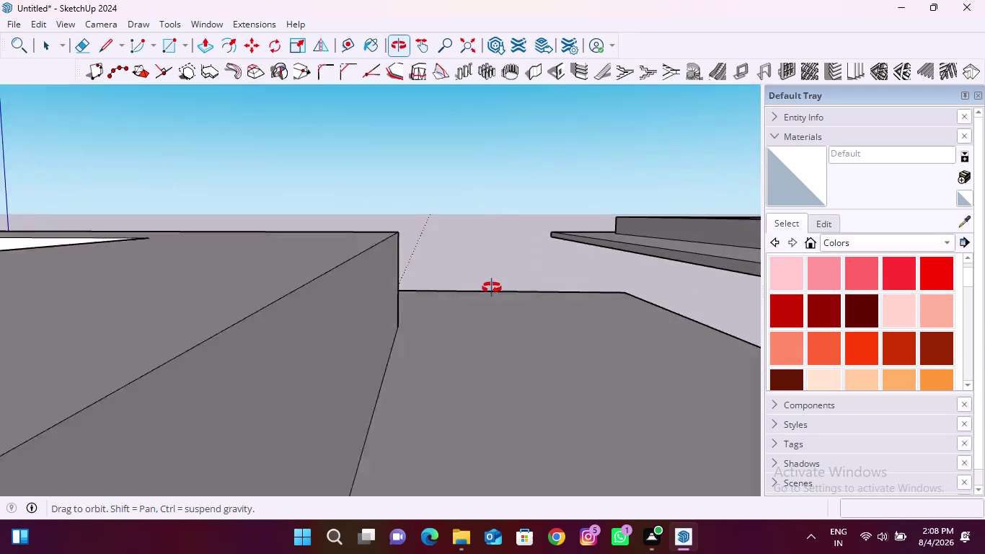
middle_drag(483, 287, 615, 234)
scroll(down, 3)
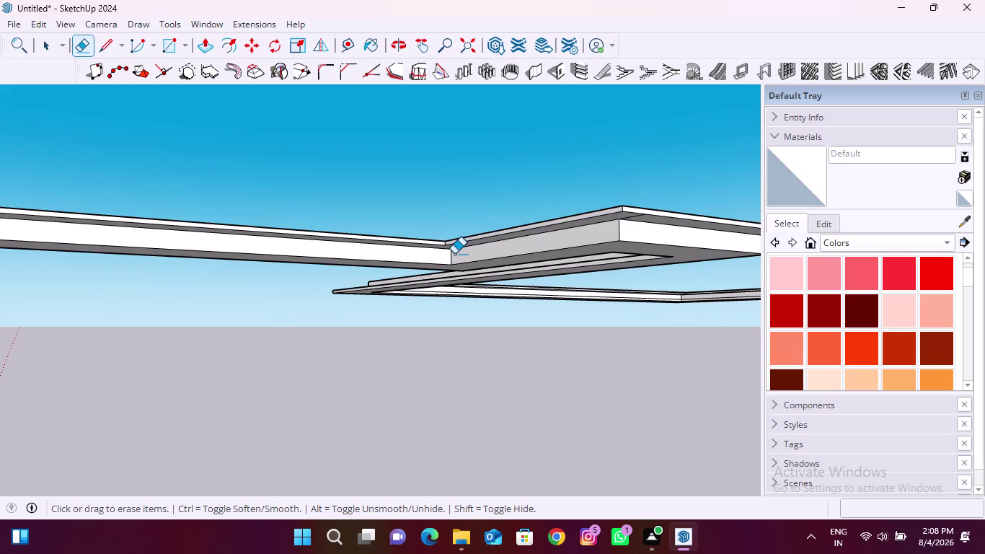
scroll(down, 3)
scroll(up, 3)
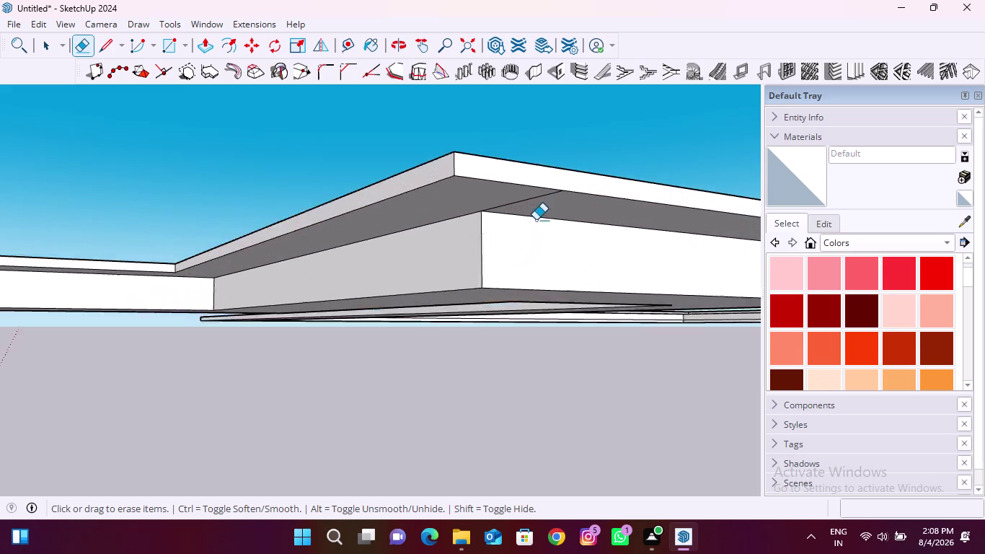
scroll(up, 3)
drag(557, 191, 502, 183)
scroll(down, 3)
Erase the stray edge near the next wall corner.
middle_drag(537, 270, 491, 269)
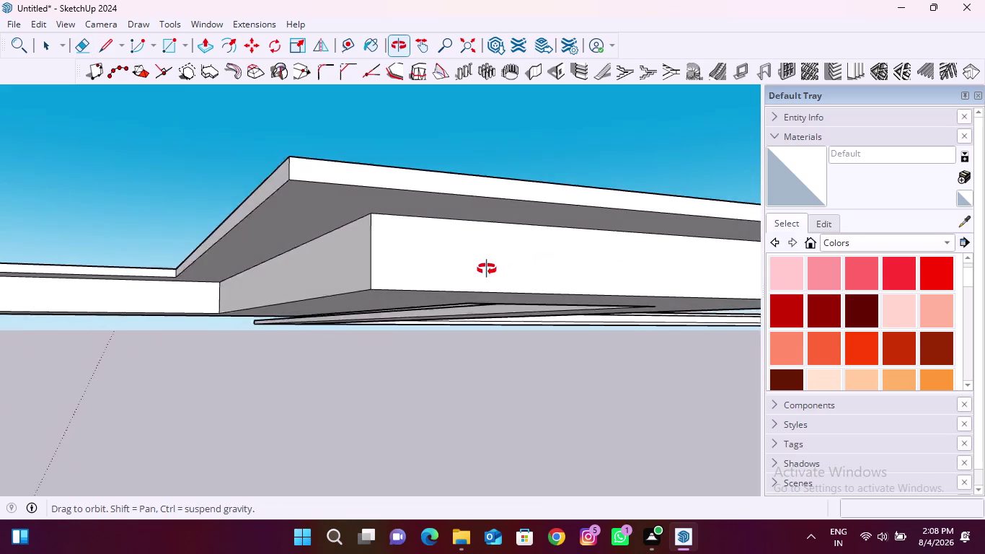
middle_drag(491, 269, 358, 268)
scroll(down, 3)
scroll(up, 3)
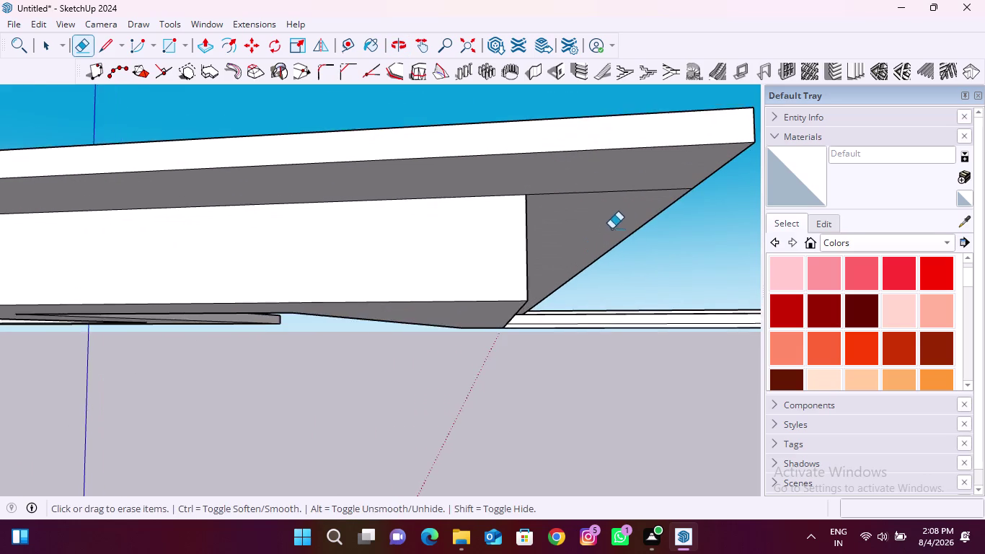
scroll(up, 3)
drag(603, 183, 596, 210)
Erase the diagonal line and other leftover edges at the inner corner.
middle_drag(517, 237, 345, 261)
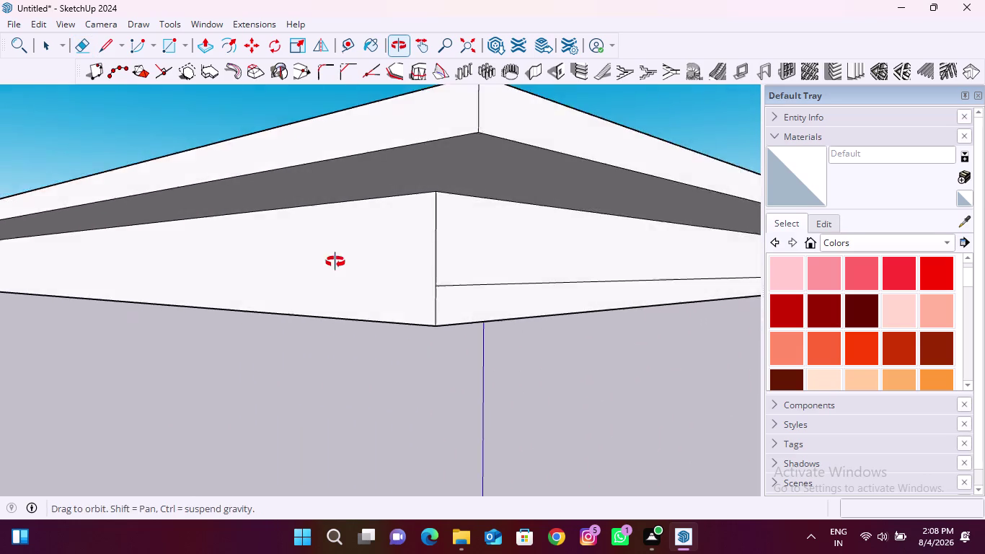
middle_drag(344, 262, 332, 262)
scroll(down, 3)
scroll(up, 3)
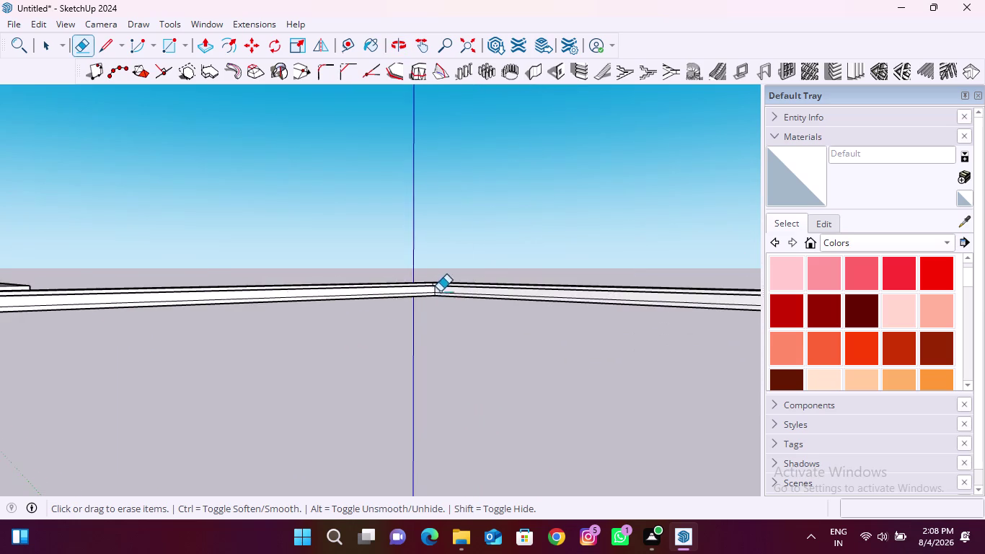
scroll(up, 3)
middle_drag(416, 292, 432, 234)
scroll(up, 3)
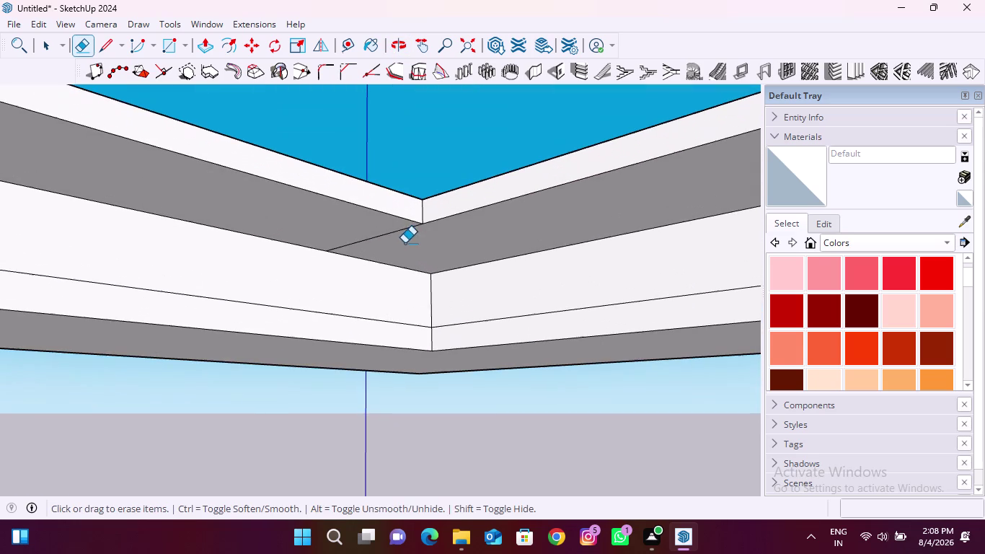
drag(365, 236, 399, 243)
drag(505, 296, 509, 320)
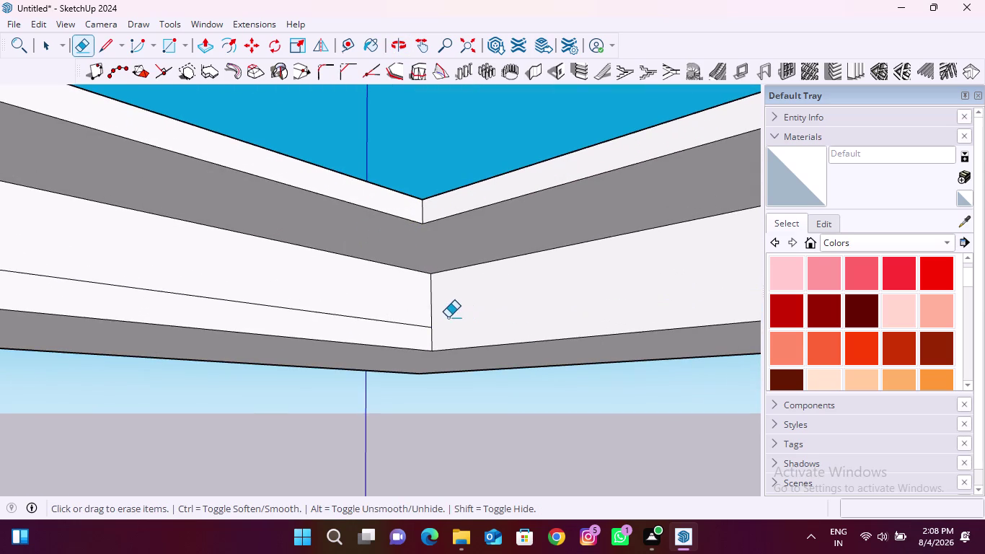
drag(399, 313, 388, 326)
scroll(down, 3)
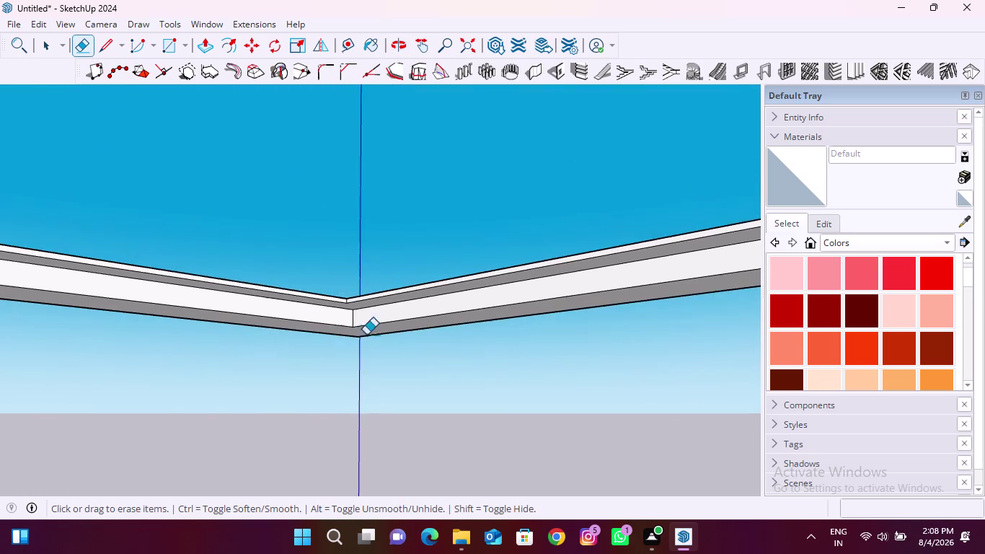
Erase the stray edges at the next ledge corner and on its face.
middle_drag(372, 335, 597, 346)
scroll(down, 3)
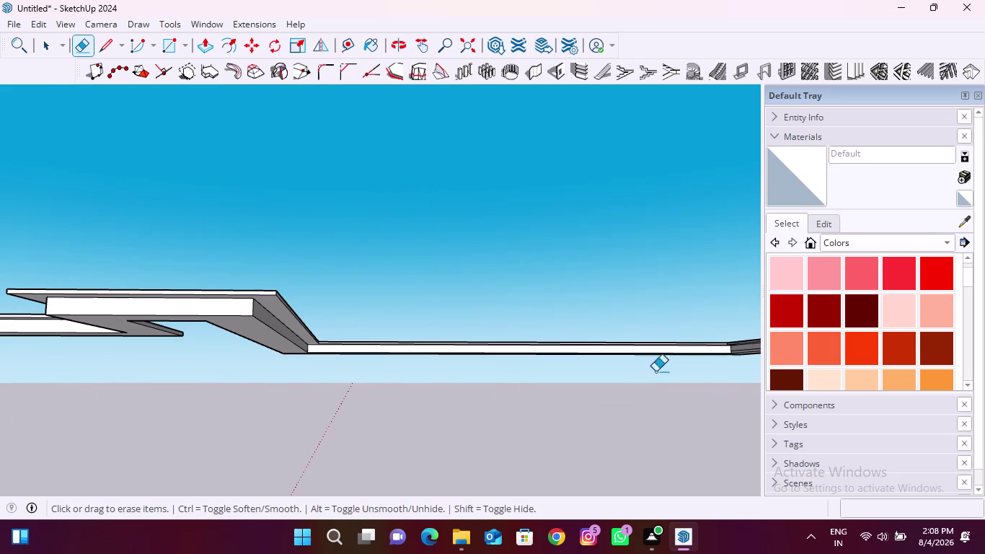
scroll(down, 3)
middle_drag(124, 369, 301, 389)
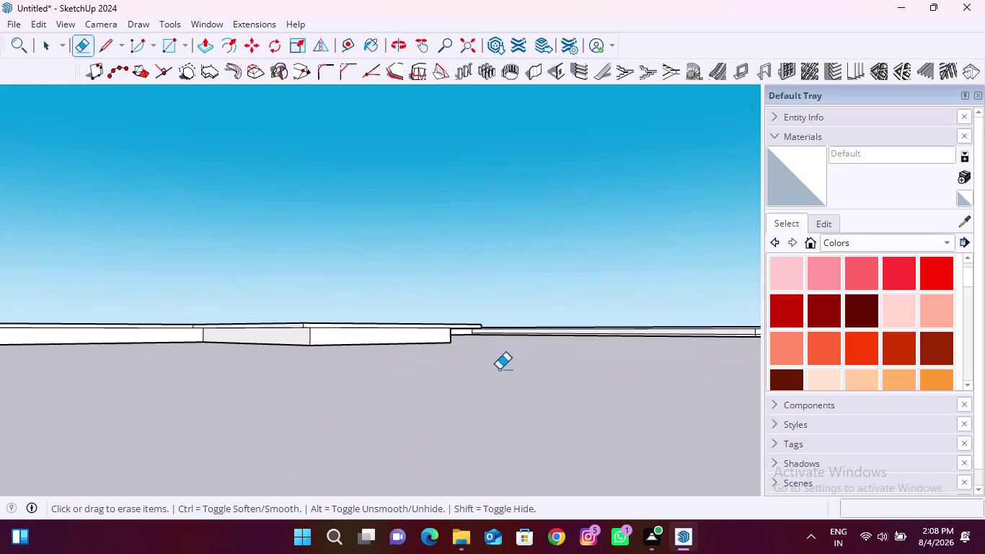
scroll(up, 3)
middle_drag(423, 323, 424, 319)
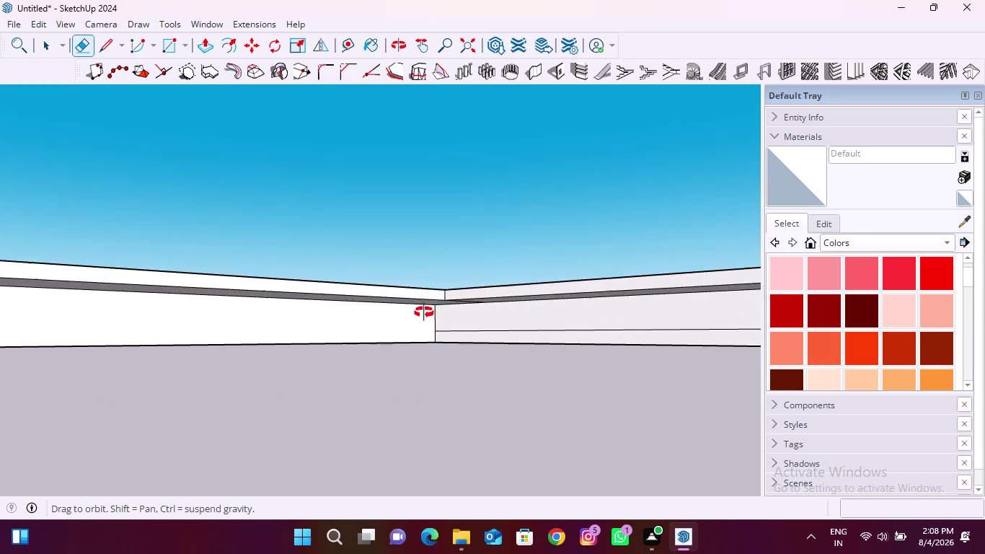
middle_drag(423, 320, 424, 291)
scroll(up, 3)
drag(481, 279, 439, 285)
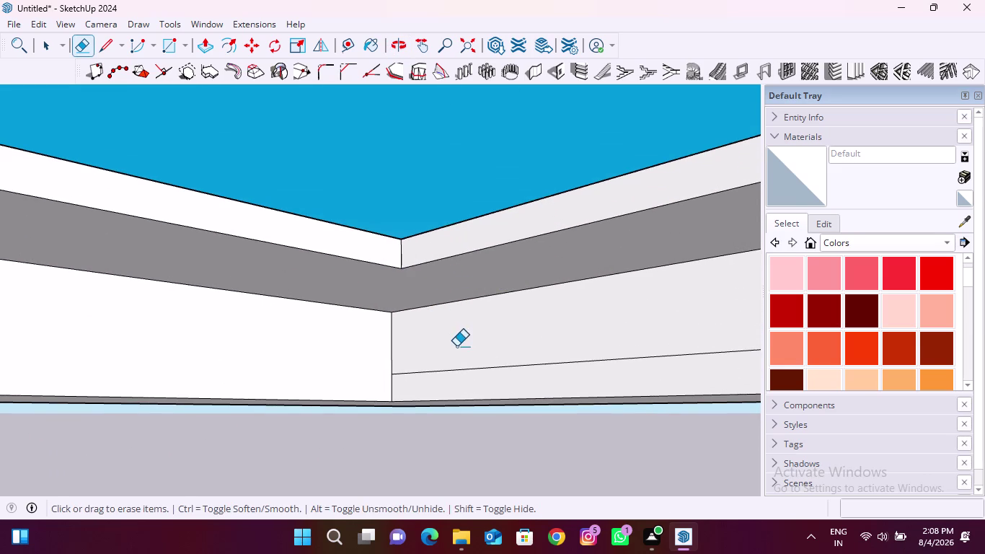
drag(457, 346, 458, 383)
scroll(down, 3)
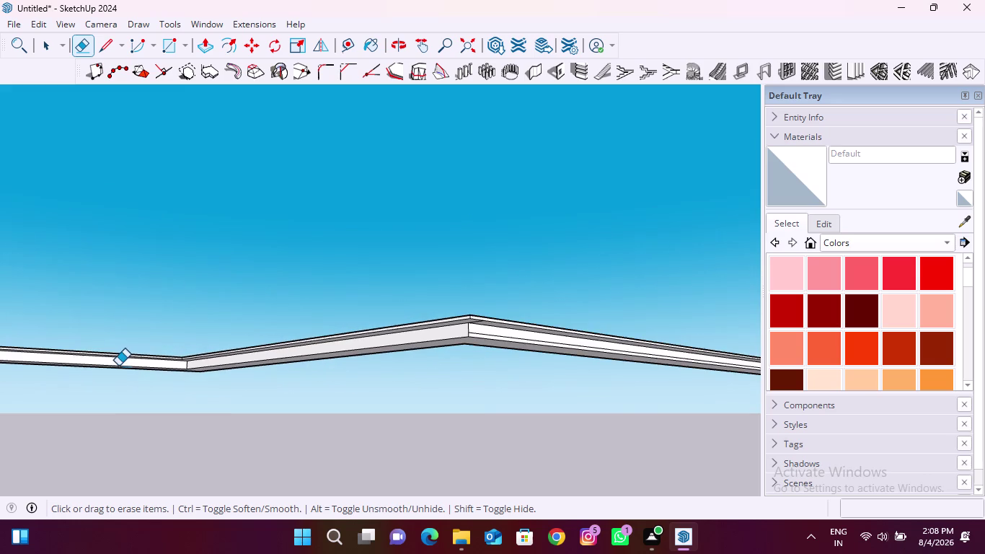
Erase the remaining lines crossing the grey ledge at that corner.
scroll(up, 3)
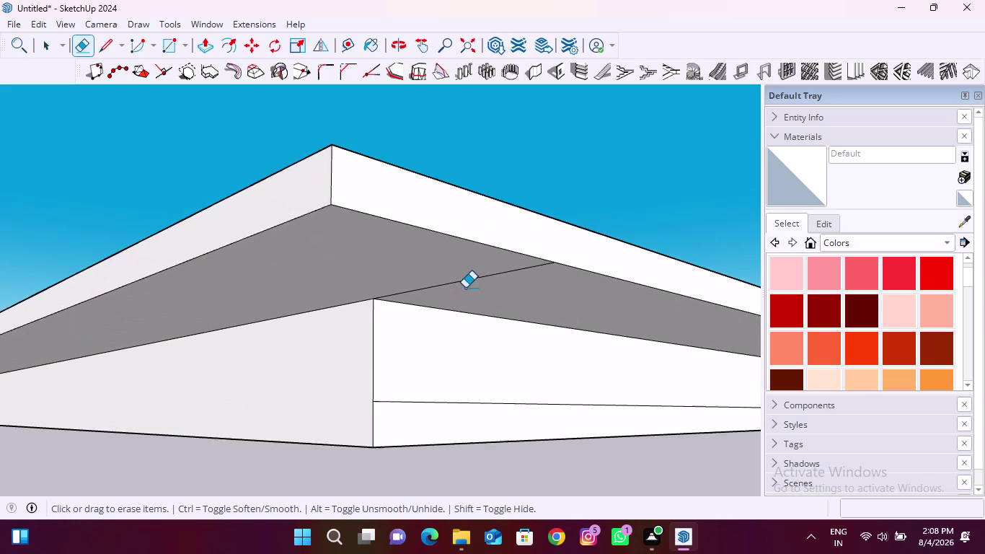
scroll(up, 3)
drag(452, 267, 502, 289)
drag(441, 371, 405, 435)
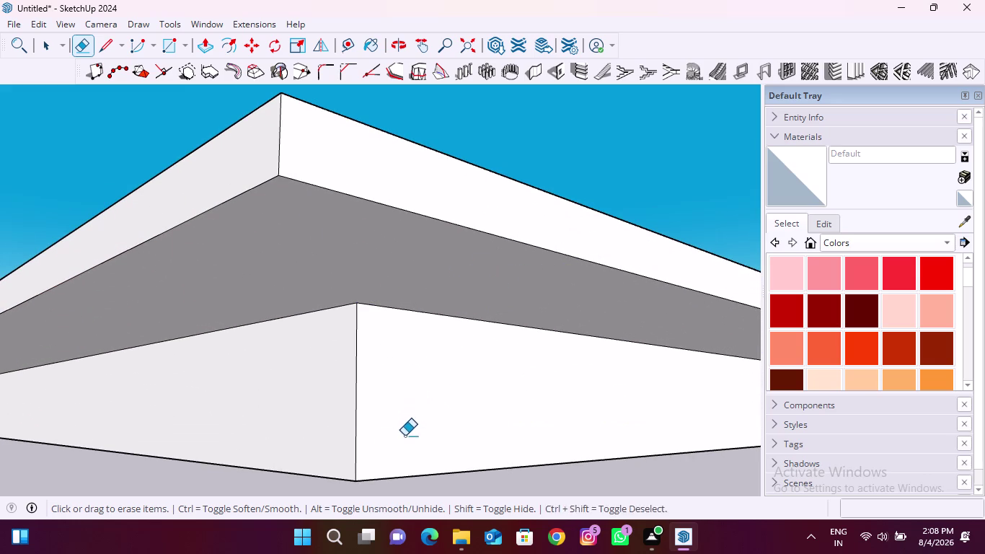
scroll(down, 3)
scroll(down, 3)
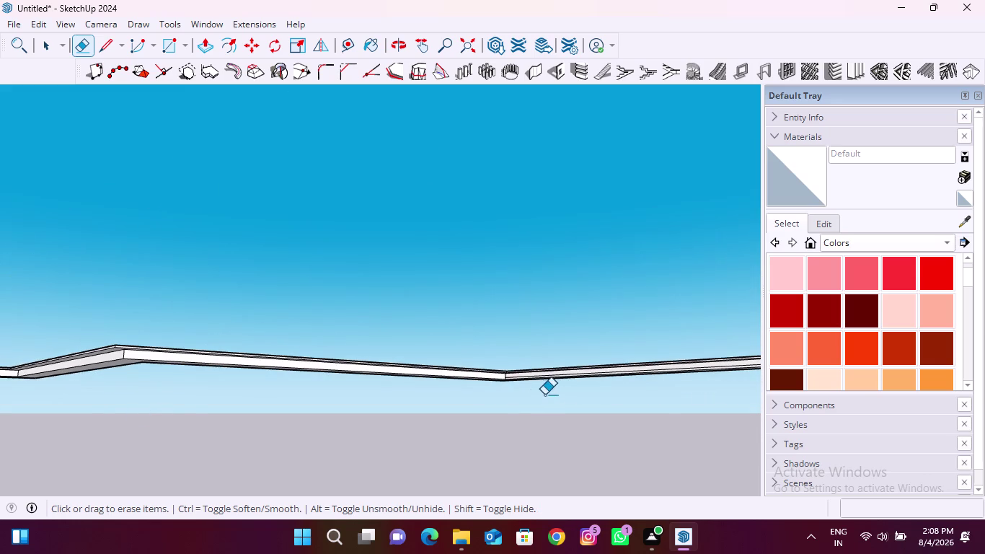
scroll(up, 3)
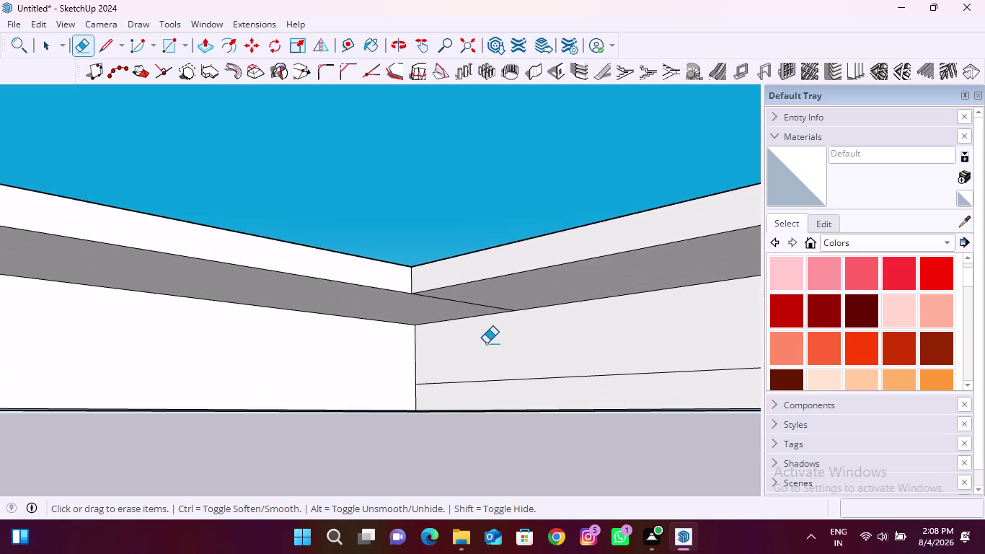
scroll(up, 3)
drag(480, 278, 437, 286)
drag(474, 385, 482, 413)
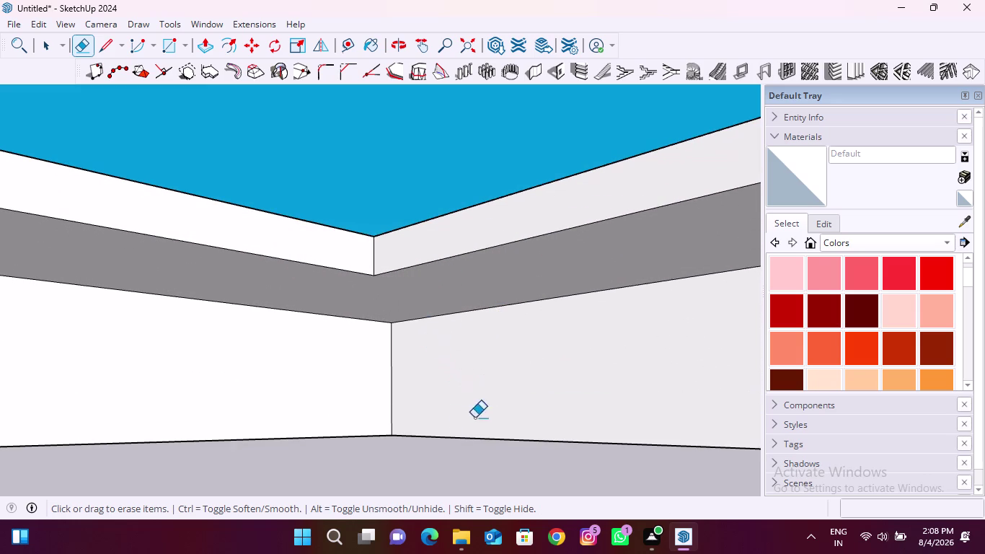
scroll(down, 3)
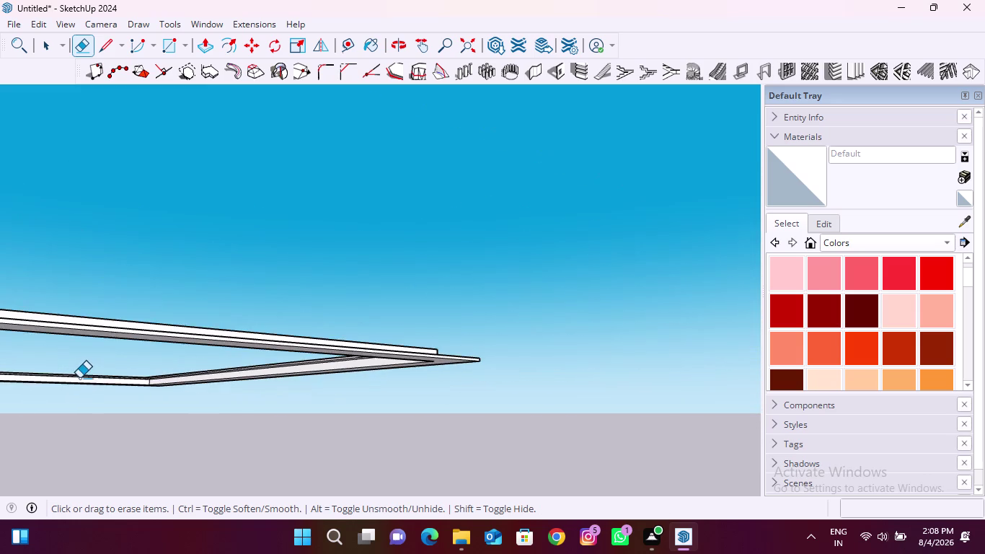
scroll(up, 3)
Erase the last stray edge and corner line on the ledge beneath the wall.
middle_drag(396, 377, 530, 349)
scroll(down, 3)
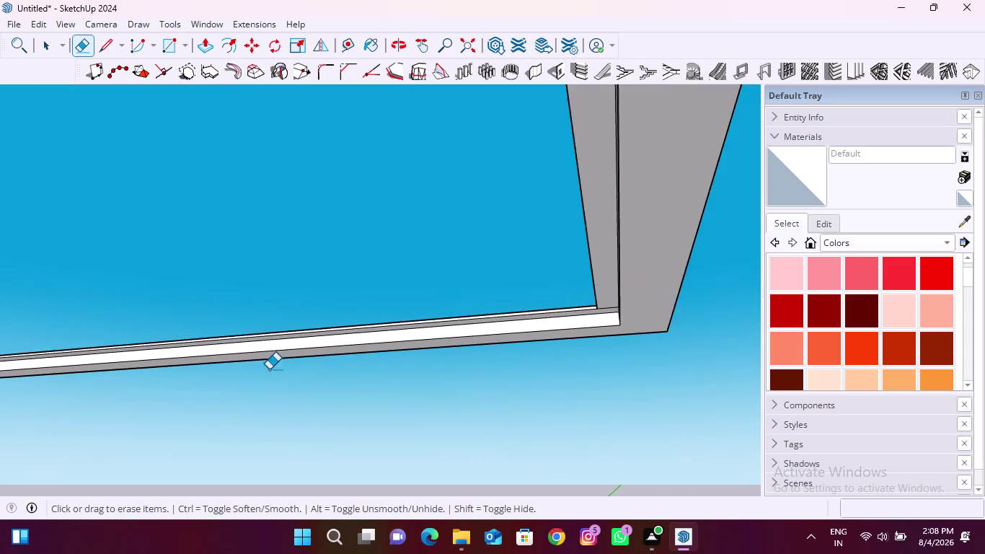
middle_drag(297, 374, 393, 376)
scroll(up, 3)
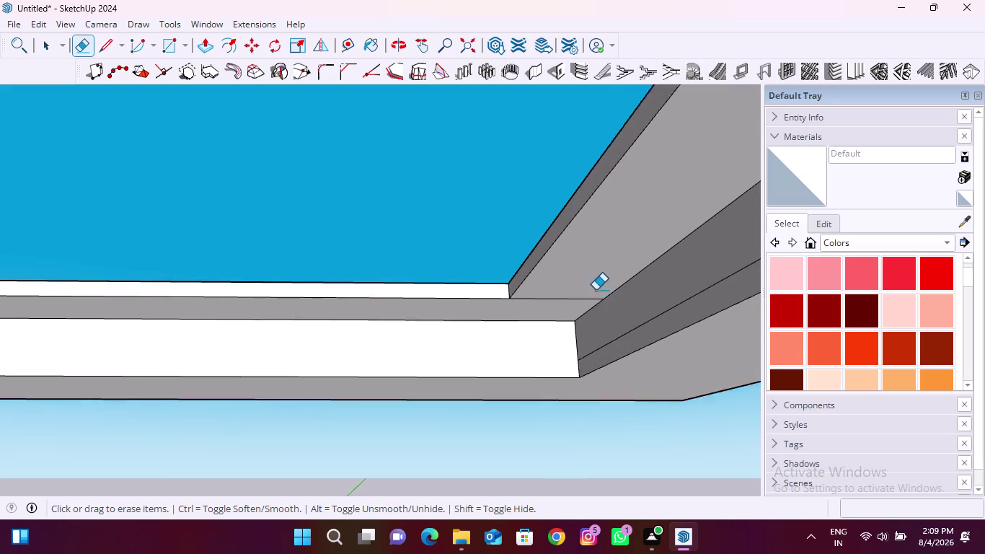
scroll(up, 3)
drag(555, 292, 535, 316)
drag(618, 347, 618, 355)
scroll(down, 3)
middle_drag(307, 400, 386, 400)
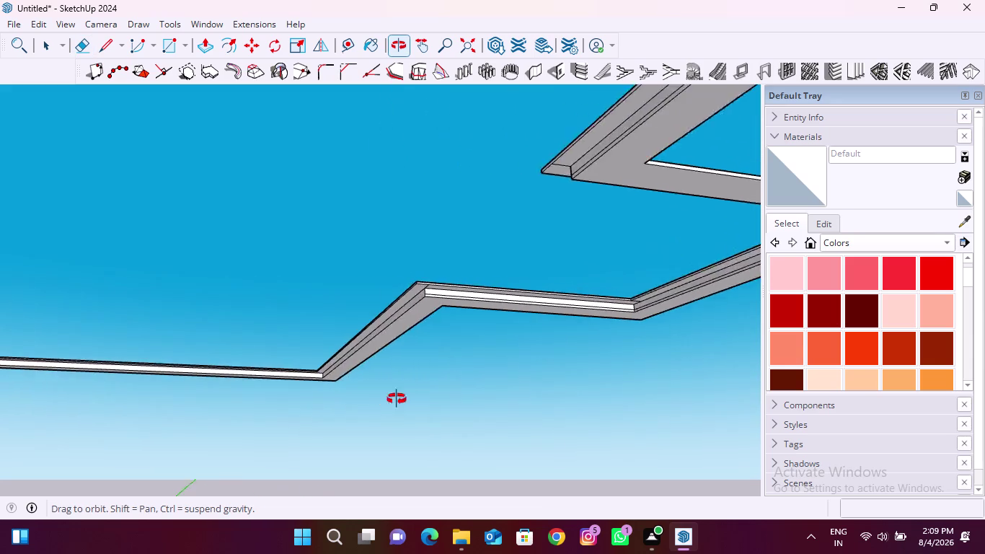
middle_drag(386, 400, 541, 393)
scroll(up, 3)
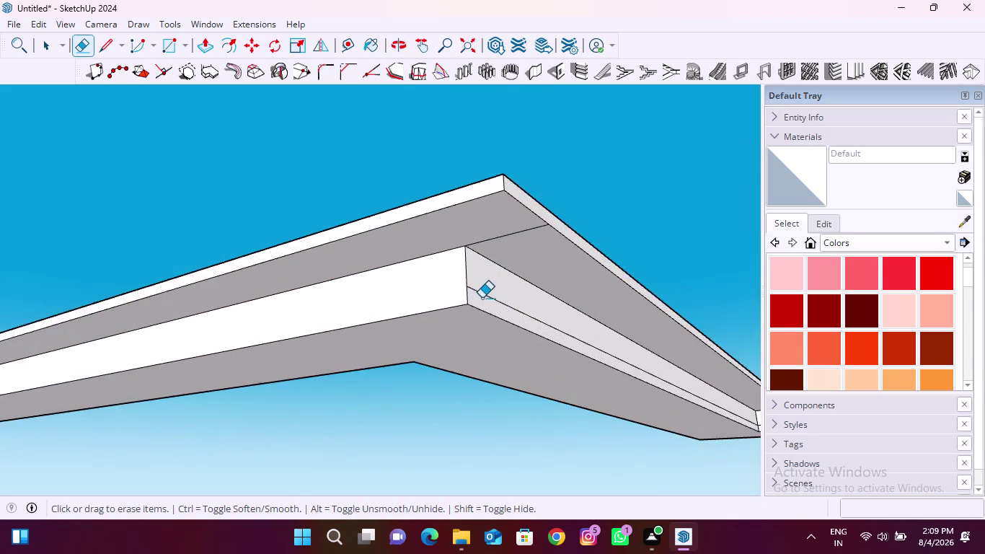
scroll(up, 3)
drag(486, 285, 483, 302)
drag(499, 185, 548, 200)
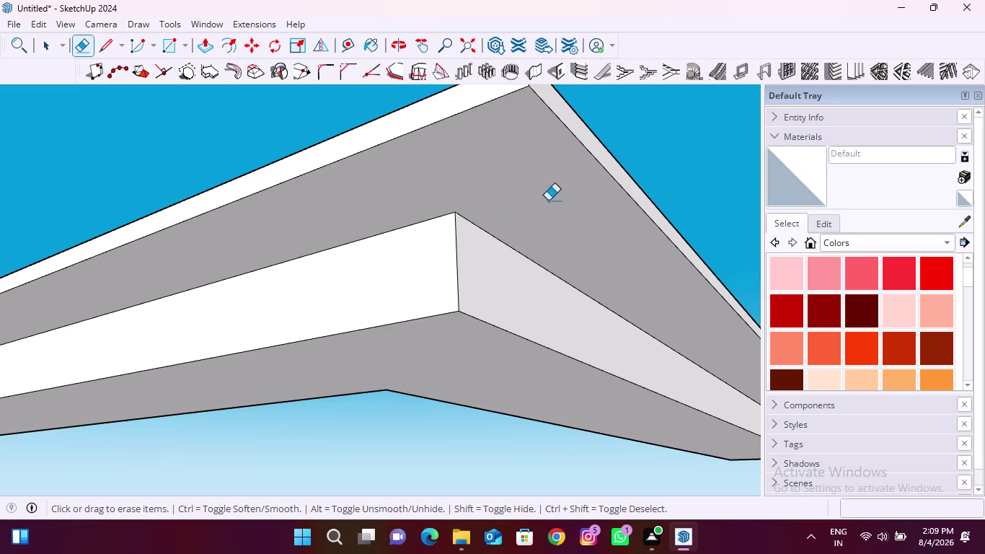
scroll(down, 3)
scroll(up, 3)
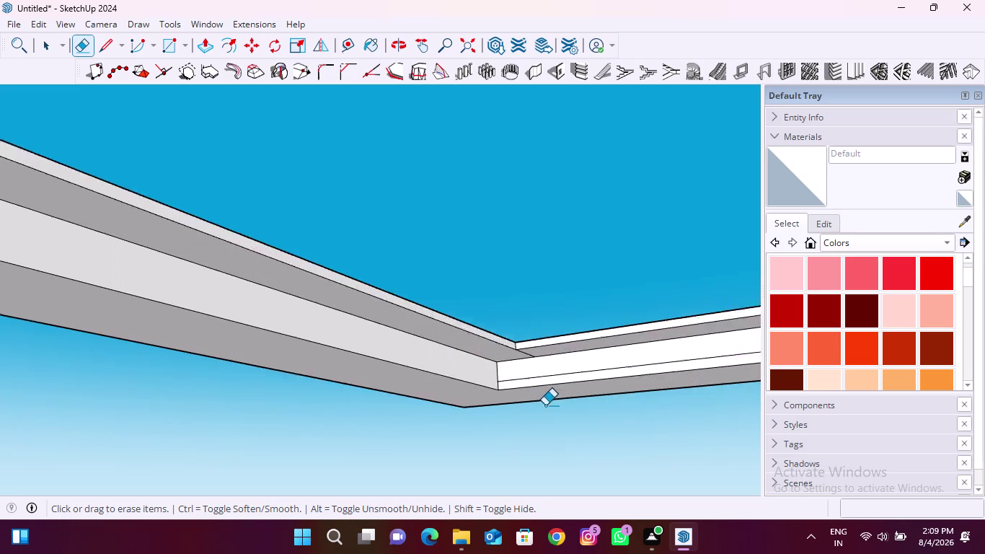
scroll(up, 3)
drag(525, 271, 475, 281)
drag(481, 333, 484, 350)
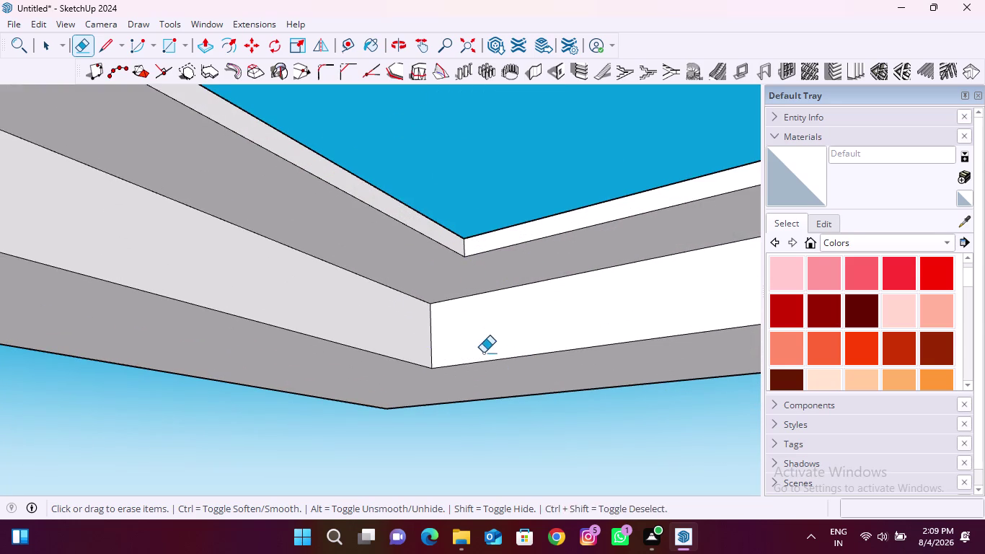
scroll(down, 3)
middle_drag(348, 371, 424, 368)
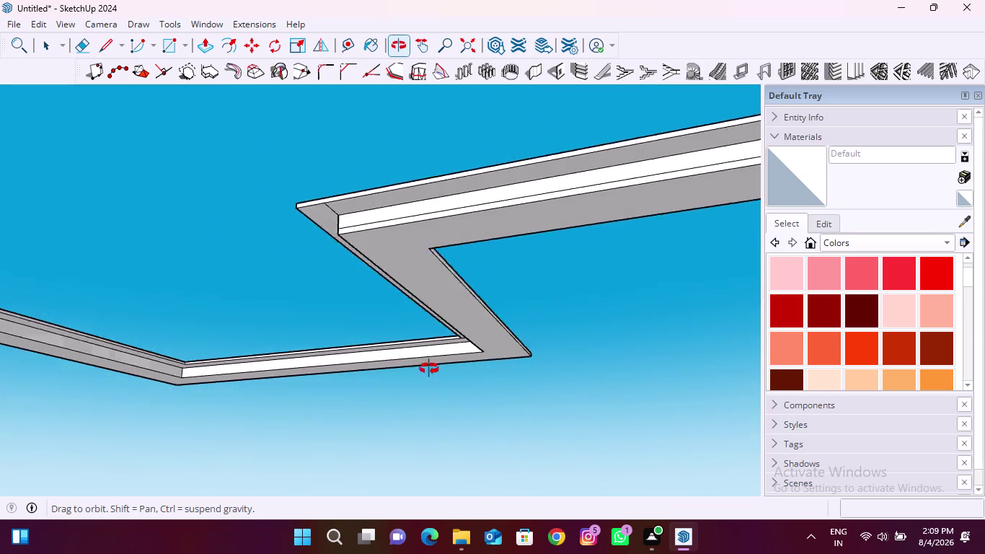
middle_drag(423, 368, 636, 367)
scroll(up, 3)
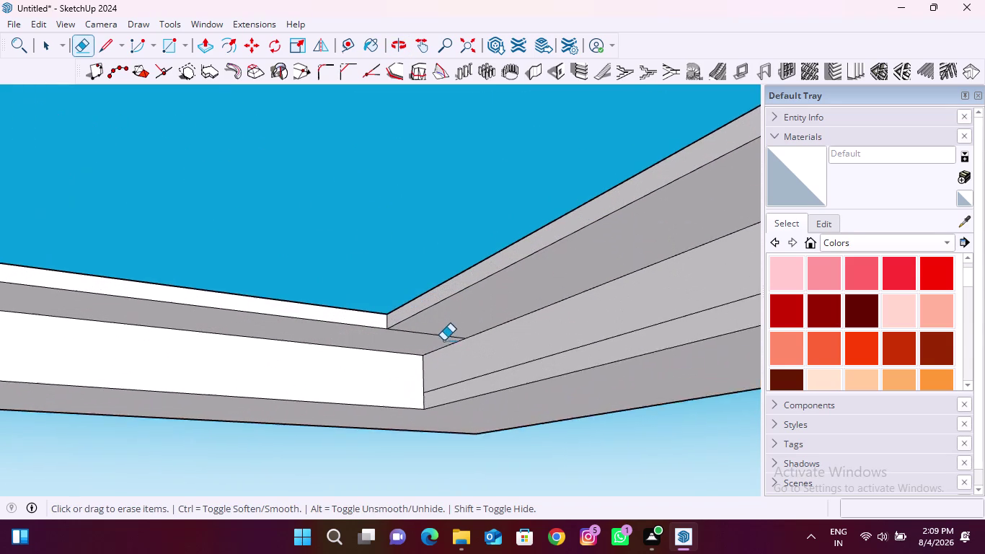
drag(434, 325, 406, 341)
drag(498, 381, 502, 389)
scroll(down, 3)
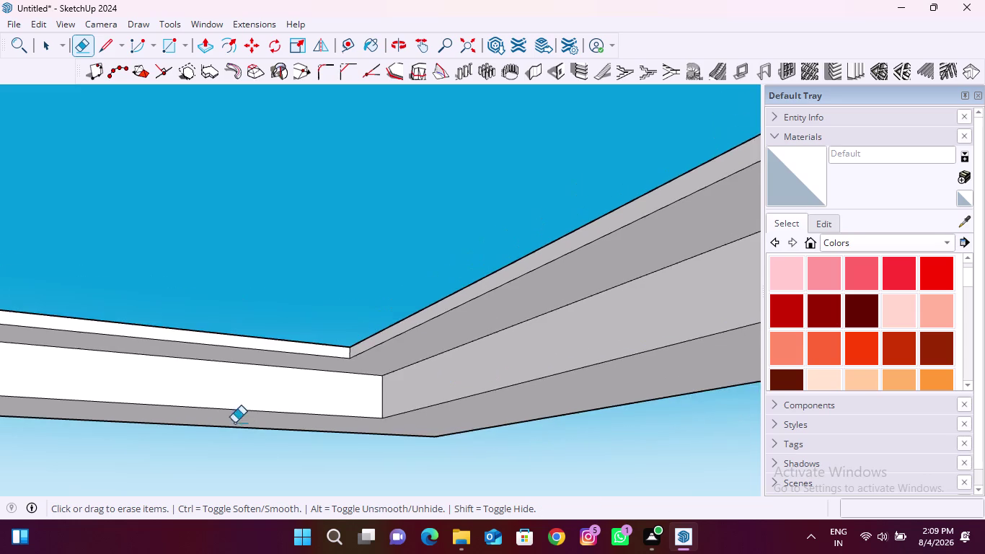
scroll(down, 3)
scroll(up, 3)
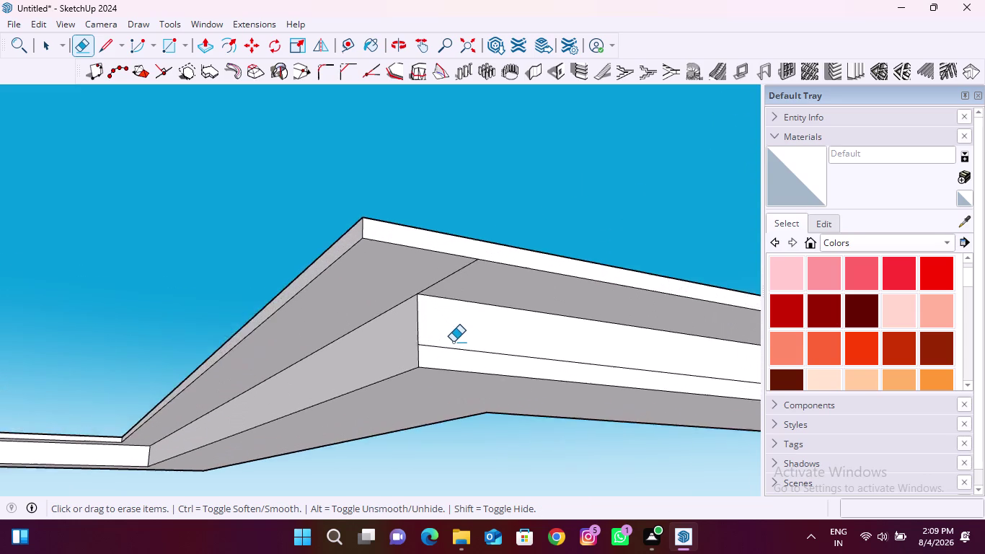
scroll(up, 3)
drag(453, 341, 453, 354)
drag(429, 266, 452, 267)
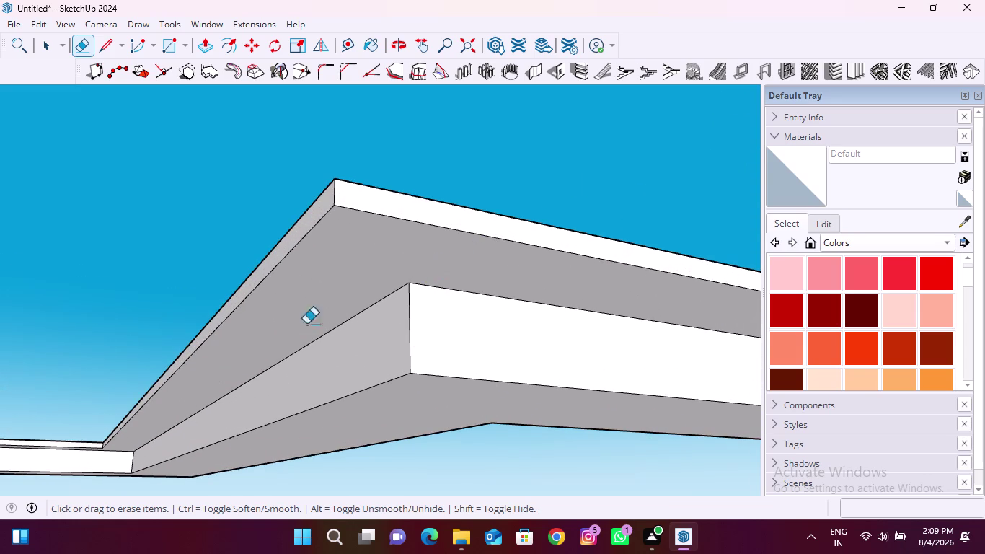
scroll(down, 3)
scroll(down, 3)
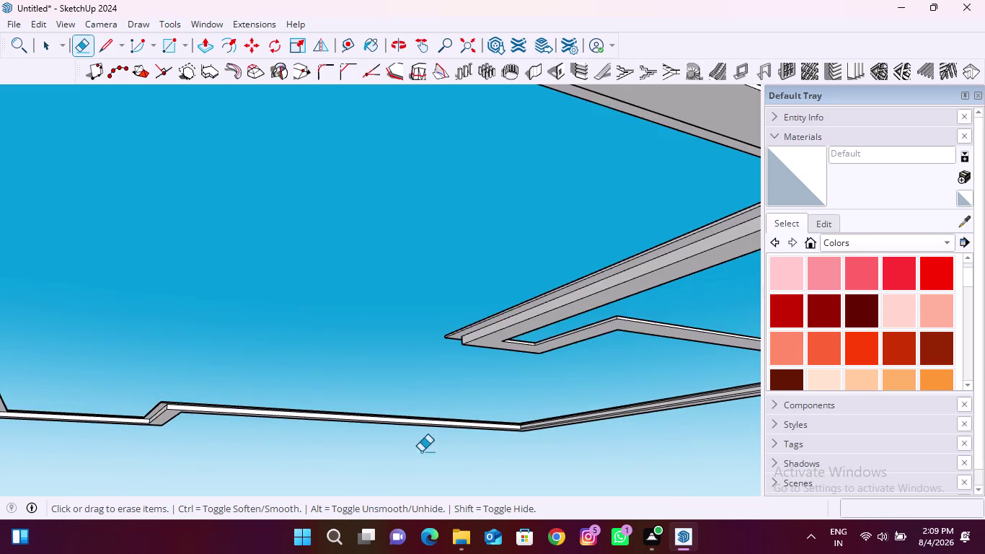
scroll(up, 3)
scroll(up, 3)
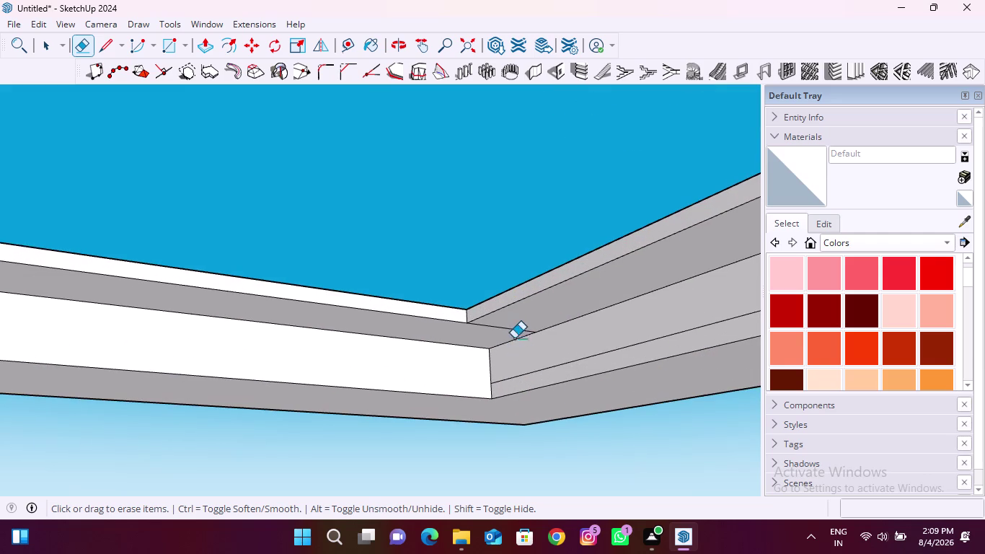
drag(517, 329, 489, 337)
drag(539, 362, 543, 378)
scroll(down, 3)
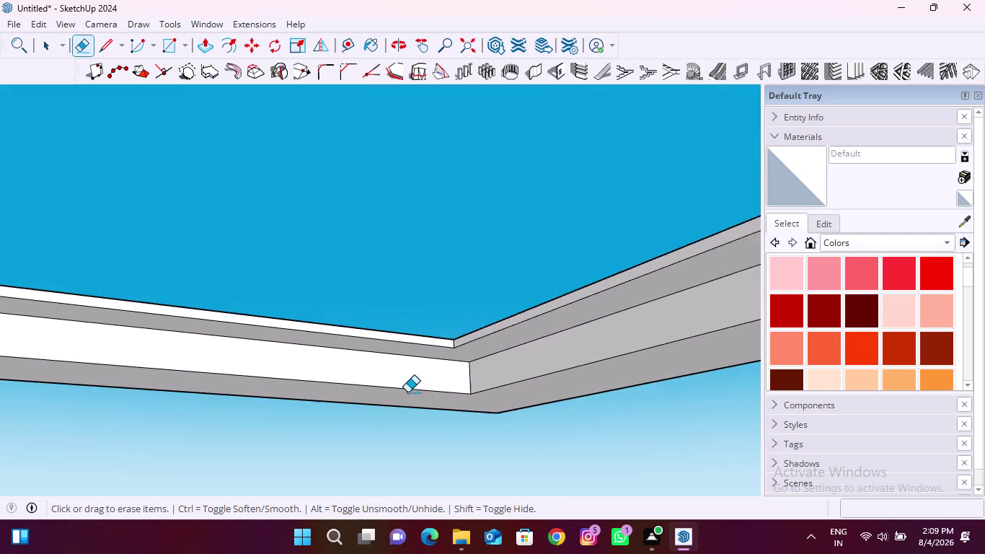
scroll(down, 3)
middle_drag(383, 428, 609, 444)
scroll(down, 3)
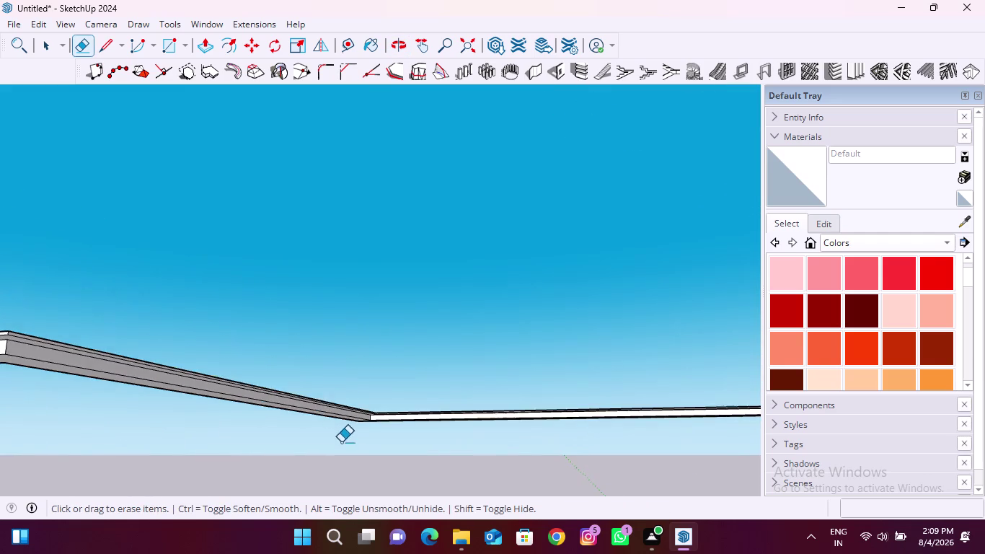
middle_drag(358, 454, 559, 453)
scroll(up, 3)
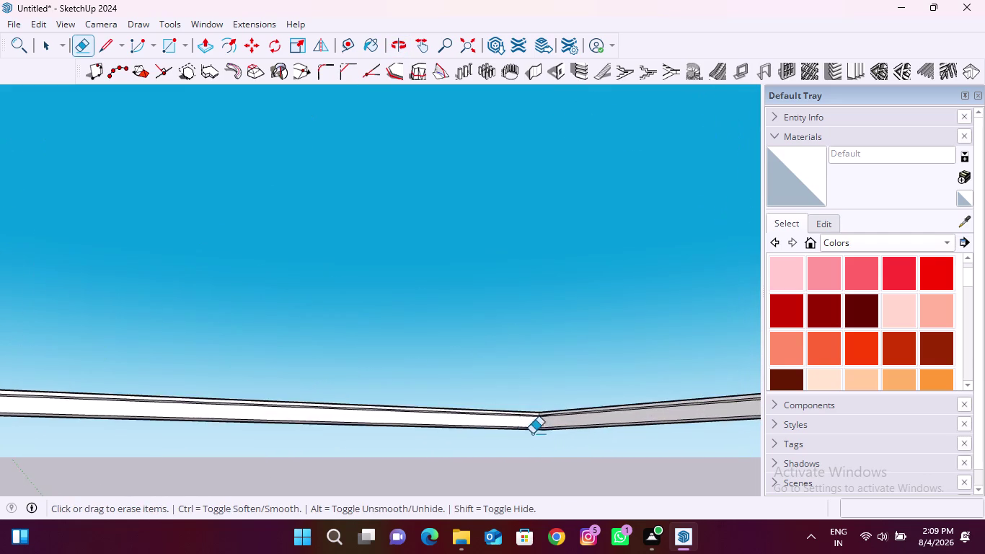
scroll(up, 3)
middle_drag(553, 430, 553, 395)
scroll(up, 3)
drag(567, 375, 565, 375)
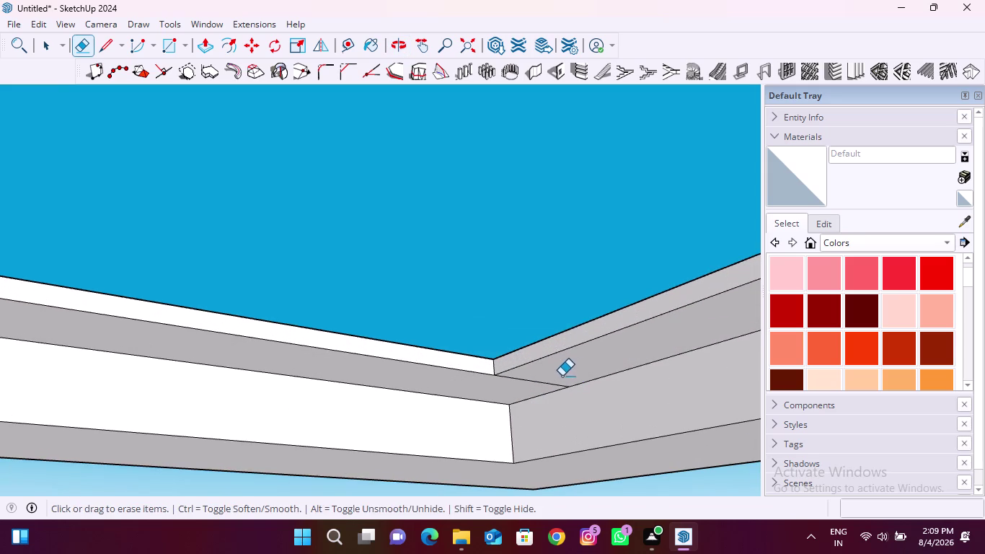
drag(565, 375, 472, 409)
scroll(down, 3)
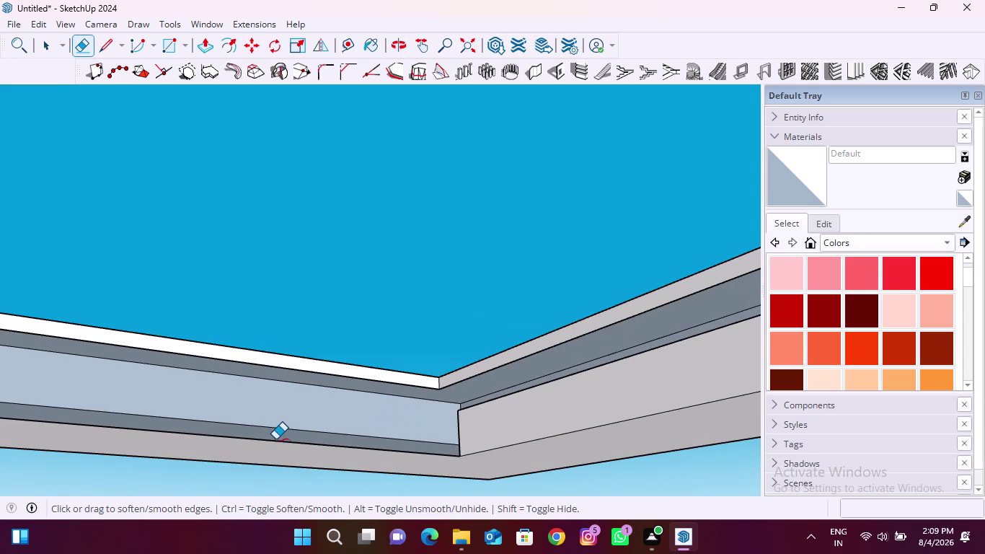
key(ctrl+z)
scroll(up, 3)
drag(483, 383, 421, 409)
scroll(down, 3)
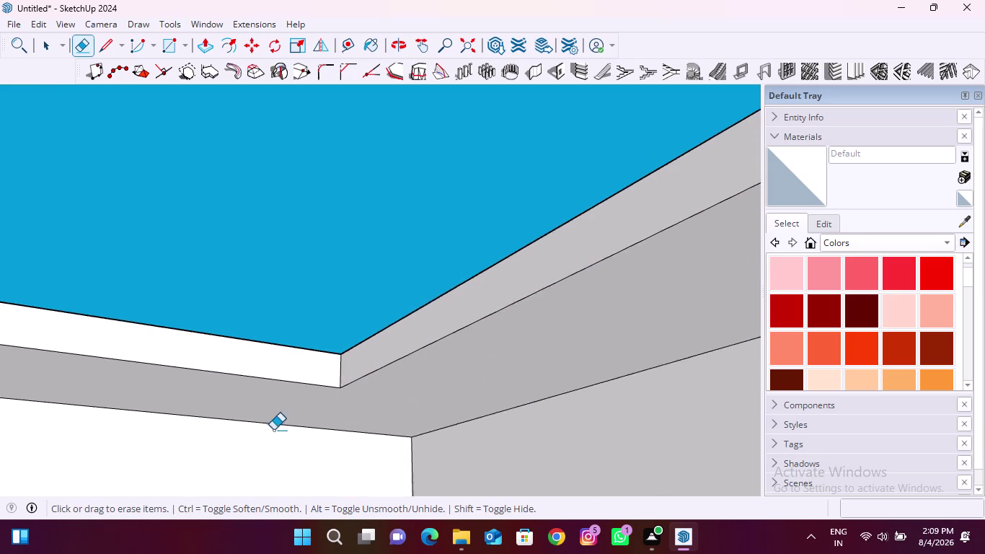
scroll(down, 3)
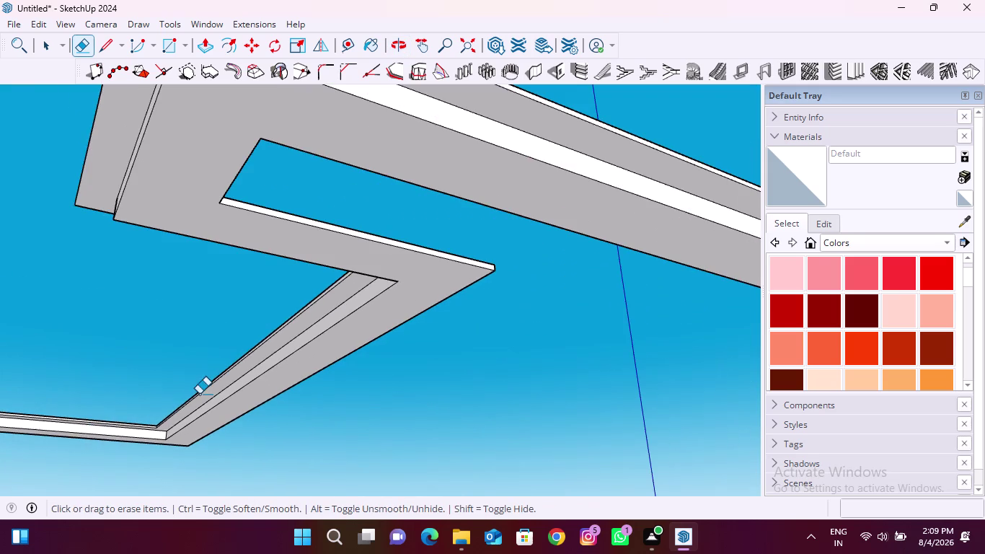
middle_drag(200, 394, 500, 346)
scroll(down, 3)
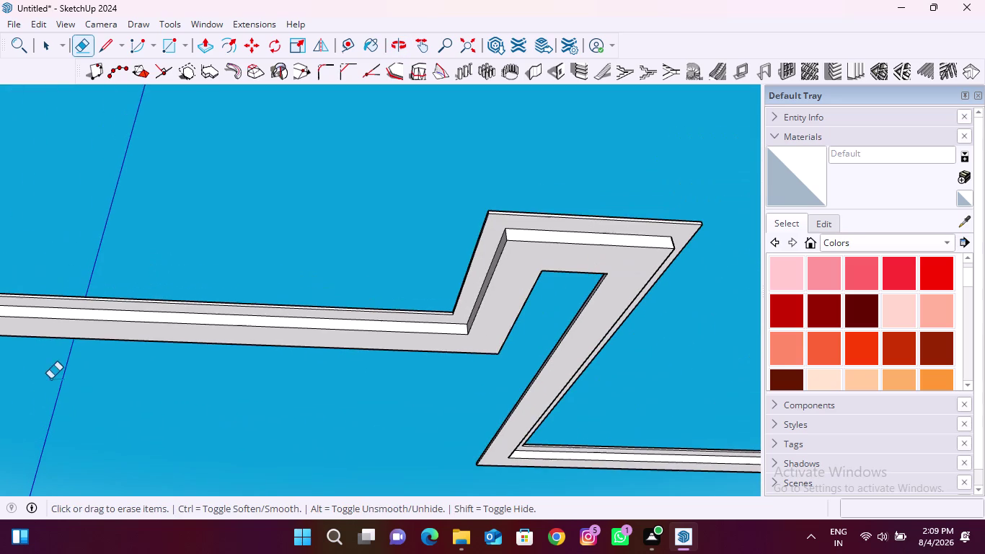
middle_drag(612, 401, 432, 354)
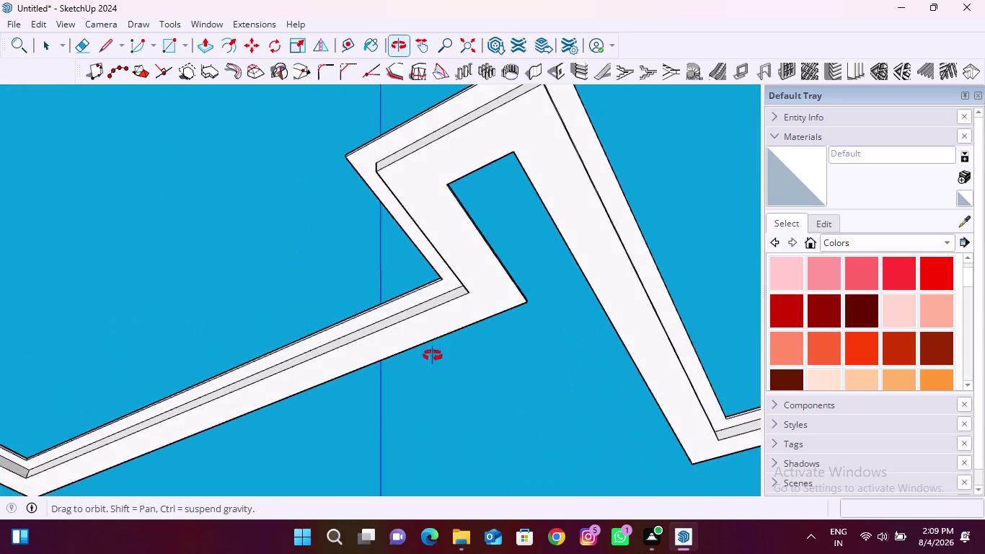
middle_drag(432, 355, 410, 390)
scroll(down, 3)
scroll(down, 3)
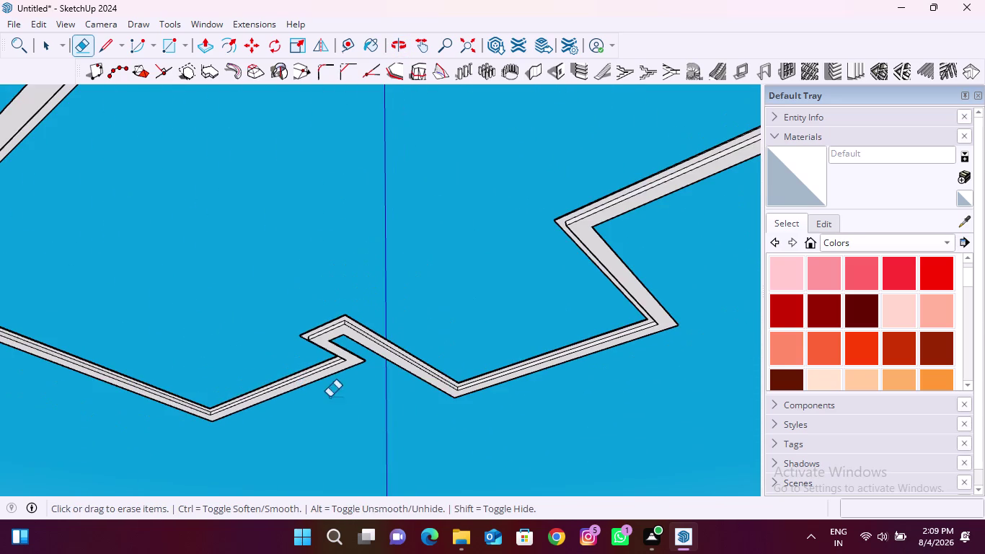
middle_drag(541, 388, 651, 373)
scroll(down, 3)
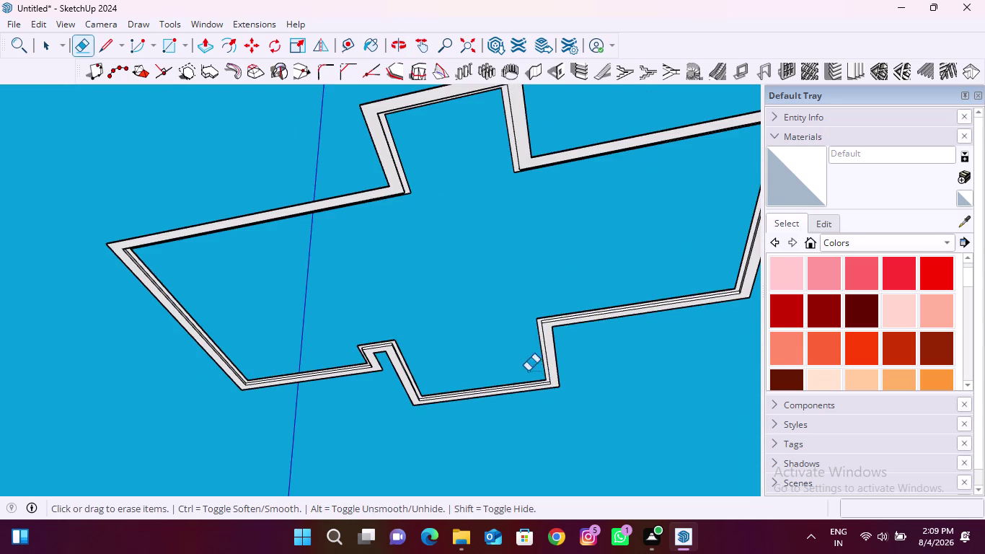
middle_drag(522, 351, 460, 480)
scroll(up, 3)
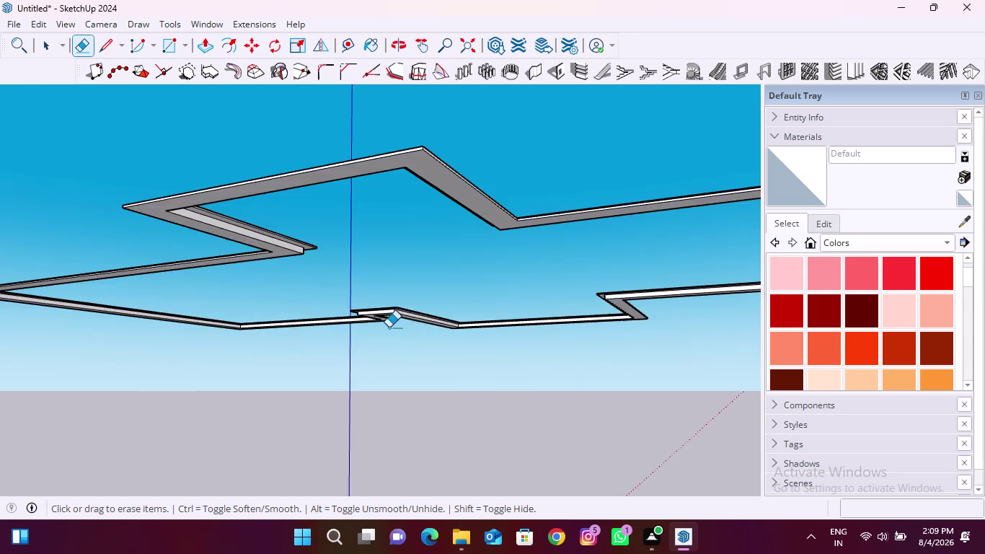
scroll(up, 3)
middle_drag(437, 316, 452, 269)
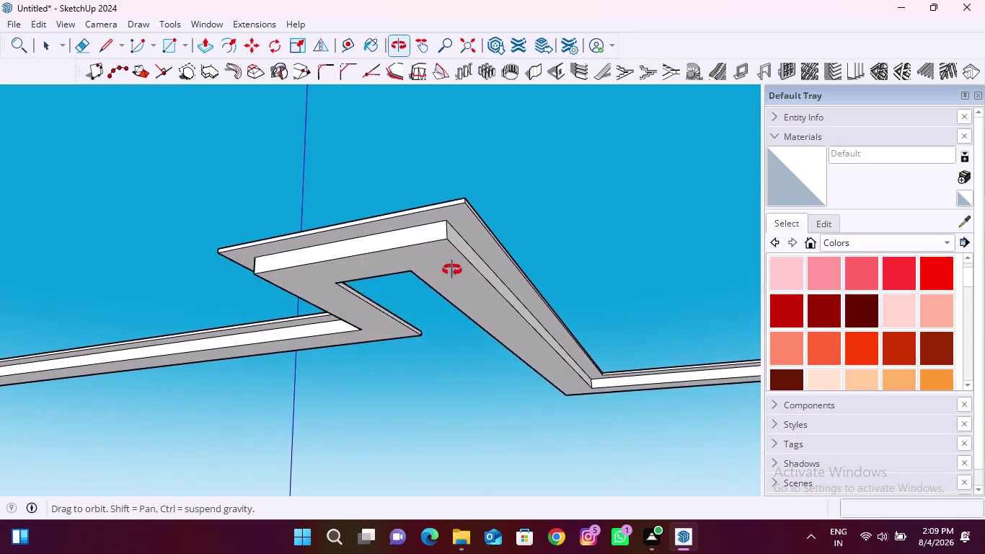
middle_drag(453, 270, 364, 444)
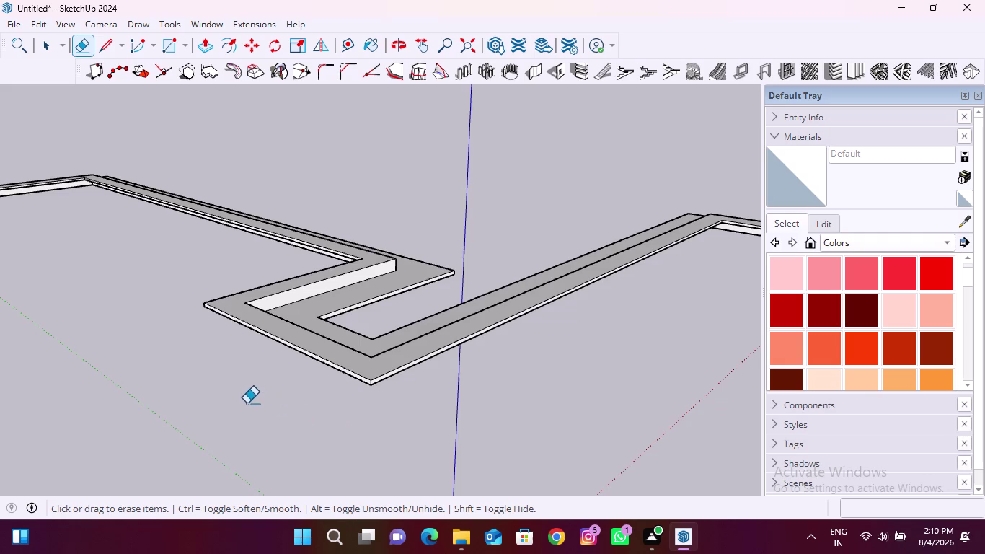
scroll(down, 3)
middle_drag(466, 444, 408, 471)
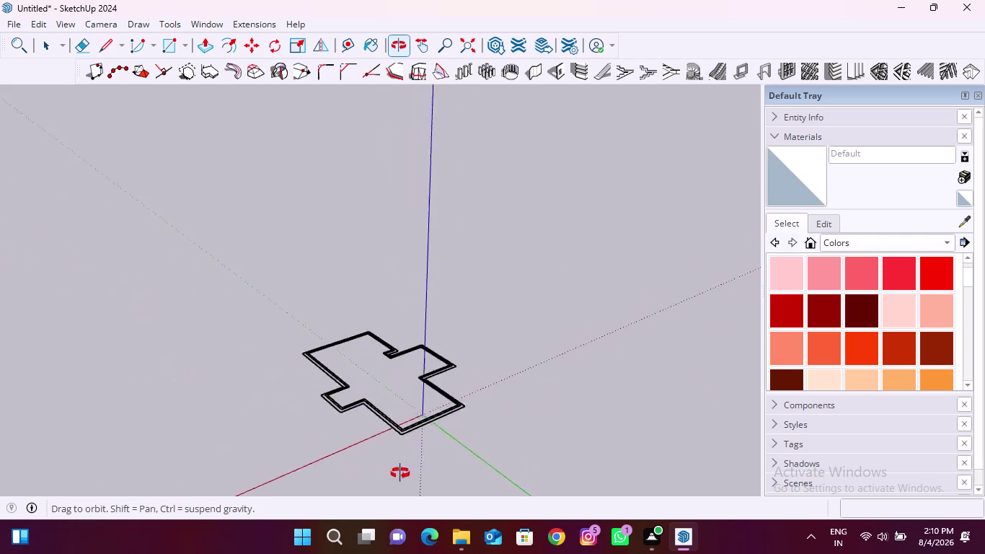
middle_drag(408, 471, 317, 477)
scroll(up, 3)
scroll(up, 3)
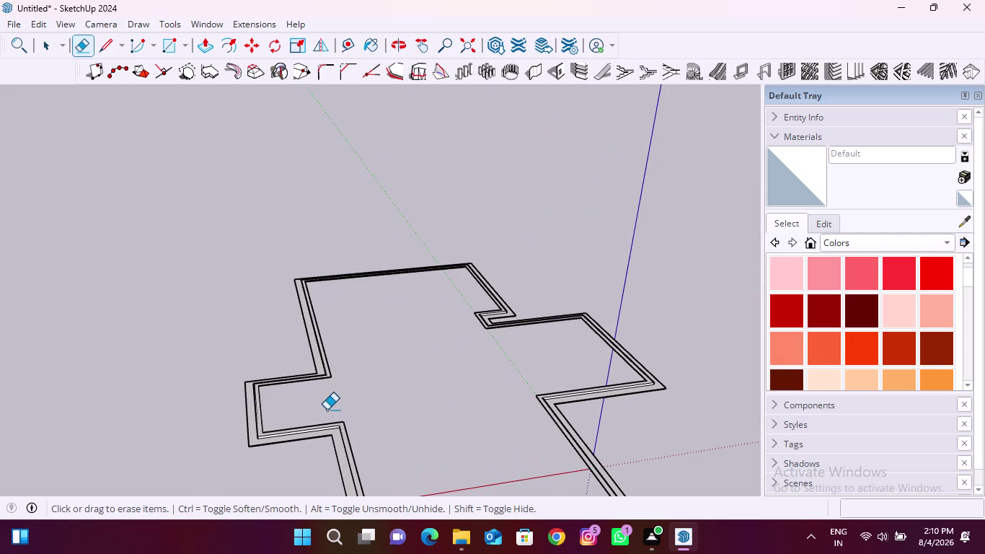
click(170, 44)
scroll(up, 3)
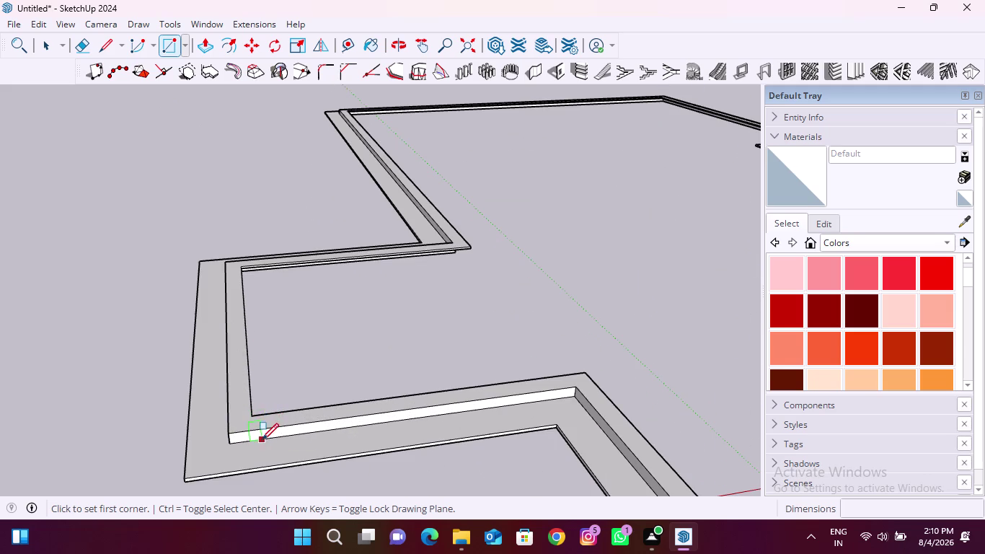
middle_drag(262, 439, 321, 256)
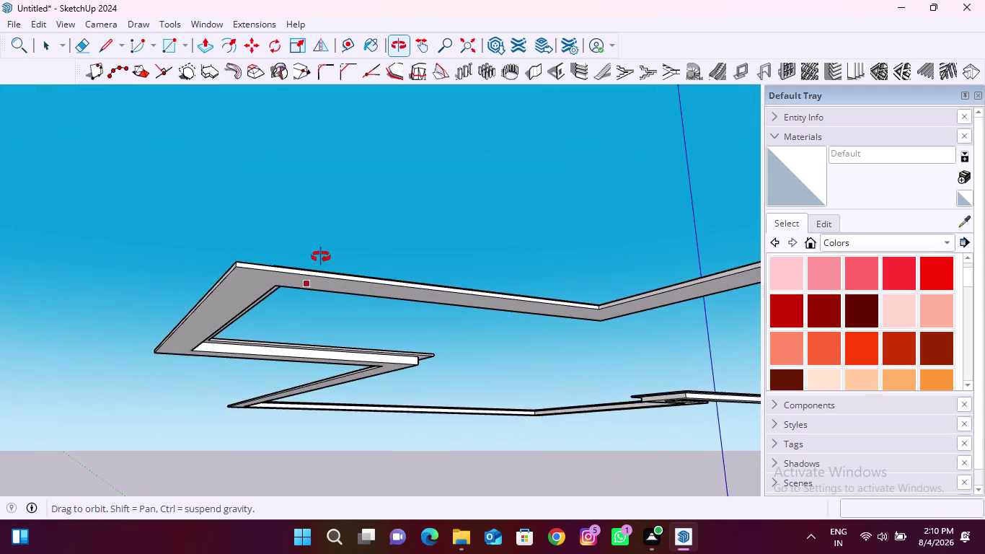
middle_drag(321, 256, 267, 261)
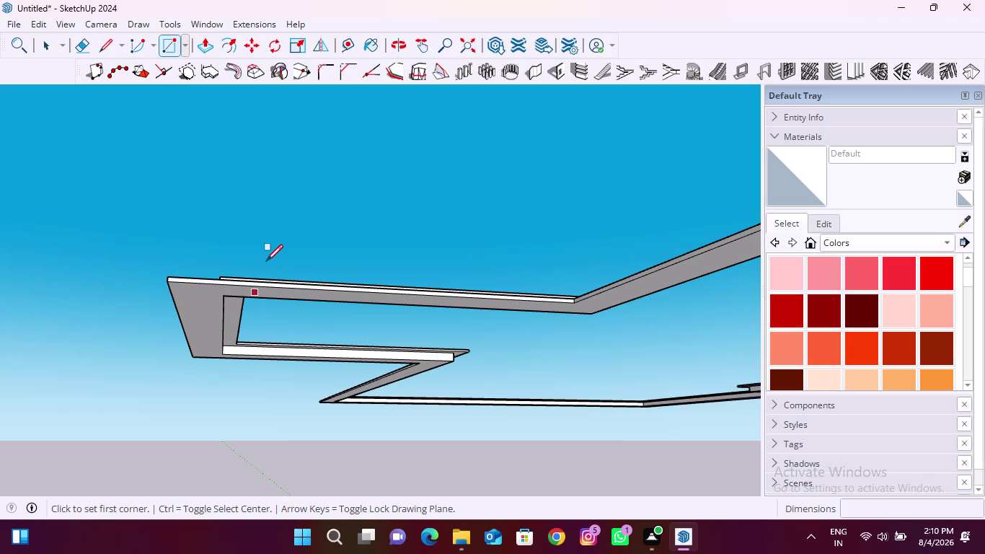
middle_drag(235, 294, 233, 307)
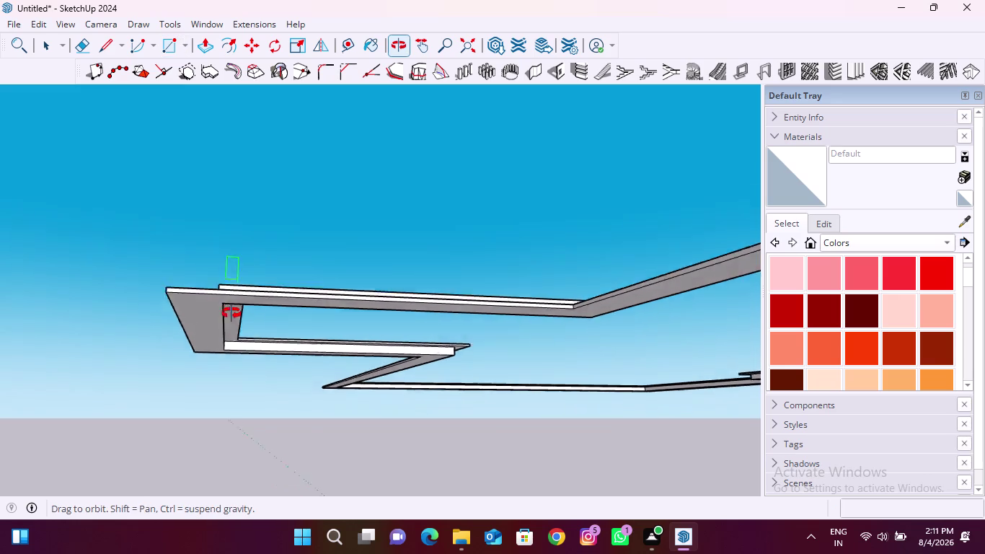
middle_drag(233, 308, 228, 475)
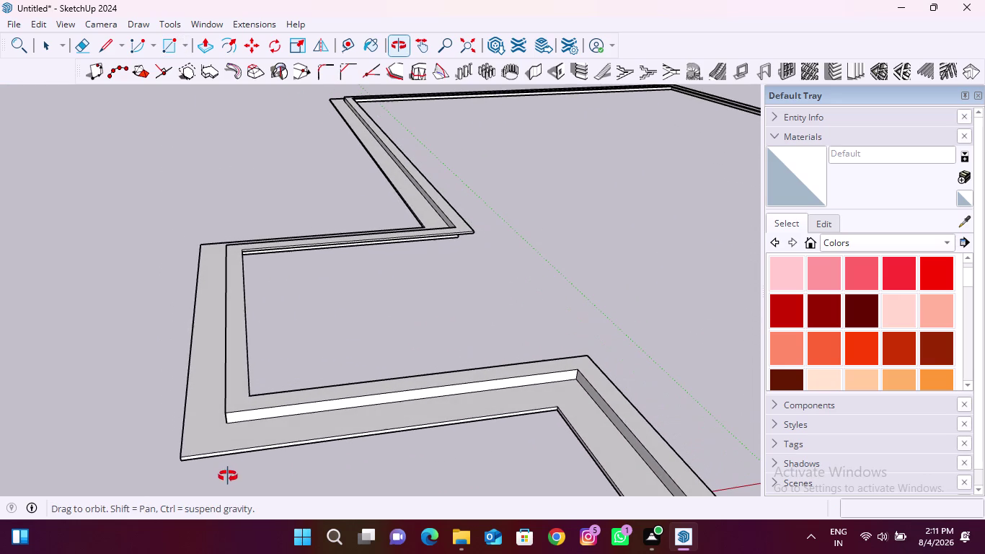
middle_drag(228, 476, 228, 476)
scroll(up, 3)
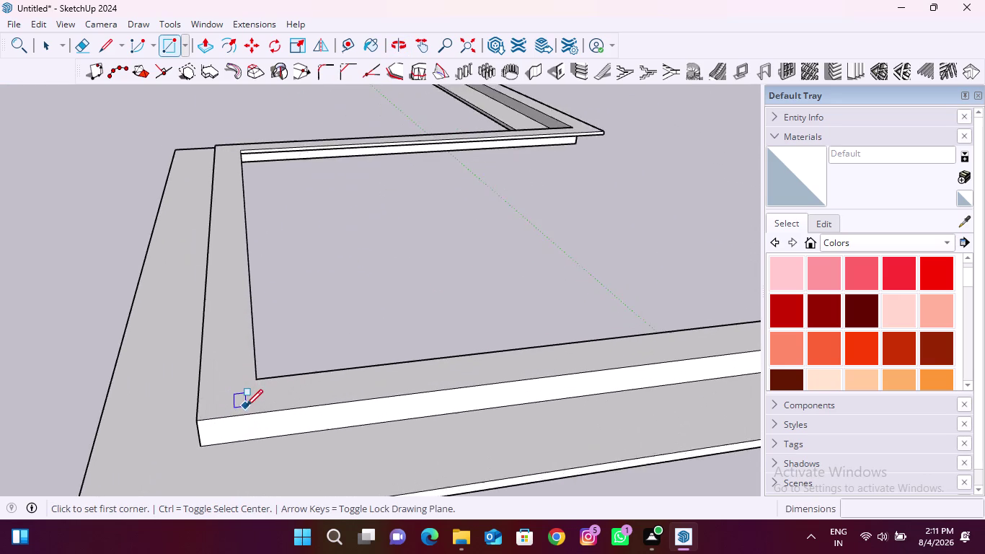
scroll(up, 3)
scroll(down, 3)
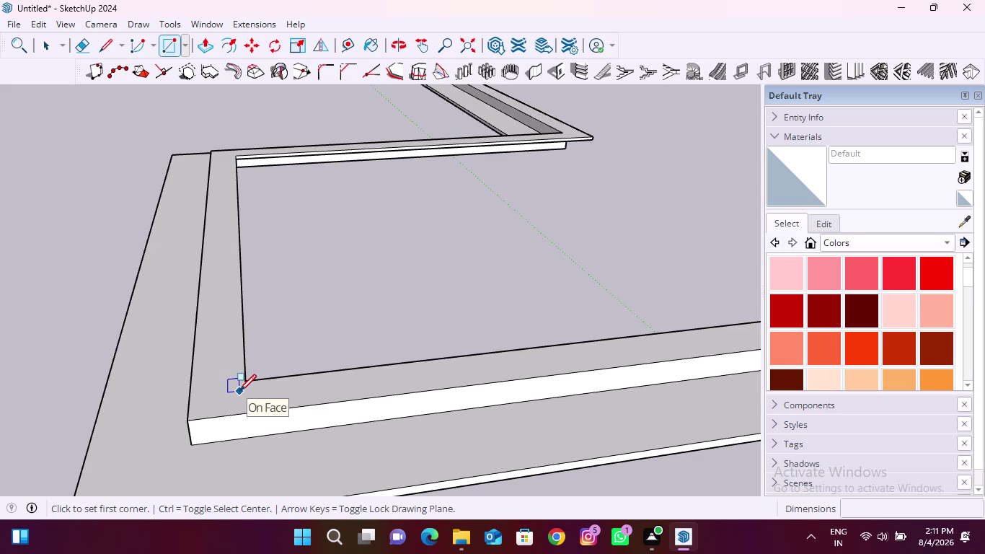
key(space)
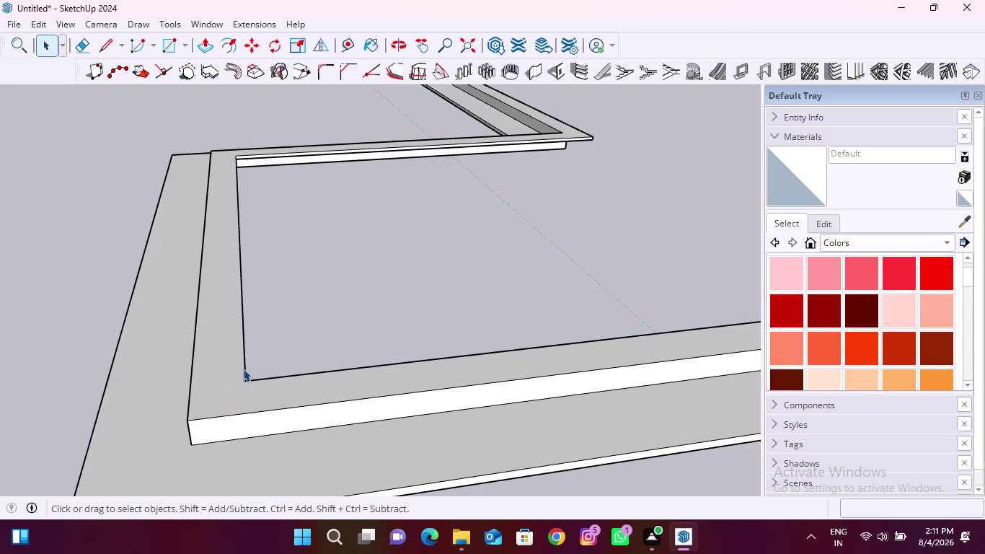
double_click(245, 365)
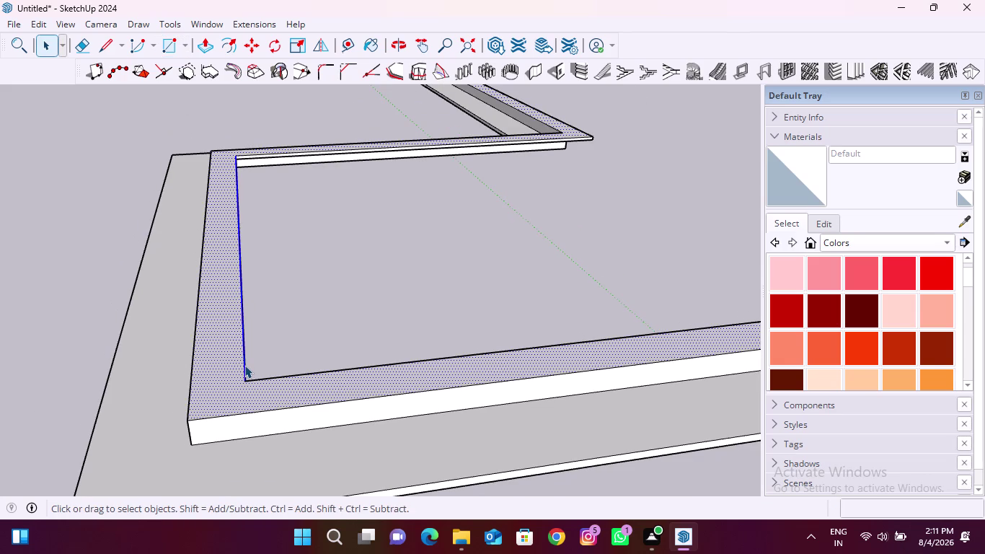
scroll(down, 3)
scroll(down, 3)
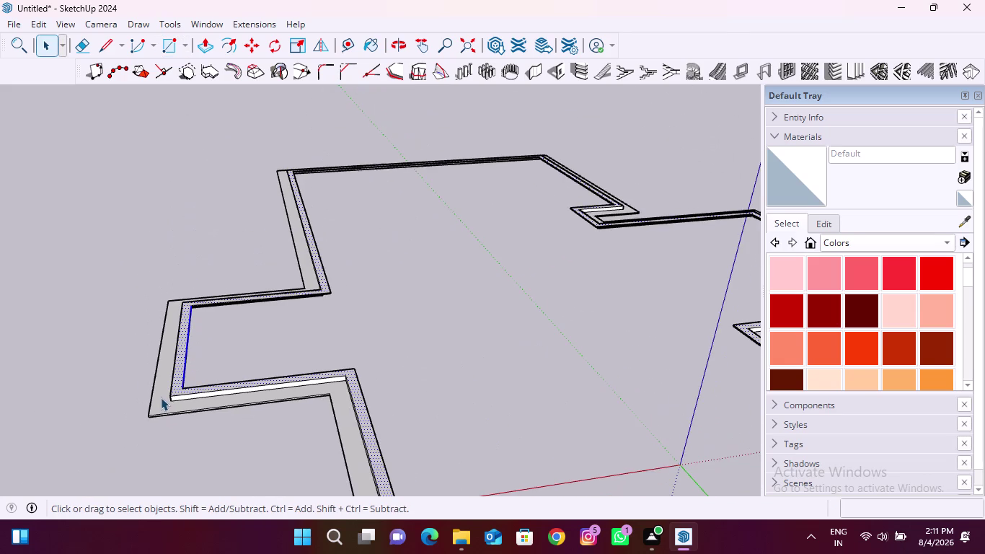
scroll(down, 3)
scroll(up, 3)
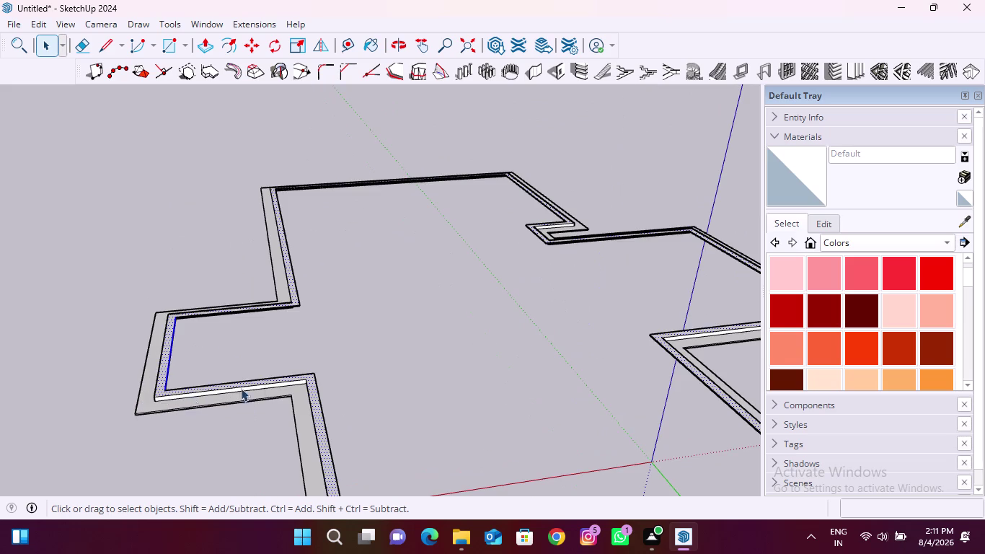
click(336, 338)
scroll(up, 3)
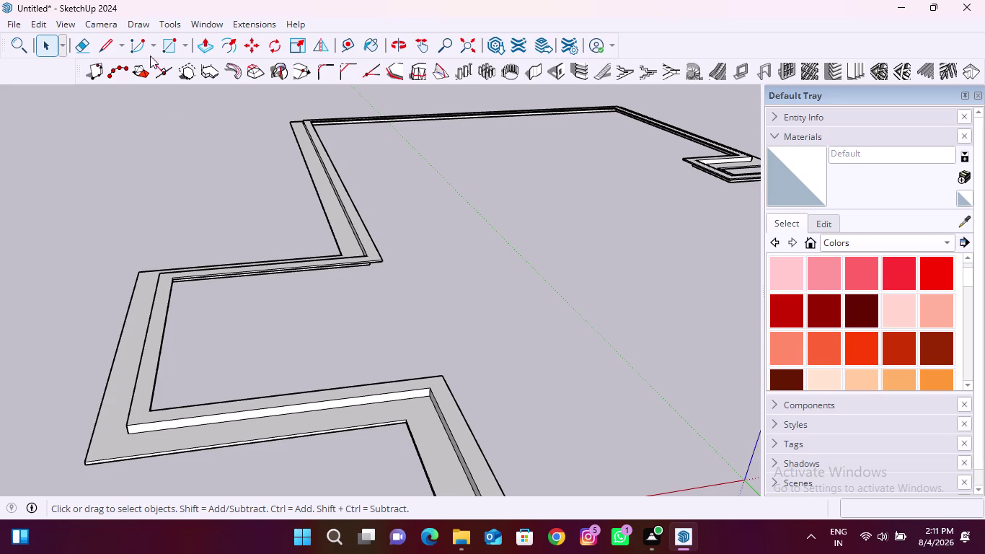
click(52, 46)
scroll(up, 3)
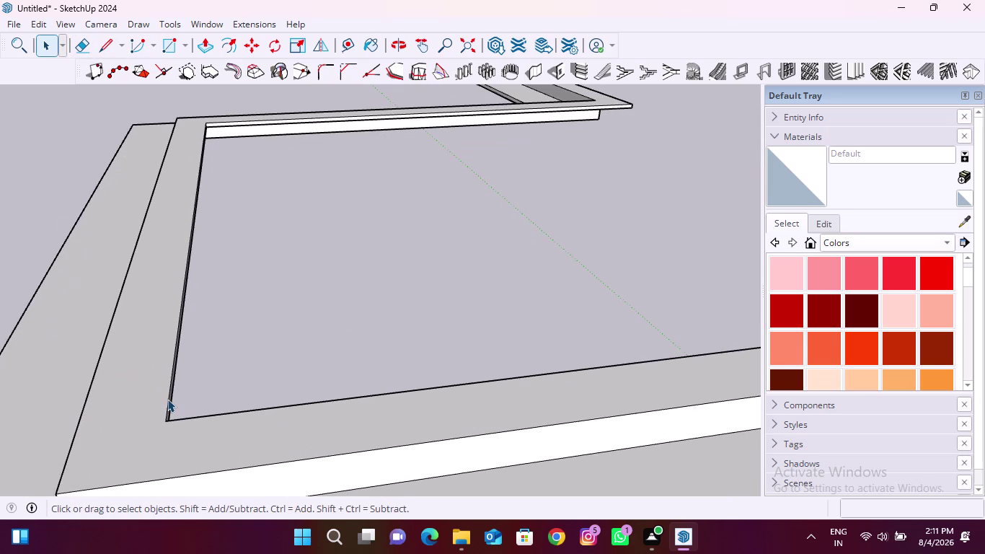
click(168, 401)
scroll(down, 3)
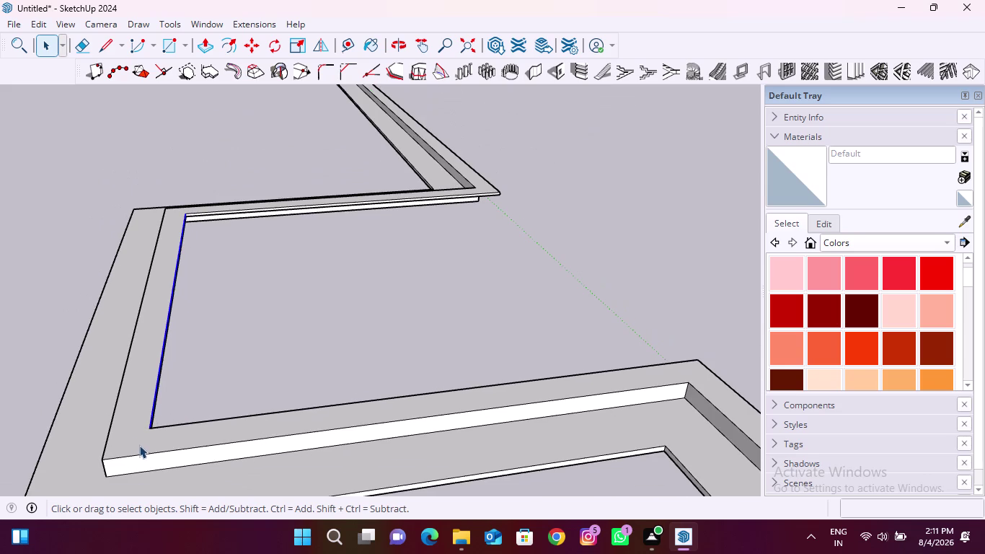
scroll(up, 3)
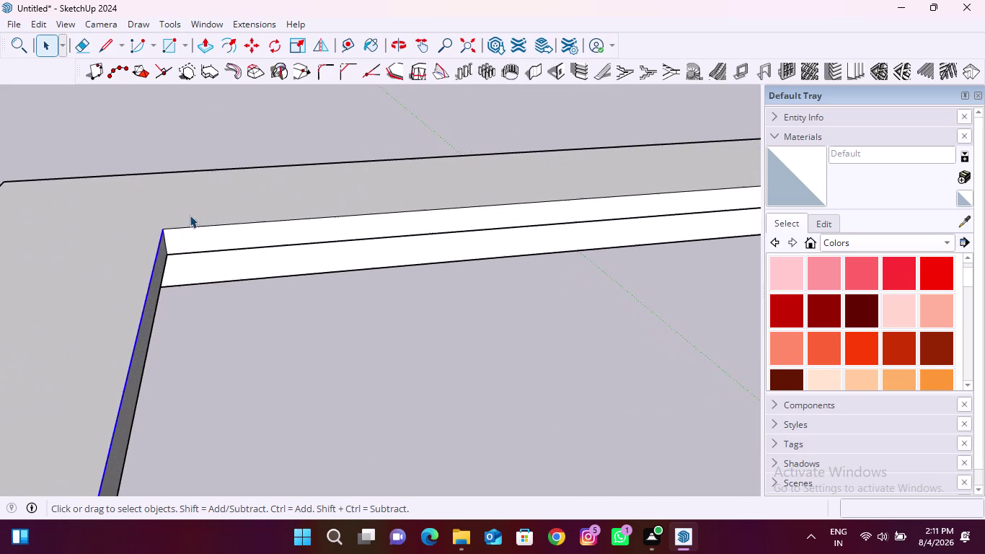
scroll(up, 3)
click(194, 230)
scroll(down, 3)
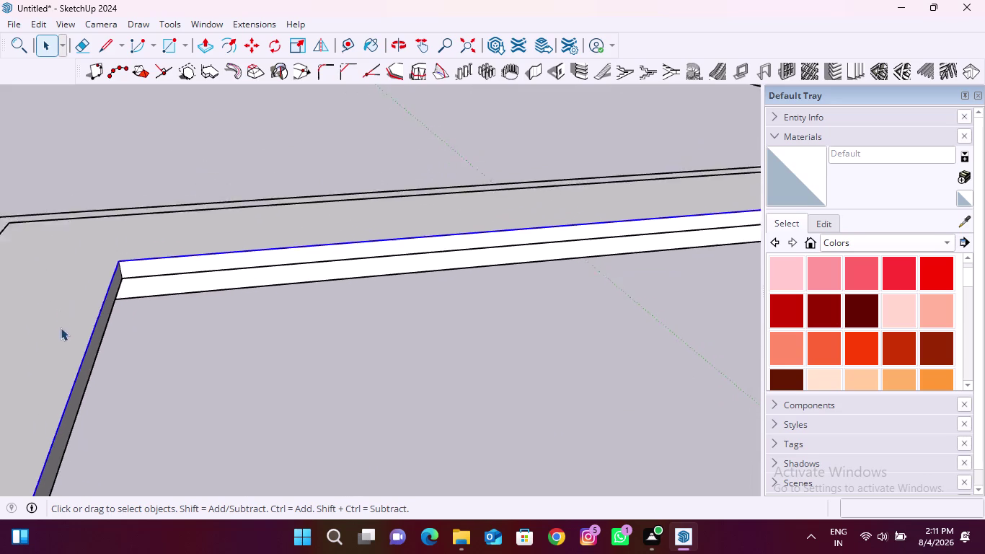
scroll(down, 3)
middle_drag(455, 280, 440, 310)
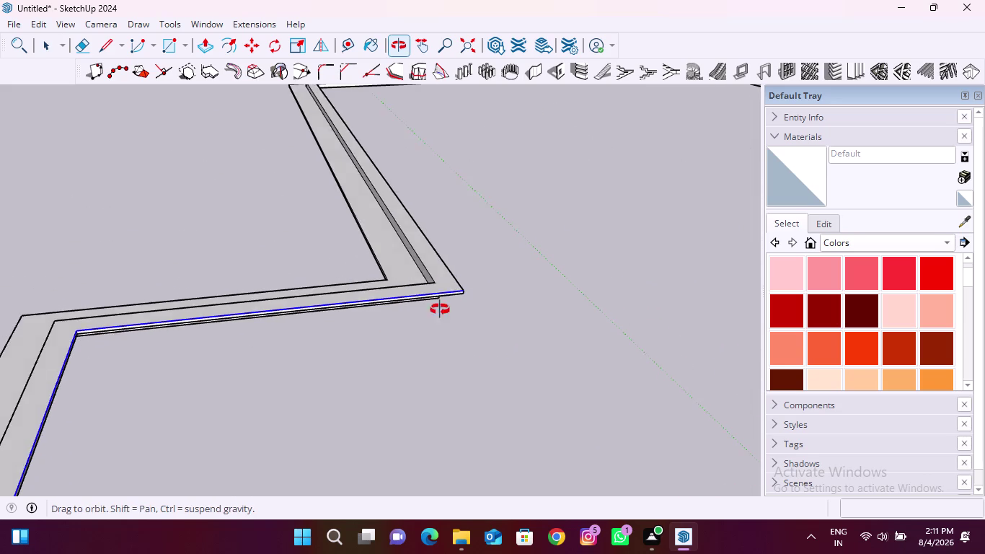
middle_drag(440, 309, 163, 312)
scroll(up, 3)
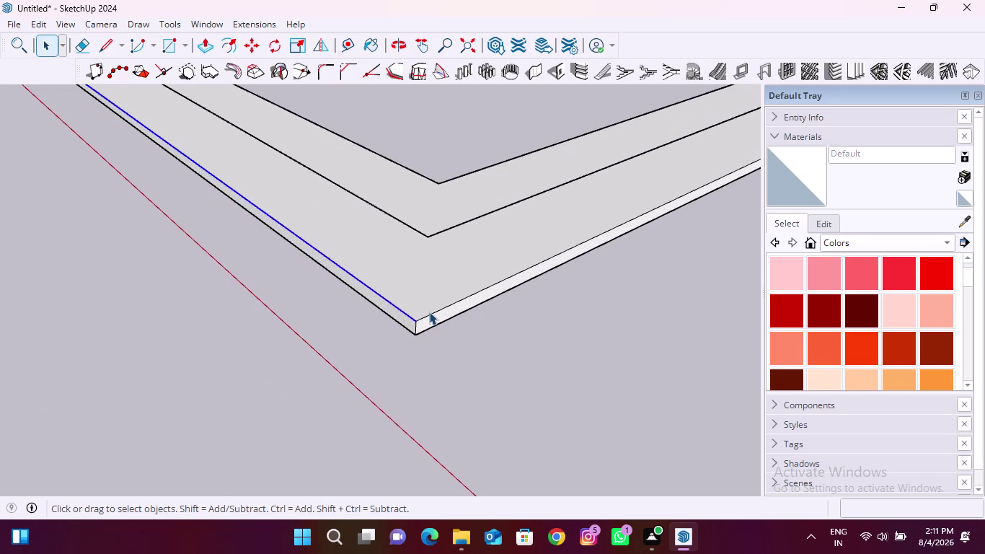
click(431, 311)
scroll(down, 3)
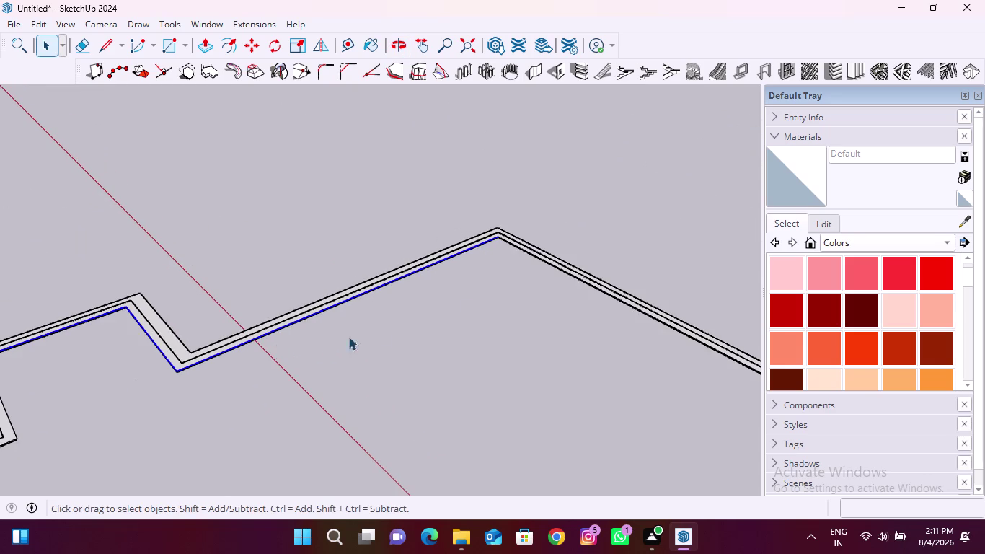
scroll(up, 3)
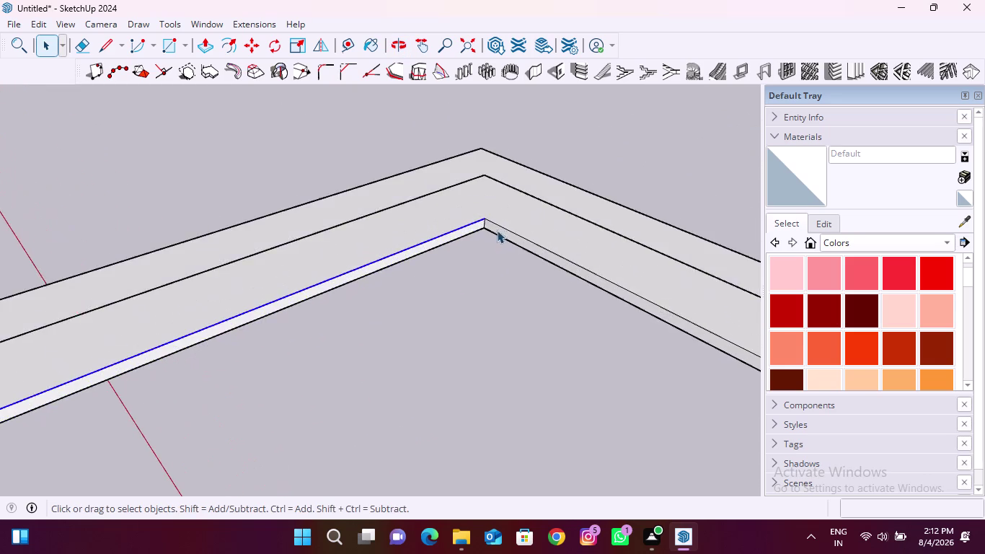
scroll(up, 3)
click(504, 226)
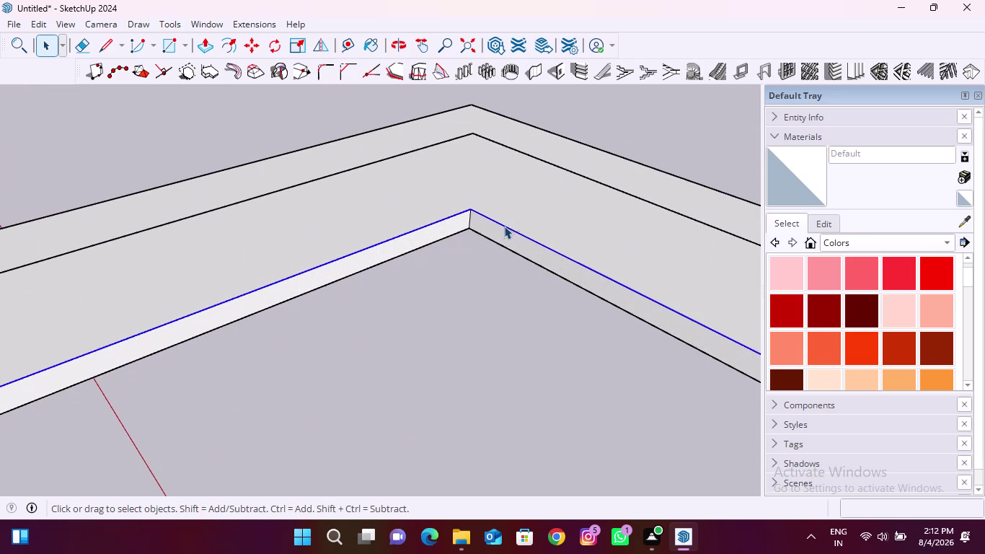
scroll(down, 3)
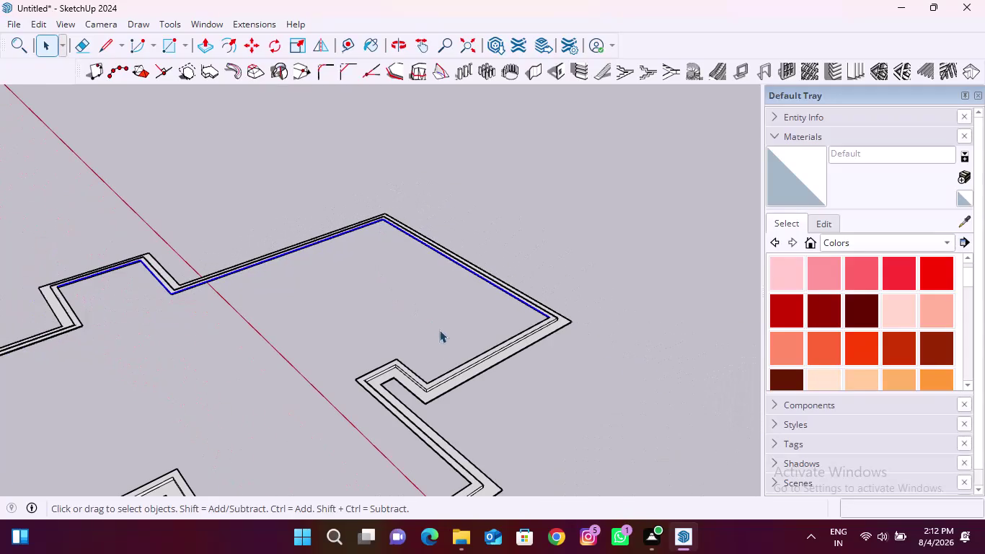
middle_drag(376, 373, 625, 381)
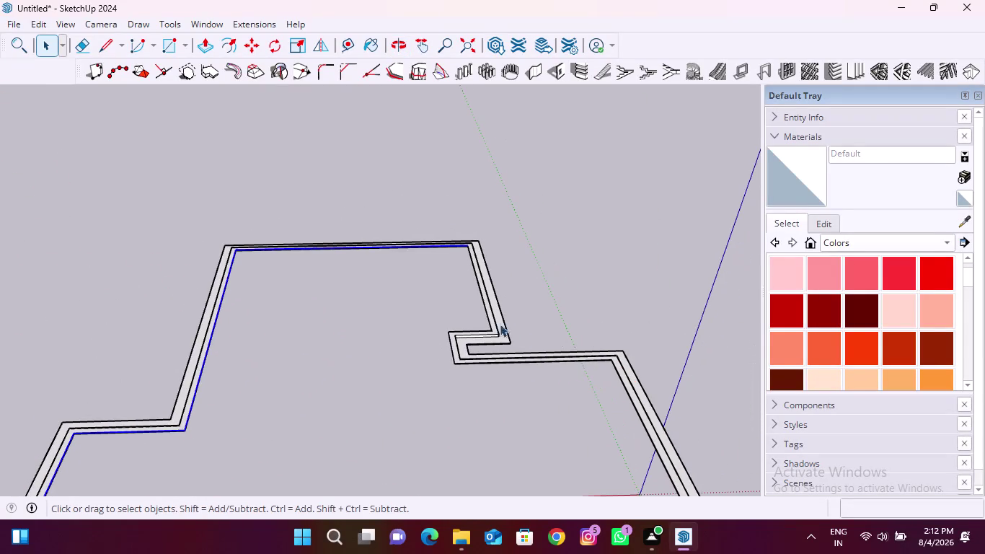
scroll(up, 3)
scroll(up, 3)
scroll(up, 3)
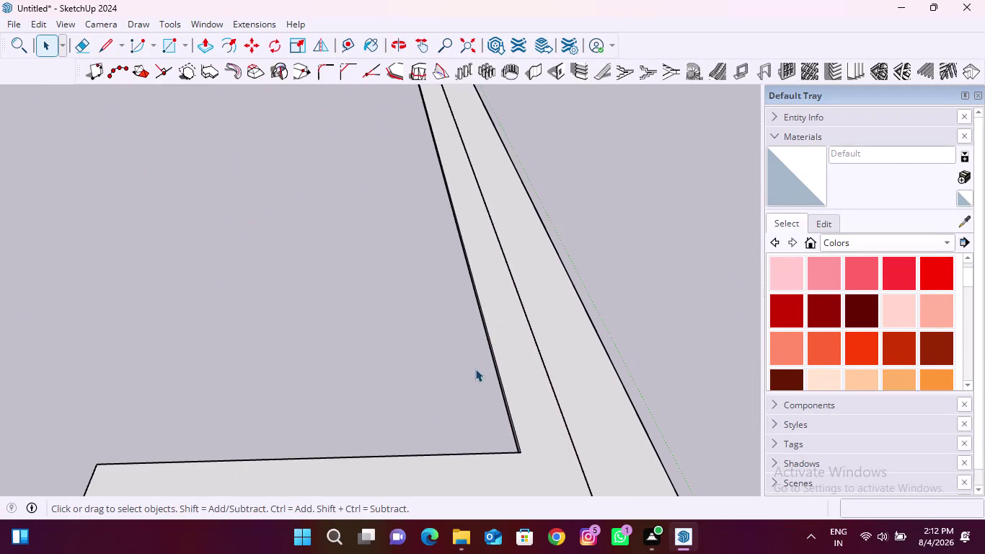
middle_drag(477, 369, 574, 332)
scroll(up, 3)
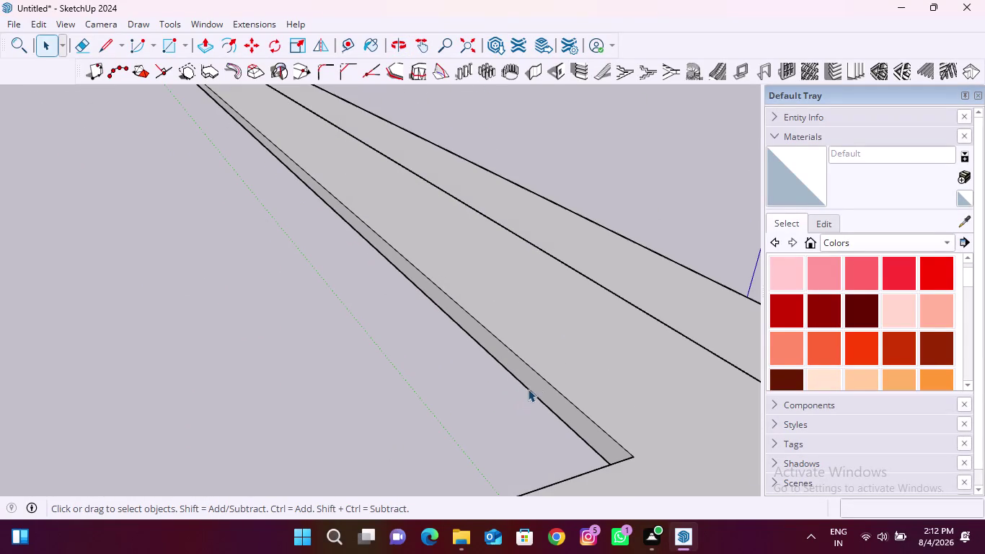
click(545, 379)
scroll(down, 3)
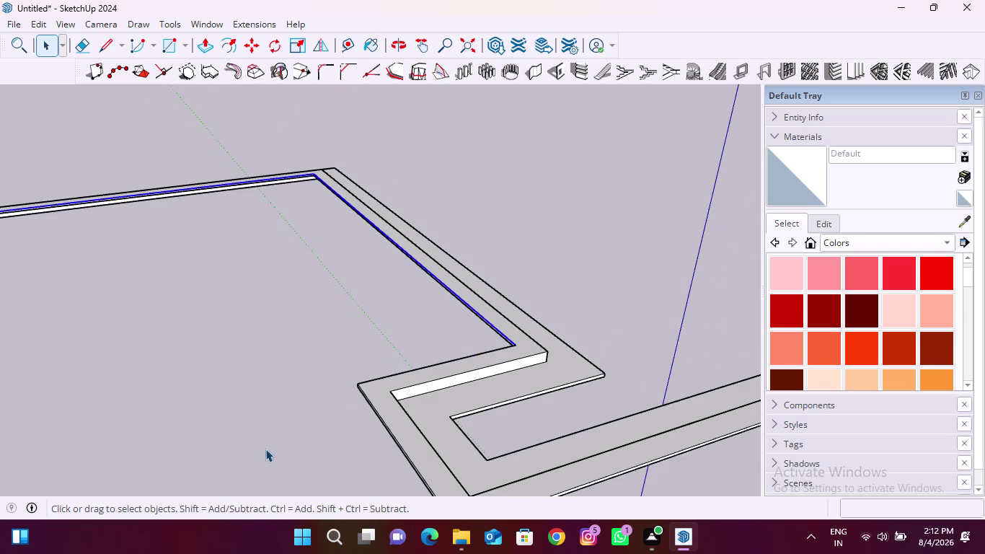
middle_drag(295, 449, 505, 430)
scroll(up, 3)
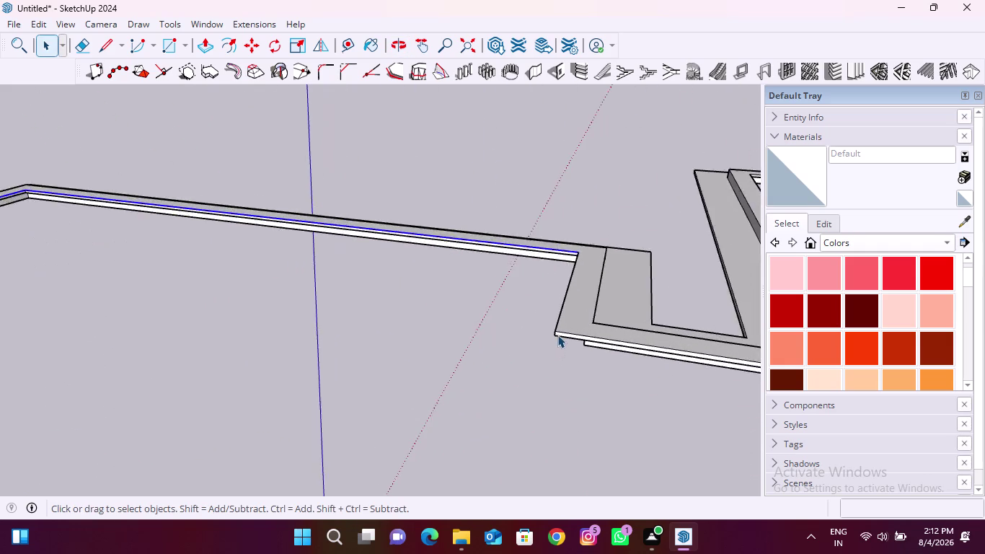
scroll(up, 3)
click(564, 331)
scroll(up, 3)
middle_drag(553, 329, 647, 326)
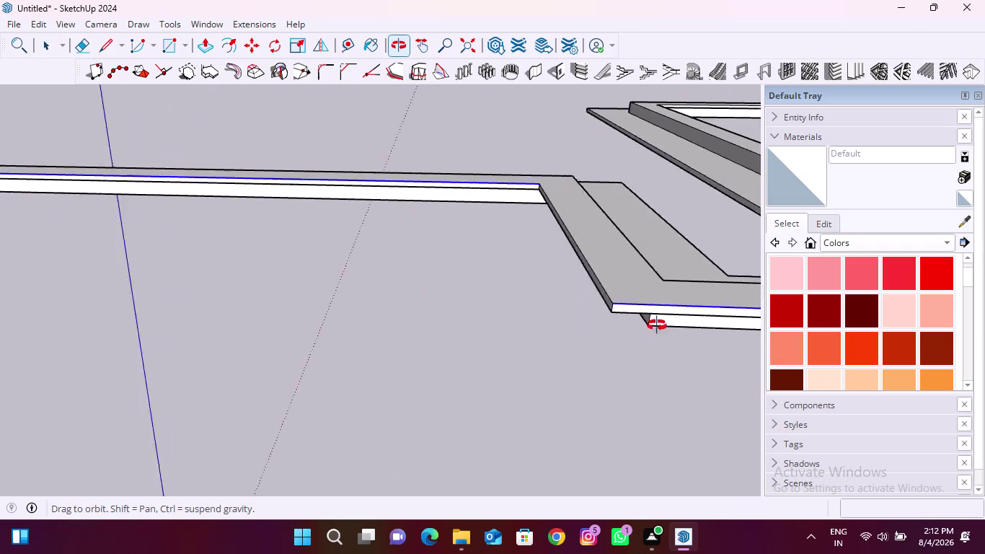
middle_drag(647, 326, 683, 321)
scroll(up, 3)
click(634, 274)
scroll(down, 3)
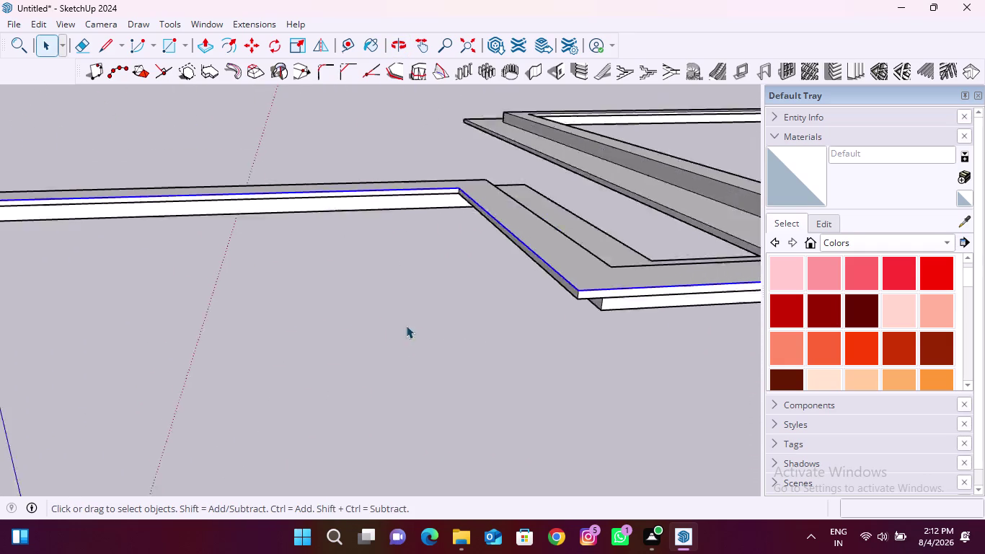
scroll(down, 3)
middle_drag(485, 328, 331, 353)
scroll(up, 3)
scroll(up, 3)
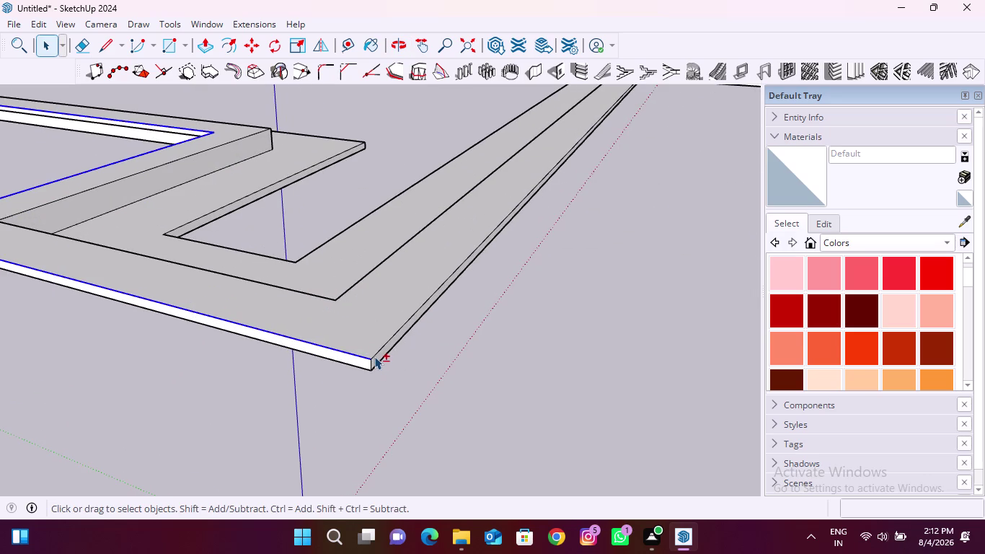
click(374, 353)
scroll(down, 3)
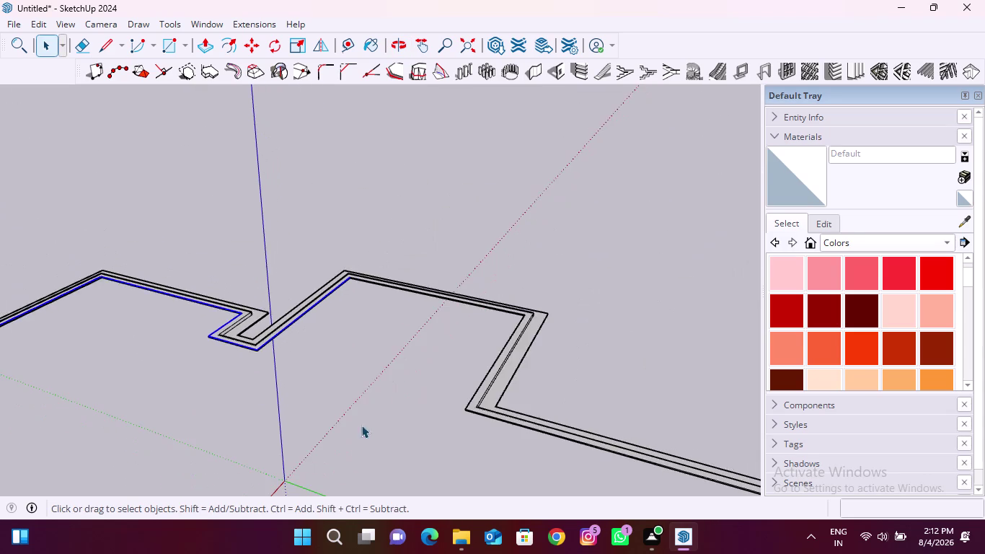
middle_drag(379, 428, 563, 400)
scroll(up, 3)
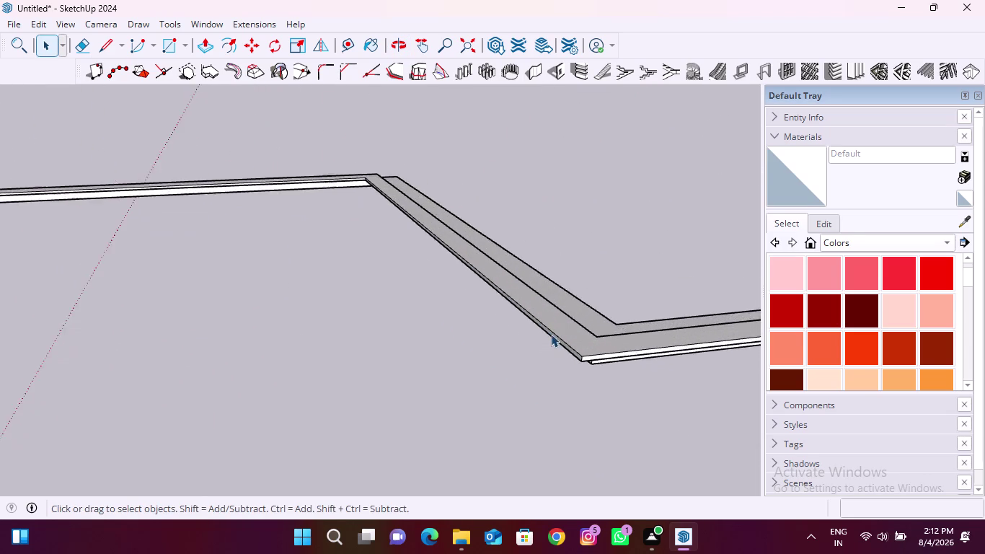
scroll(up, 3)
click(555, 330)
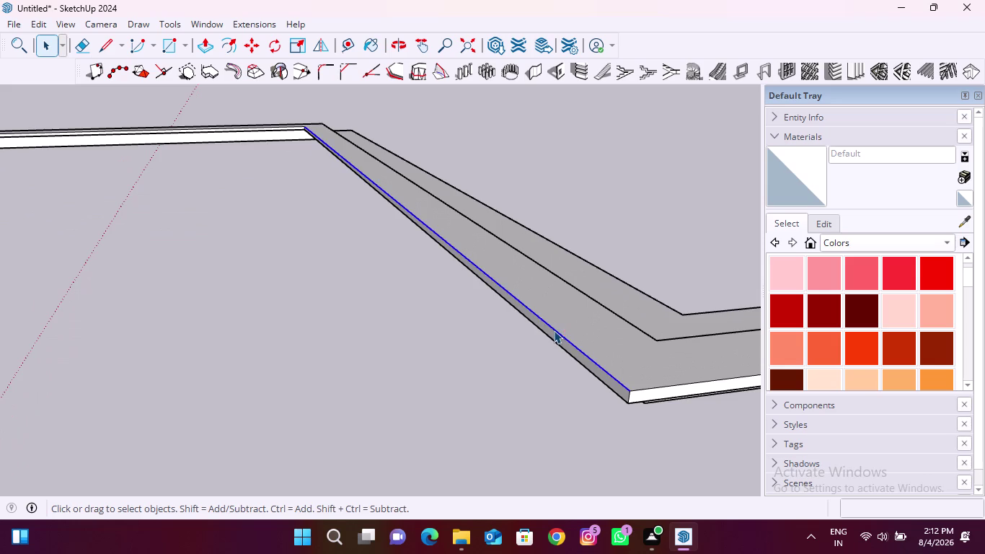
scroll(up, 3)
middle_drag(545, 345, 548, 361)
scroll(down, 3)
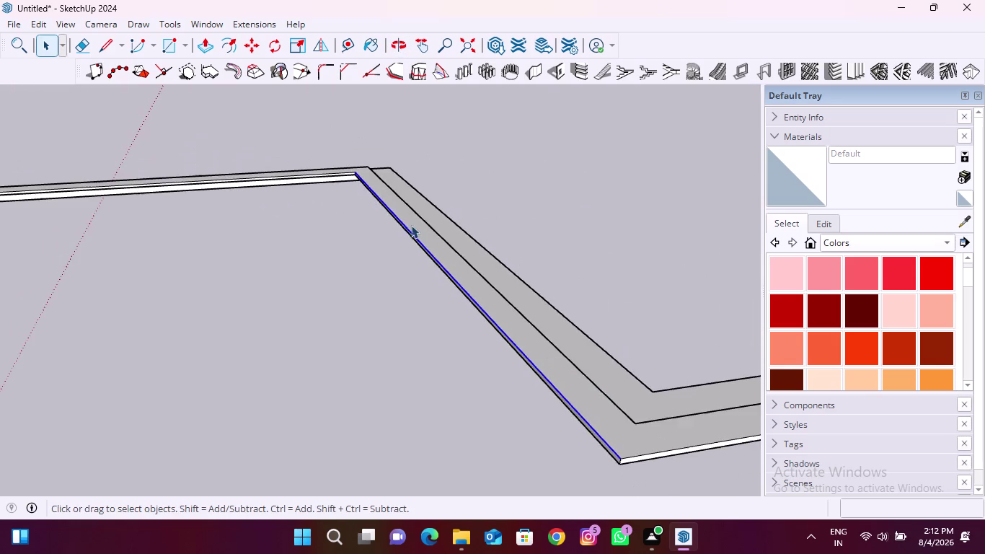
scroll(up, 3)
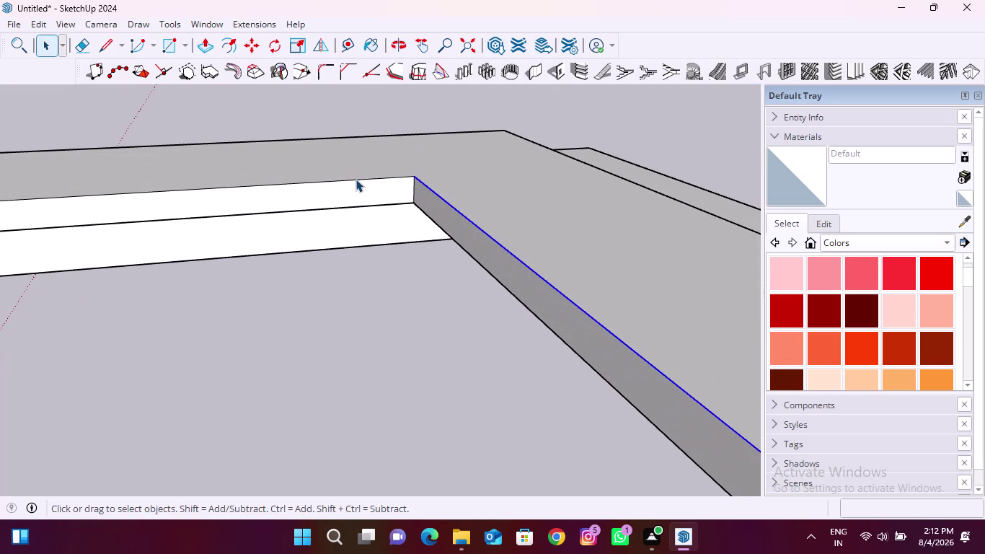
click(355, 179)
scroll(down, 3)
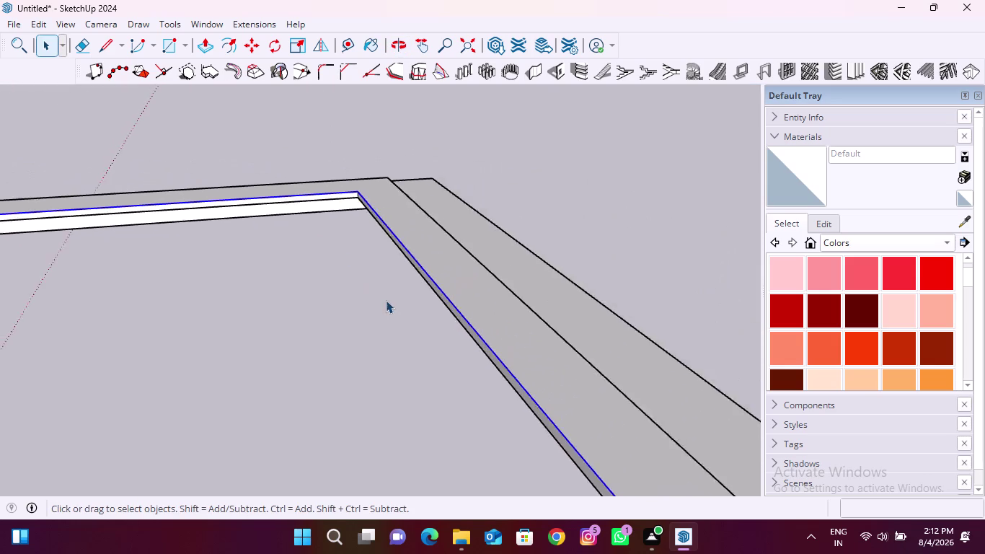
scroll(down, 3)
scroll(up, 3)
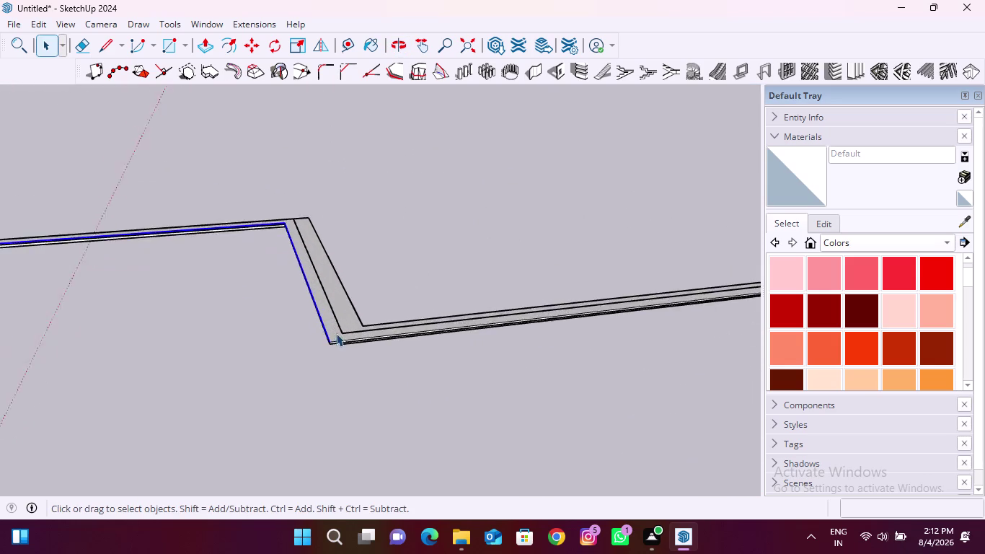
scroll(up, 3)
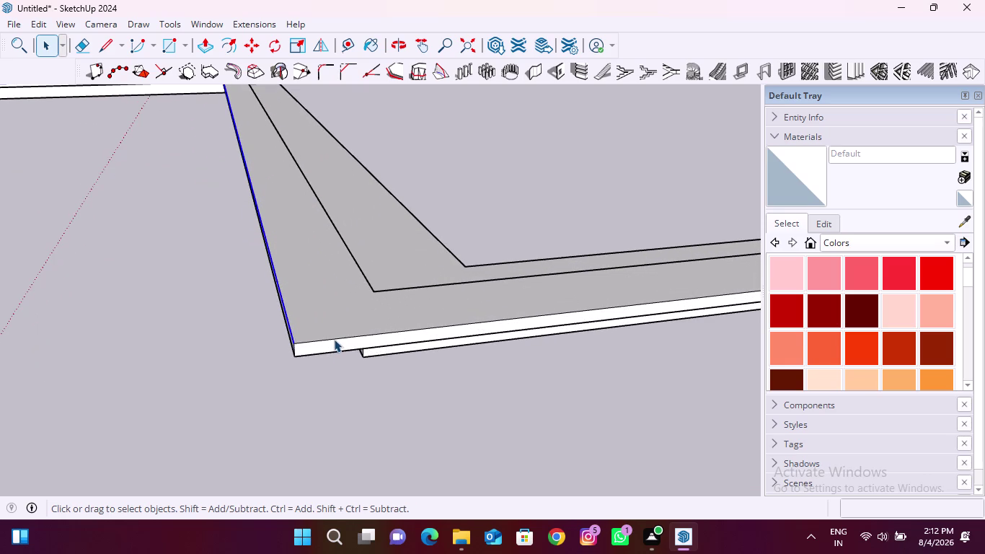
click(333, 339)
scroll(down, 3)
middle_drag(236, 391, 241, 391)
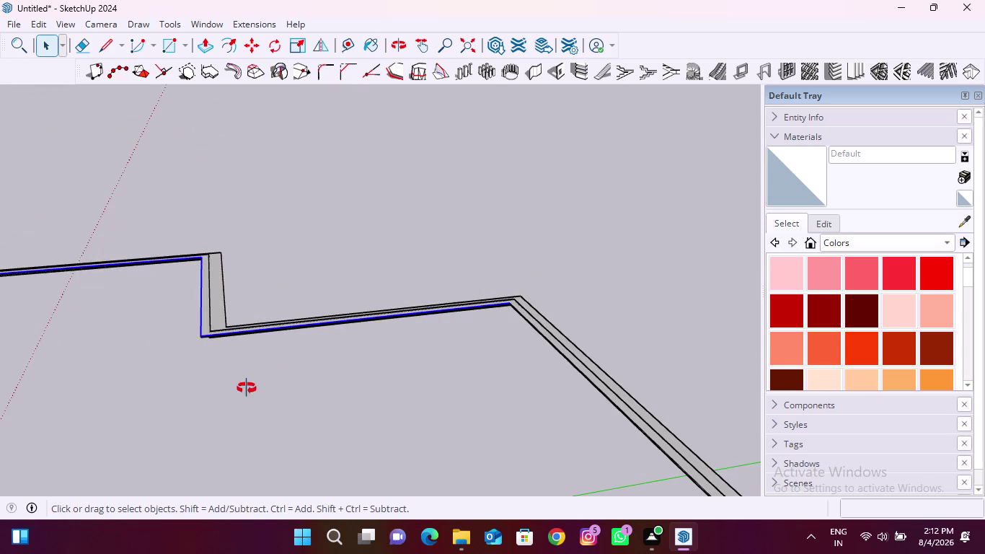
middle_drag(241, 391, 463, 289)
scroll(down, 3)
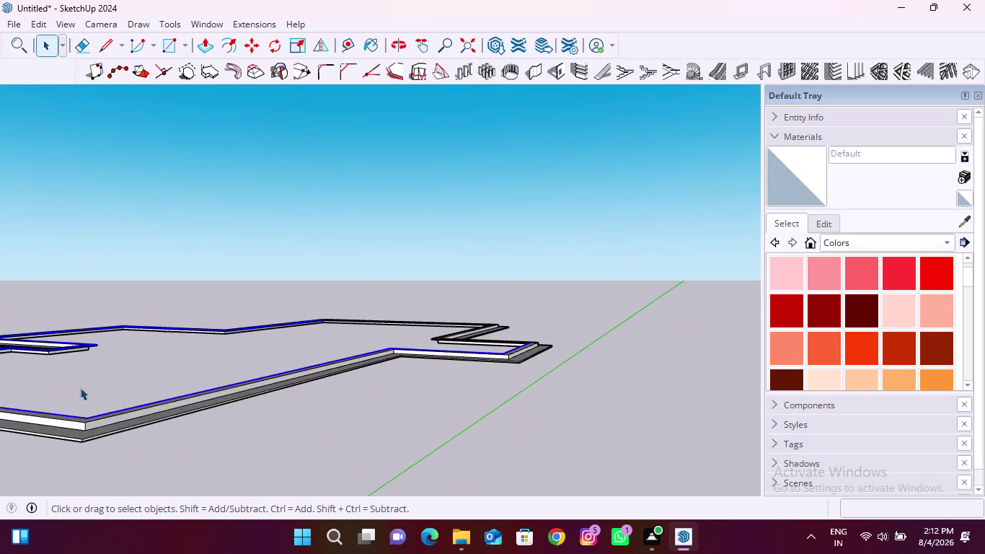
middle_drag(116, 387, 355, 427)
scroll(up, 3)
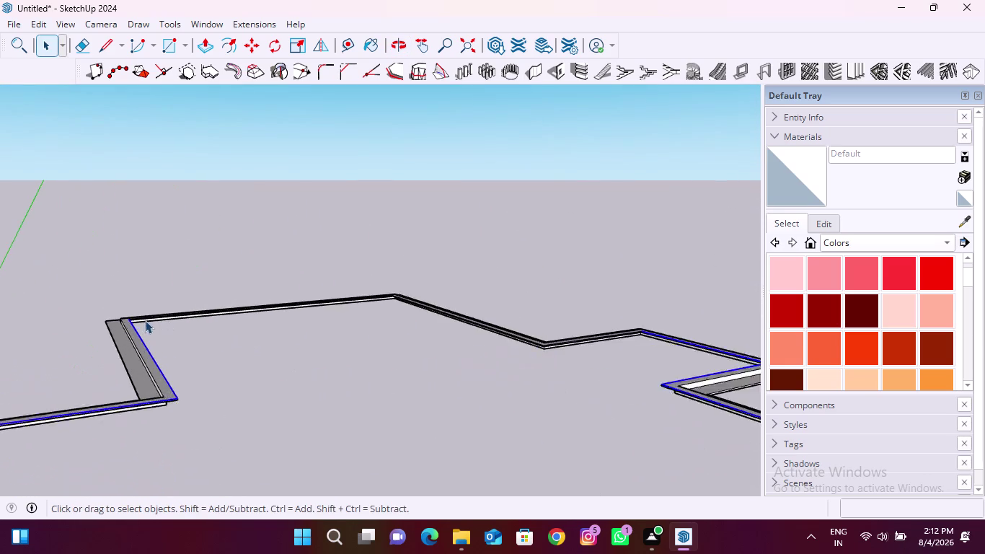
scroll(up, 3)
scroll(up, 3)
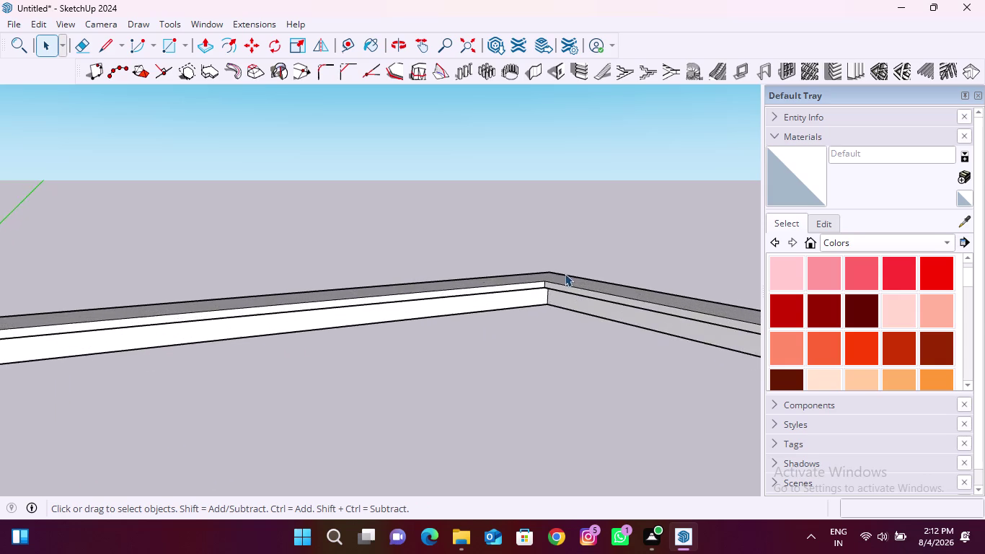
scroll(up, 3)
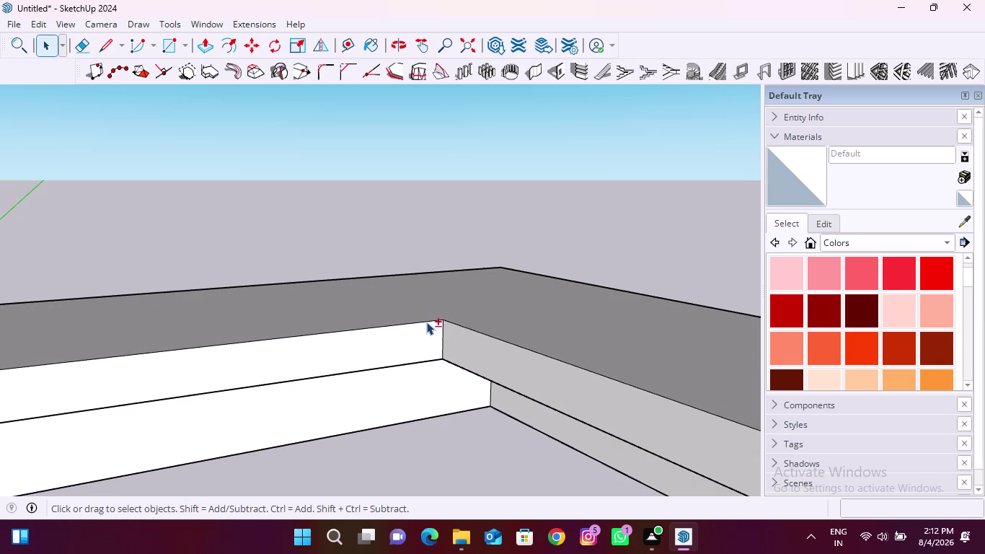
click(426, 321)
click(454, 324)
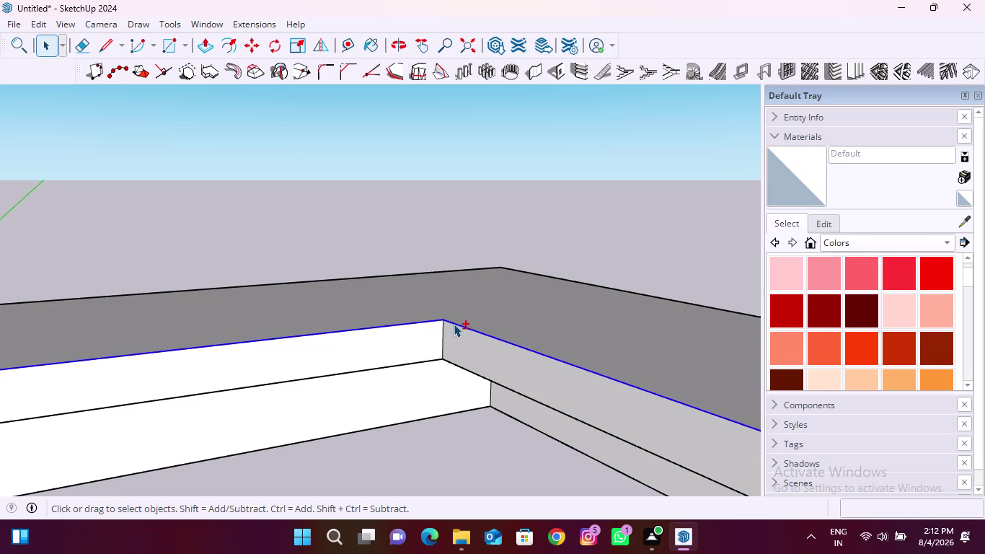
scroll(down, 3)
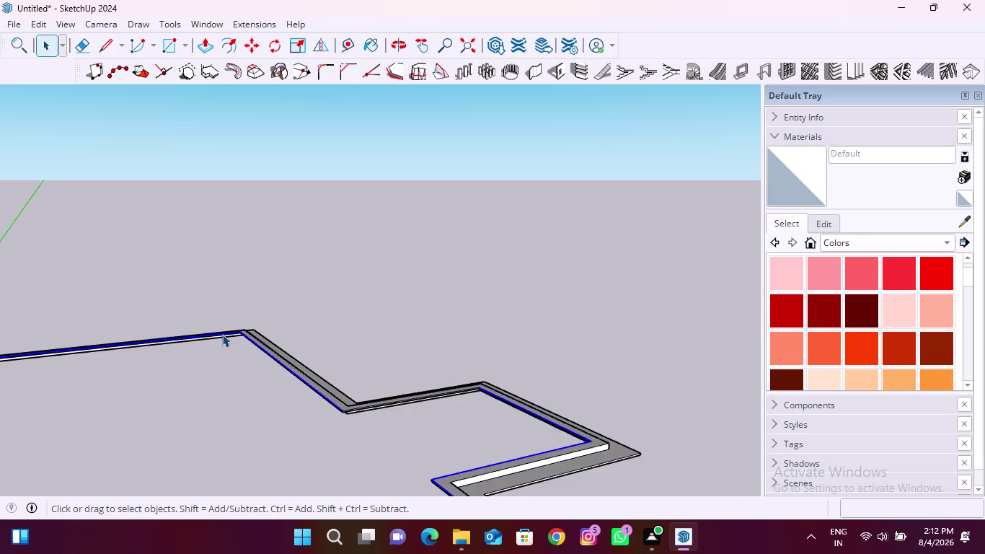
scroll(down, 3)
scroll(up, 3)
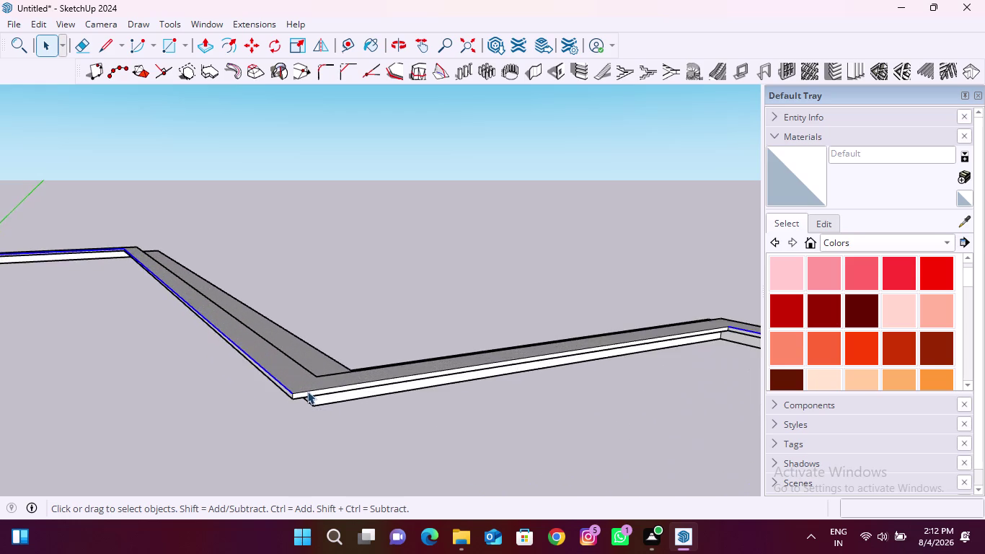
scroll(up, 3)
click(290, 397)
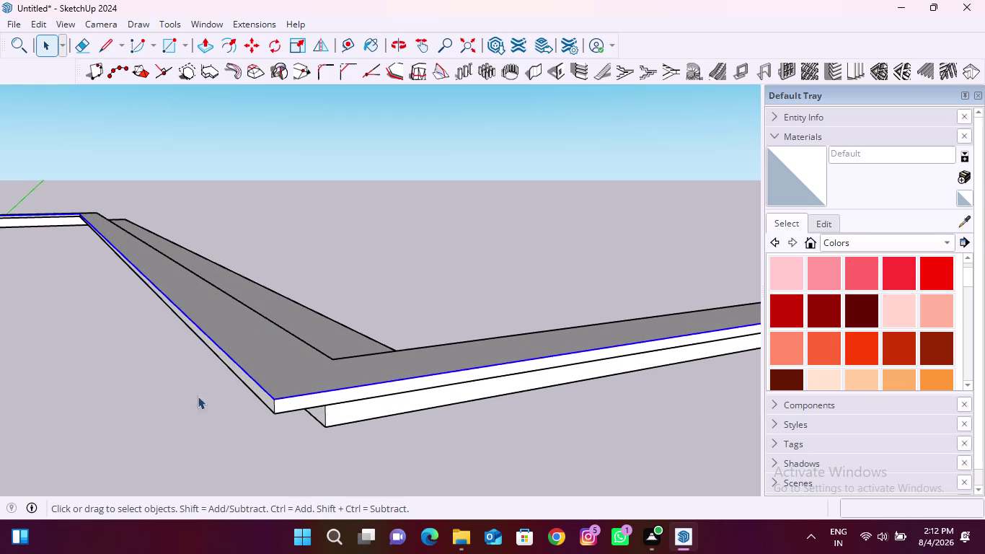
scroll(down, 3)
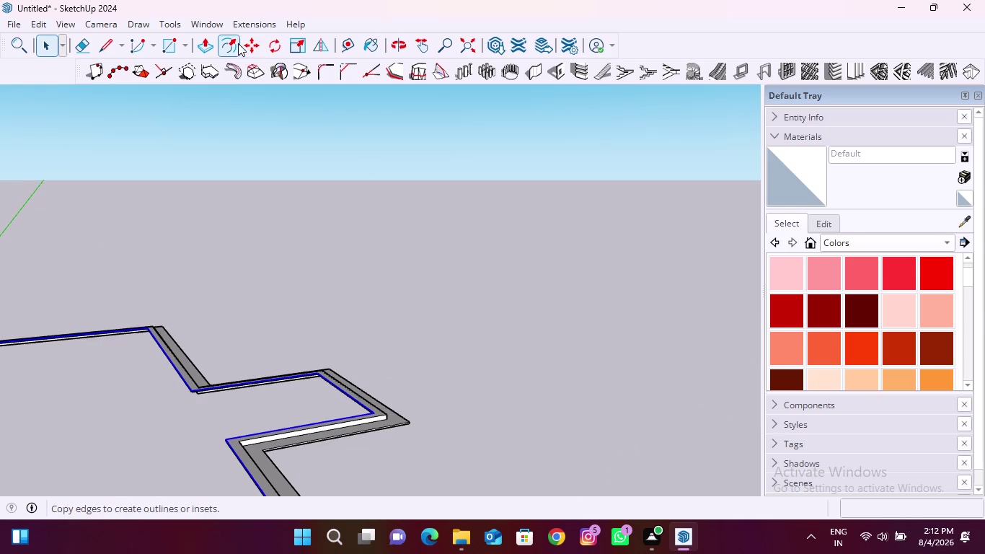
Offset the outer ledge edge twice, creating two close inset lines.
click(237, 44)
middle_drag(202, 375, 217, 494)
scroll(up, 3)
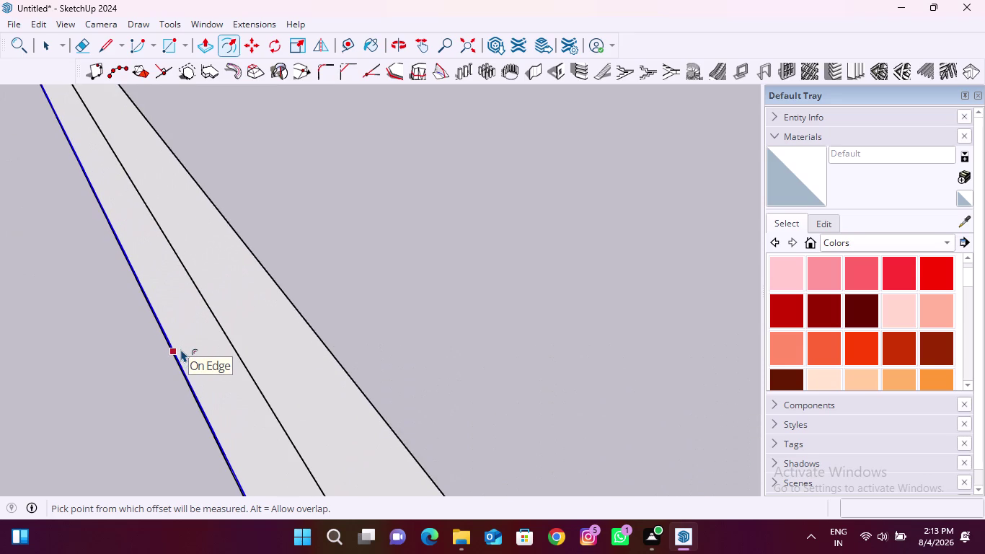
click(181, 349)
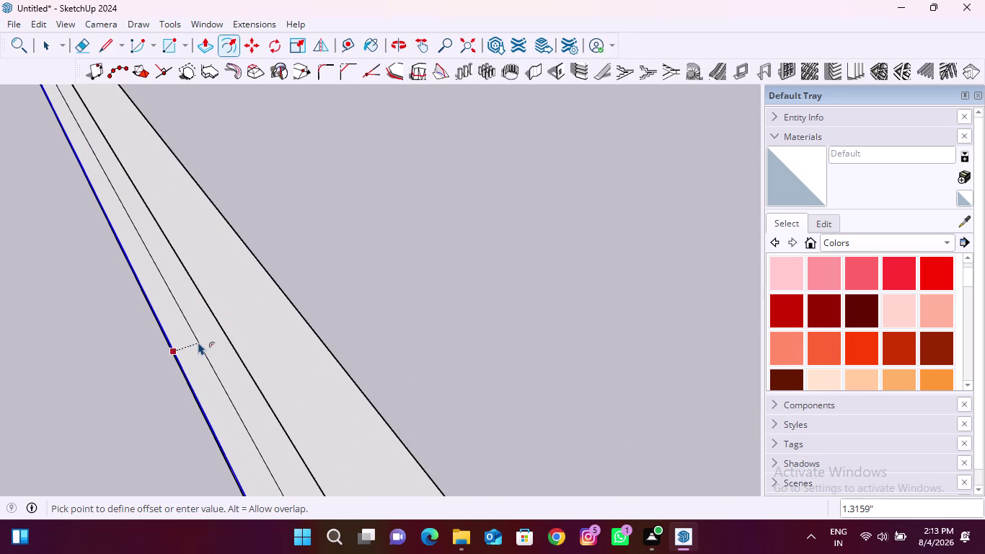
click(202, 341)
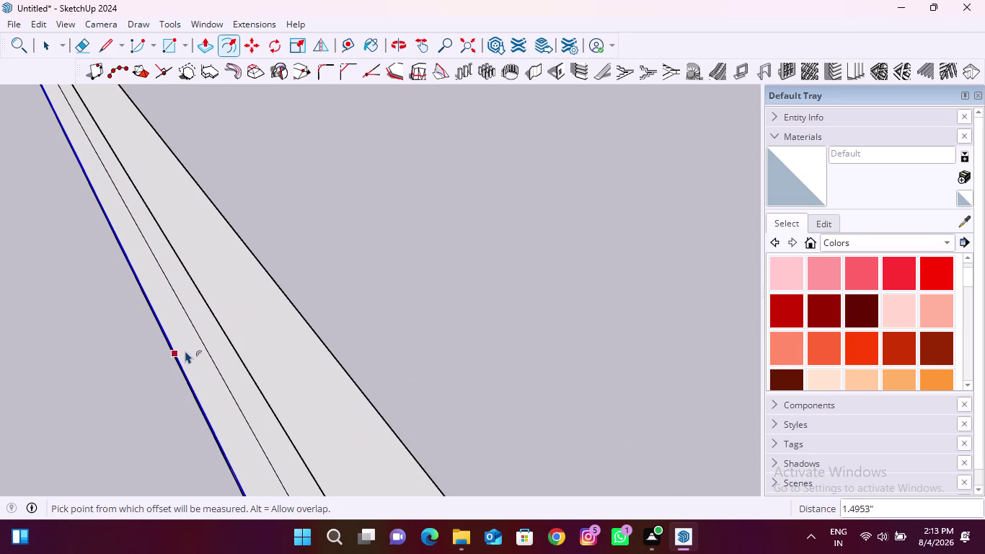
click(177, 354)
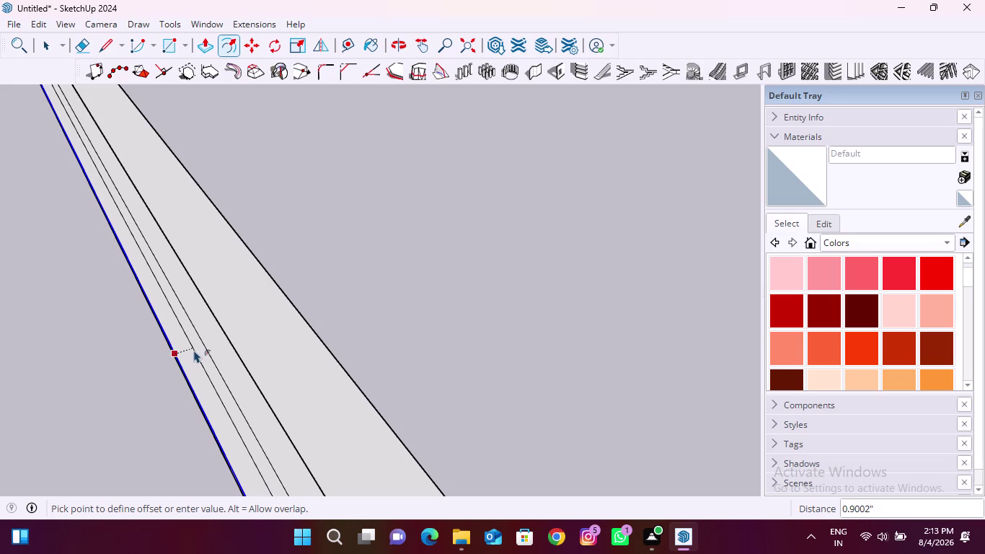
click(195, 350)
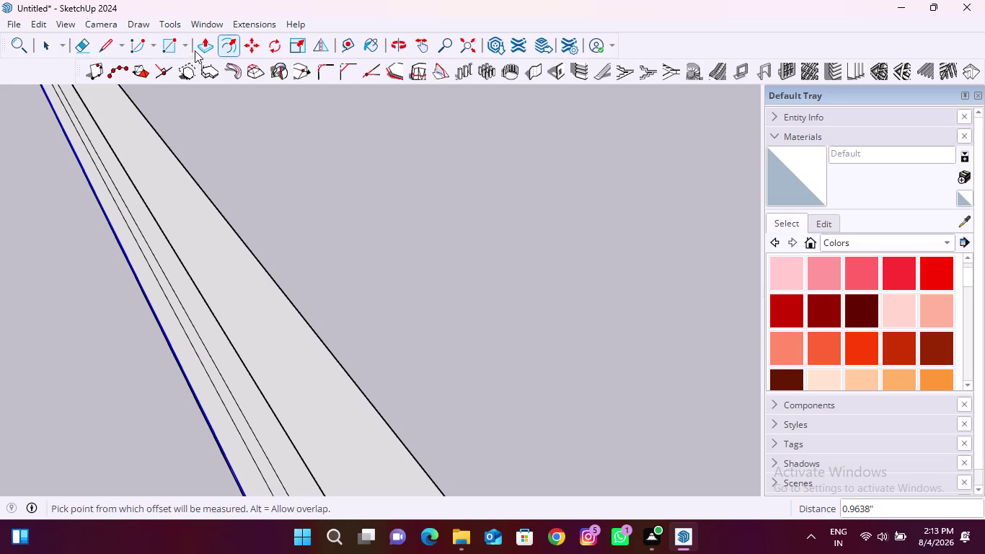
click(199, 48)
scroll(up, 3)
Pull the narrow ledge strip up 0.6513" into a thin raised lip.
click(188, 326)
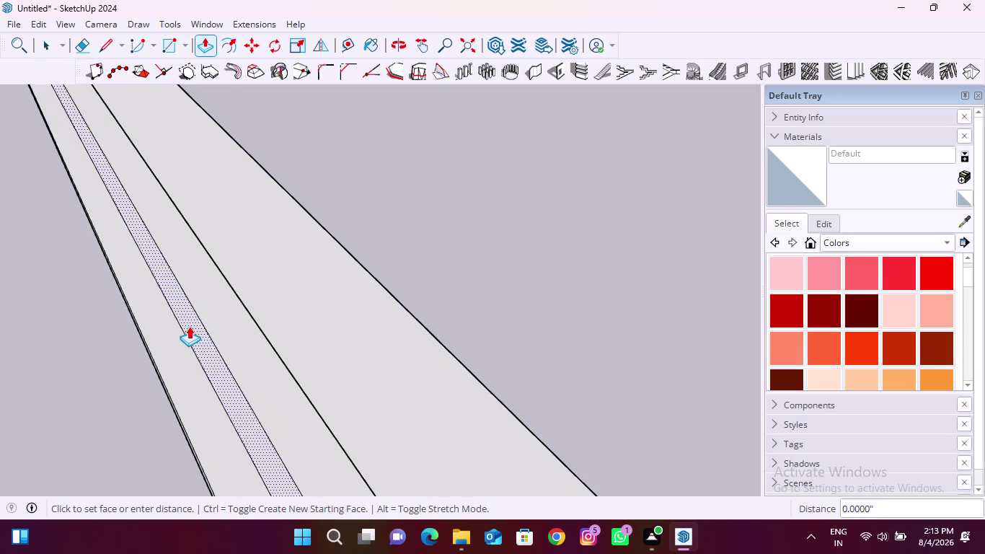
scroll(down, 3)
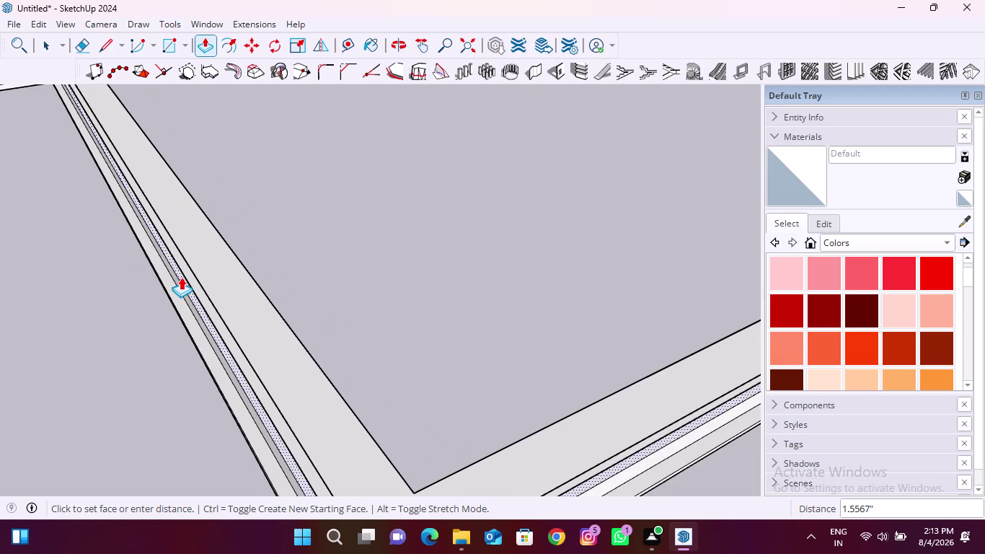
middle_drag(181, 277, 231, 215)
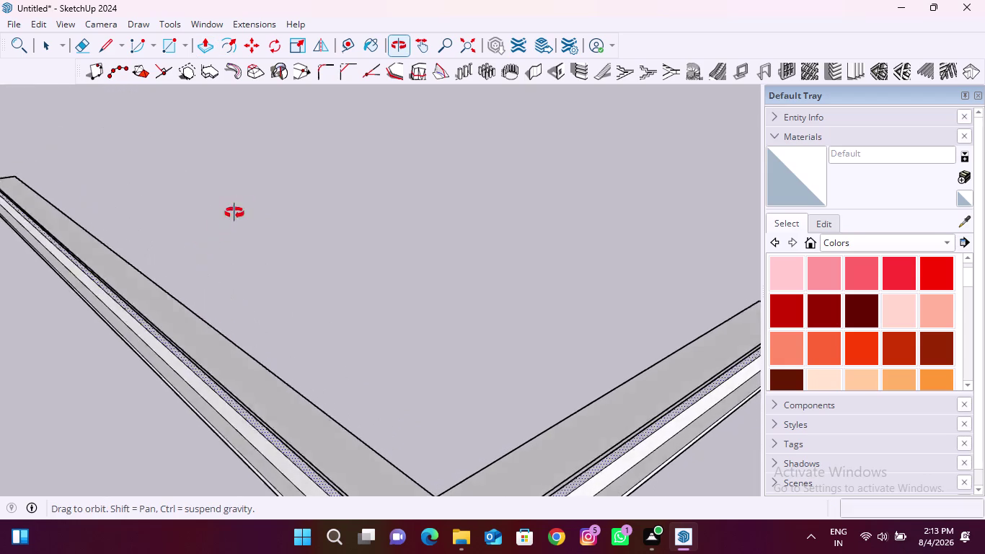
middle_drag(232, 214, 254, 195)
middle_drag(170, 319, 243, 204)
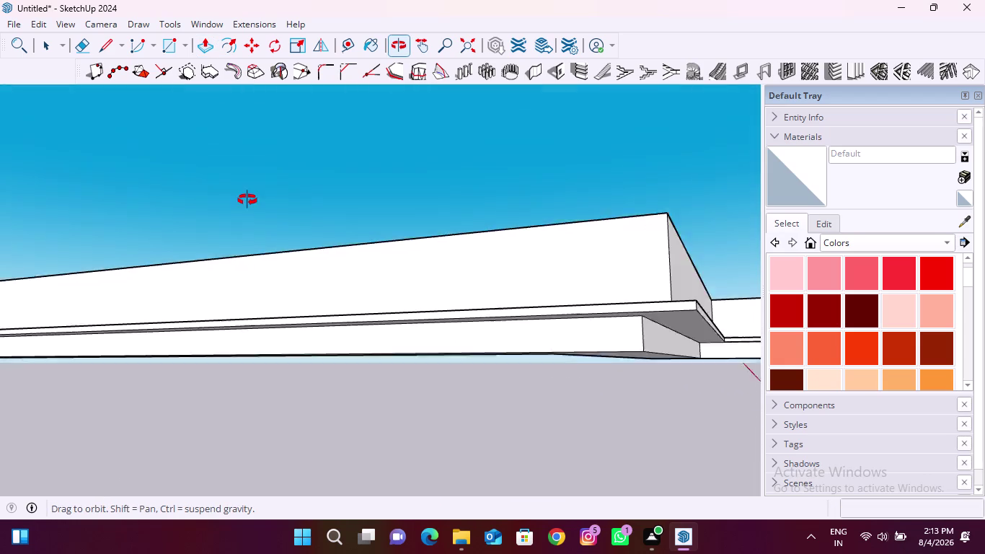
middle_drag(243, 204, 251, 197)
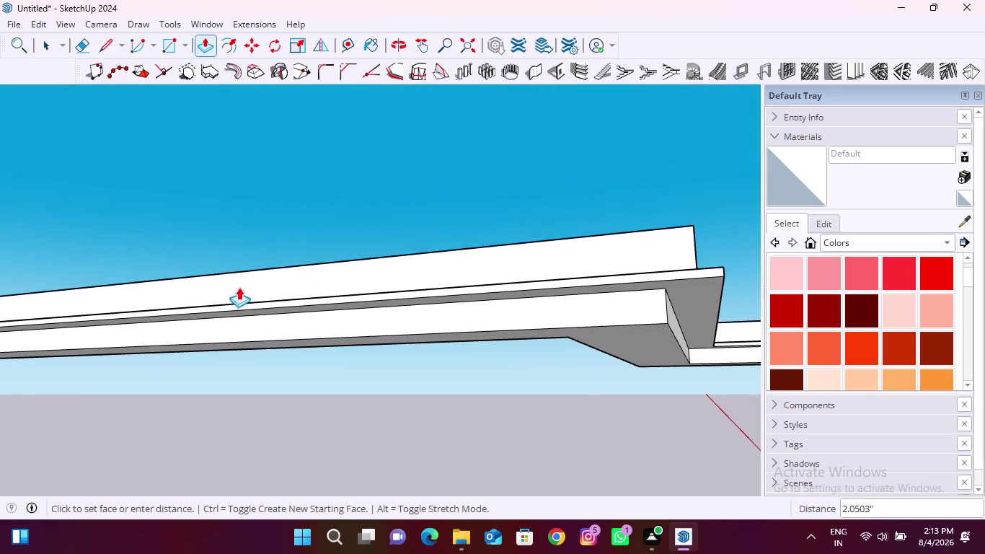
middle_drag(241, 299, 241, 324)
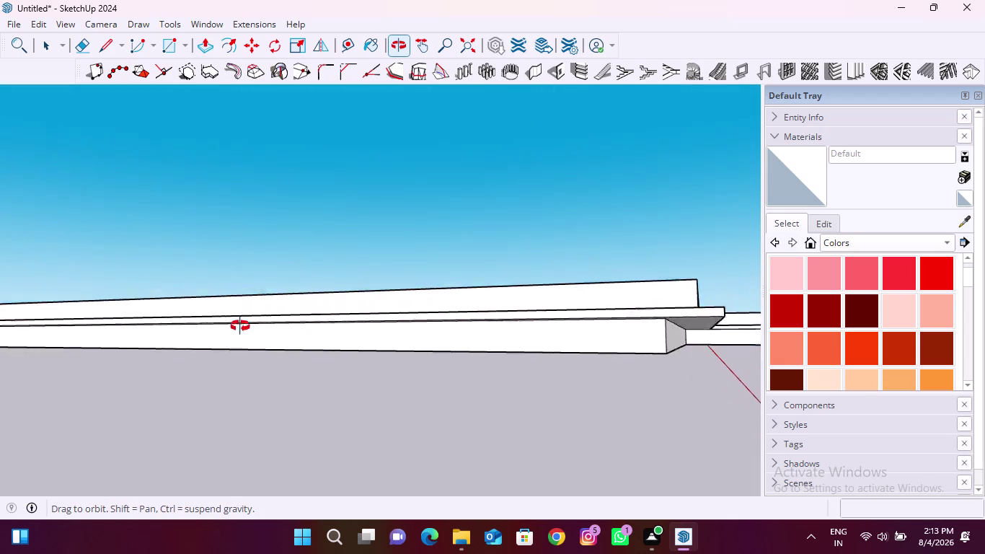
middle_drag(241, 324, 233, 356)
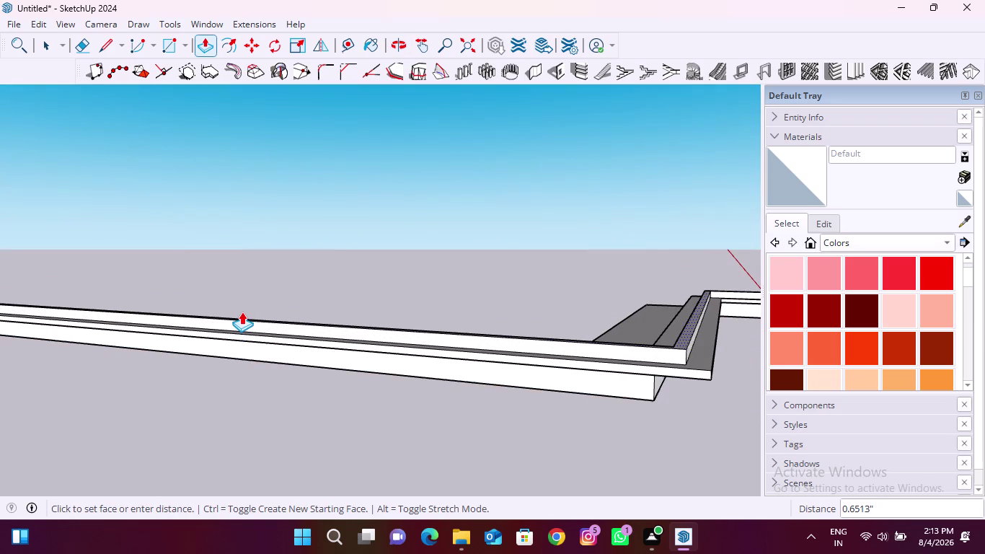
click(241, 311)
scroll(down, 3)
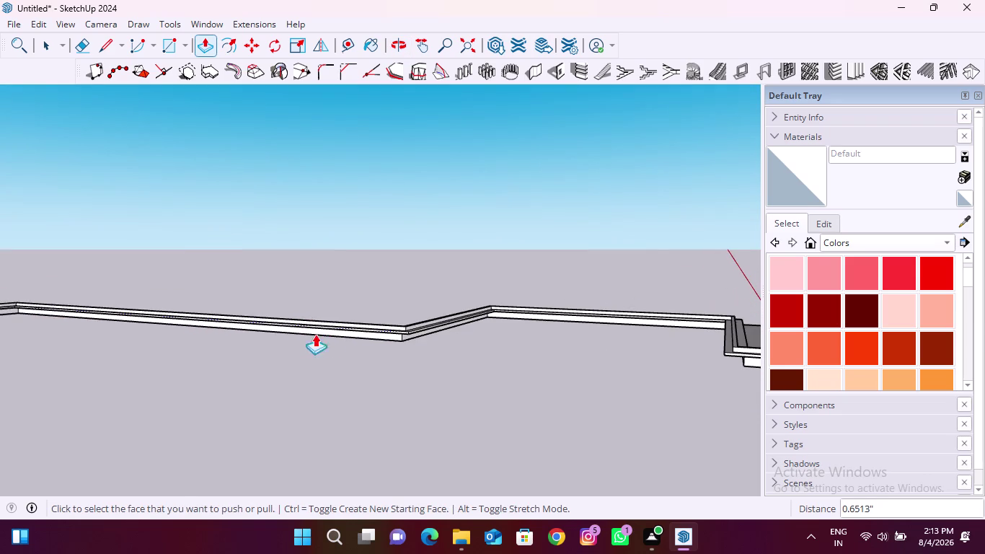
Orbit around the angled corner of the zigzag walls to inspect the stepped ledges.
middle_drag(387, 325, 403, 376)
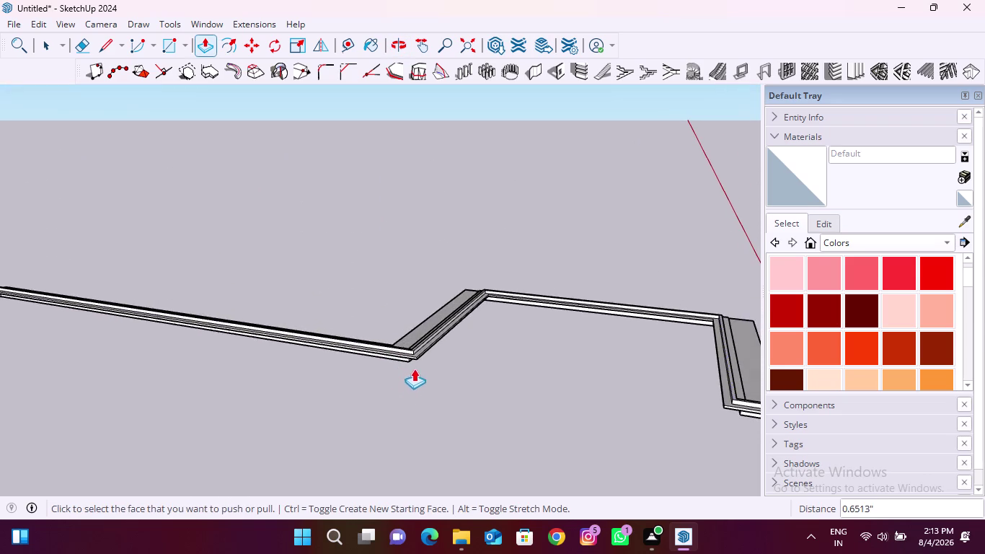
scroll(up, 3)
middle_drag(404, 361, 402, 356)
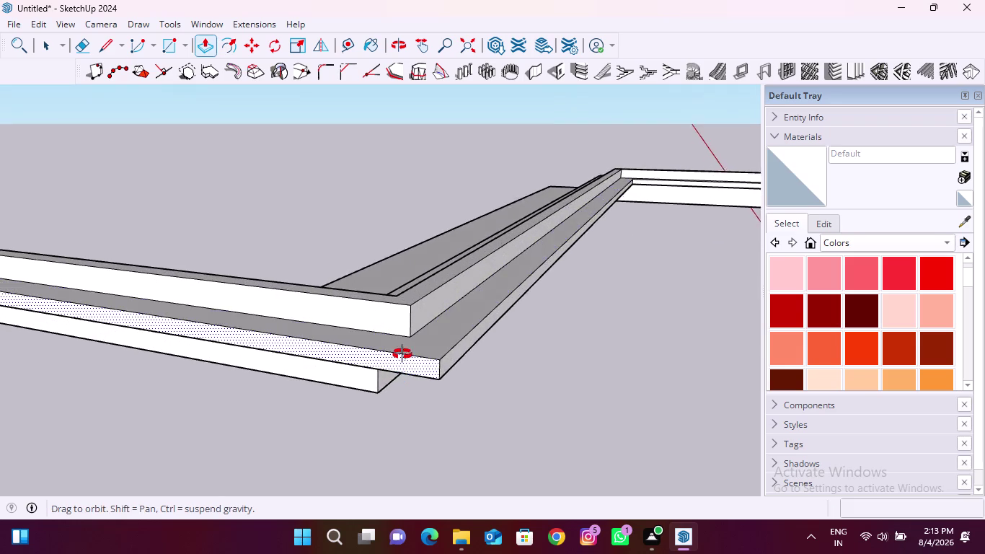
middle_drag(402, 355, 392, 263)
scroll(up, 3)
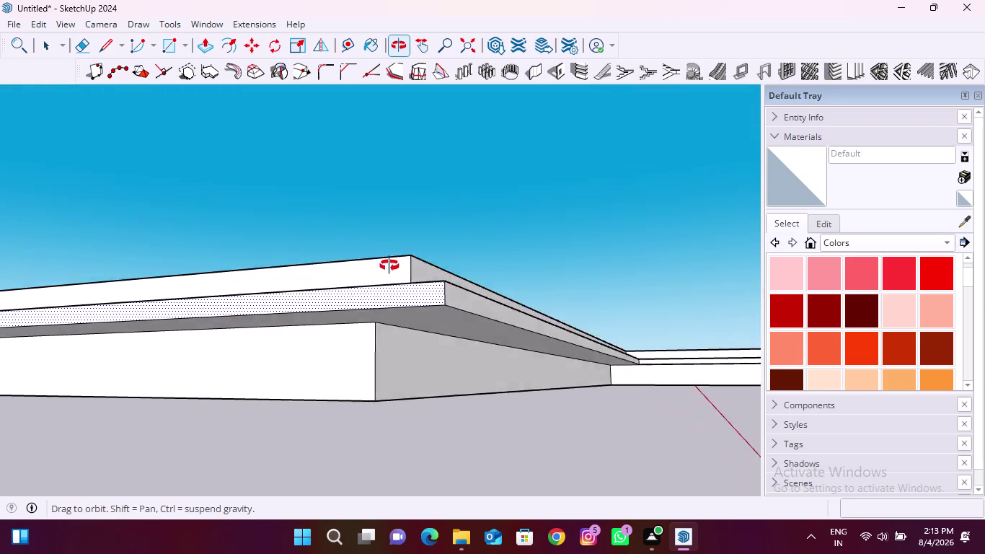
middle_drag(392, 263, 357, 327)
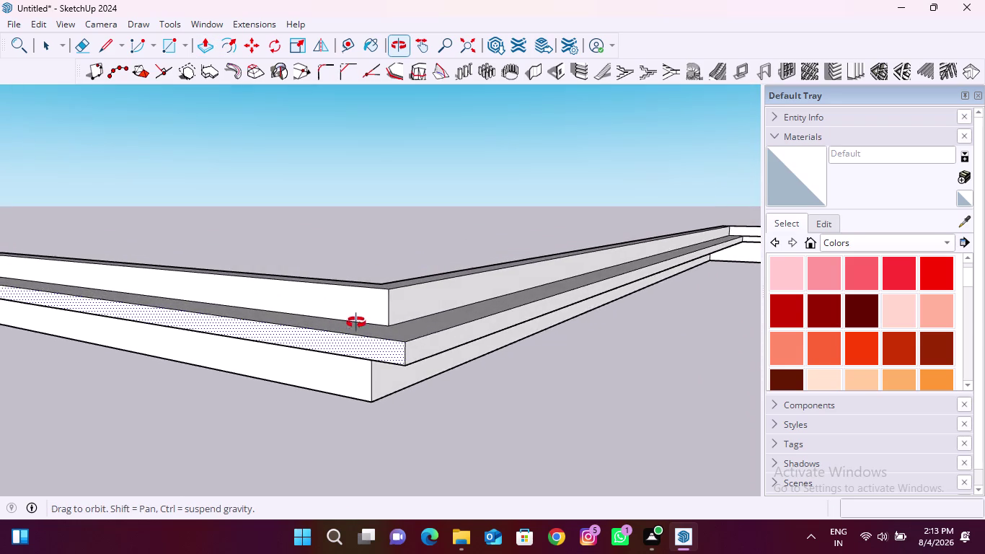
middle_drag(357, 327, 489, 227)
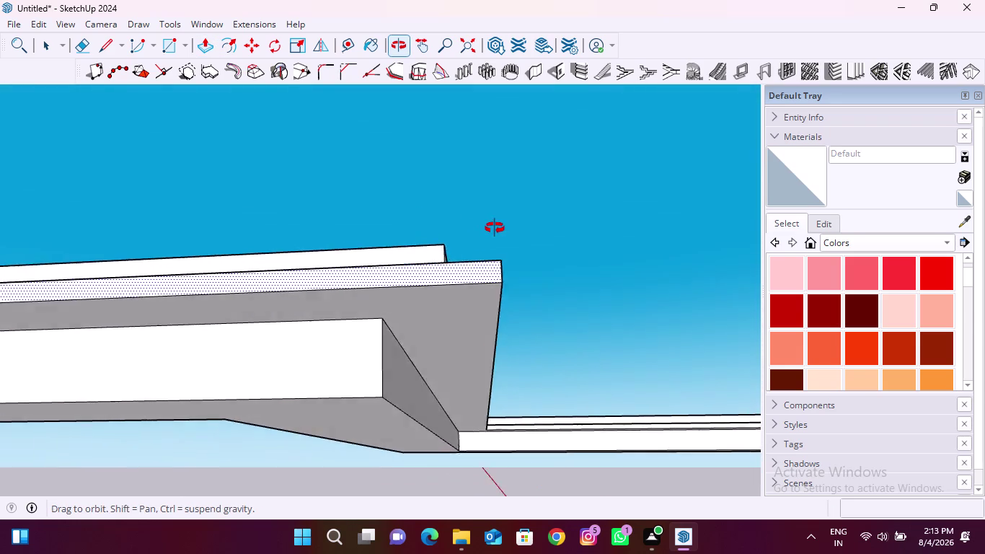
middle_drag(489, 226, 544, 353)
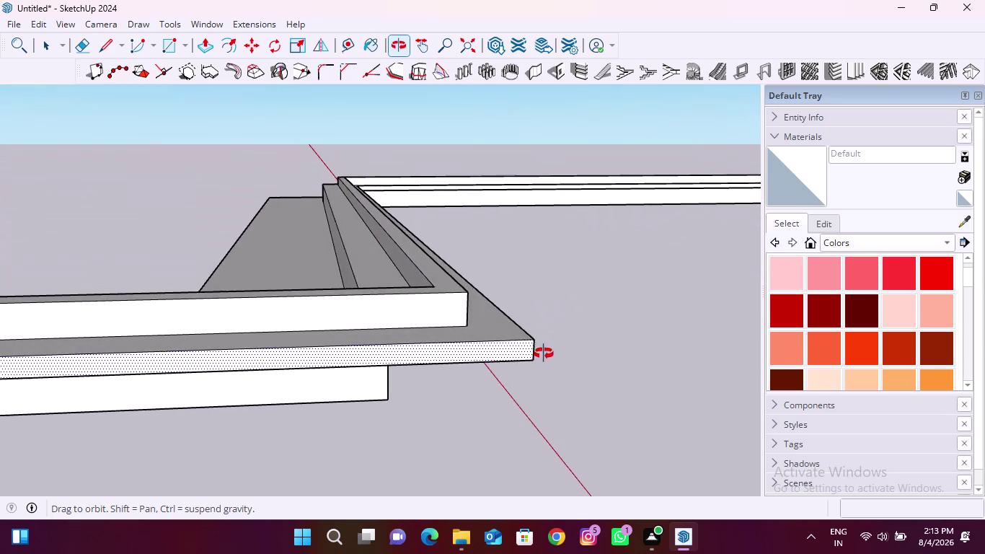
middle_drag(544, 354, 465, 254)
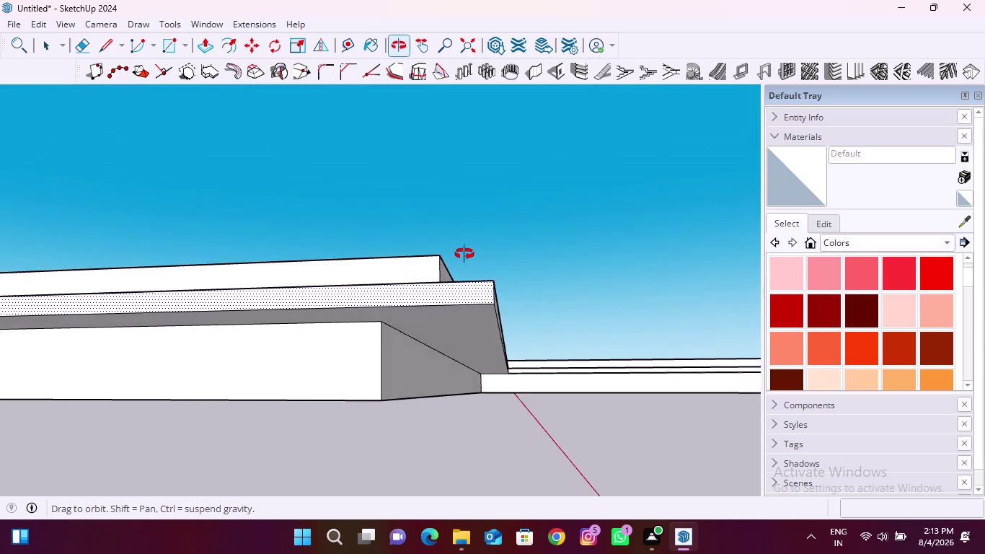
middle_drag(465, 254, 399, 281)
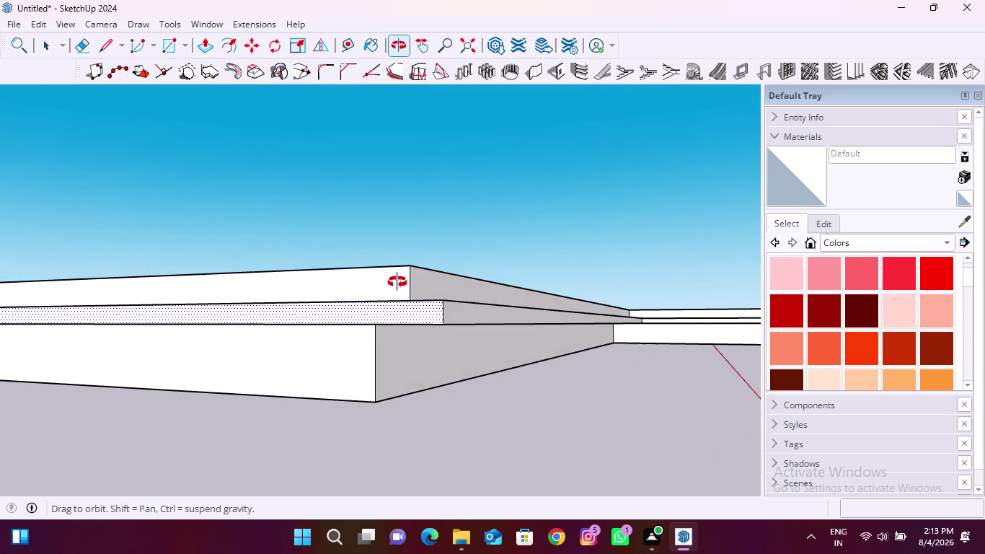
middle_drag(399, 280, 339, 461)
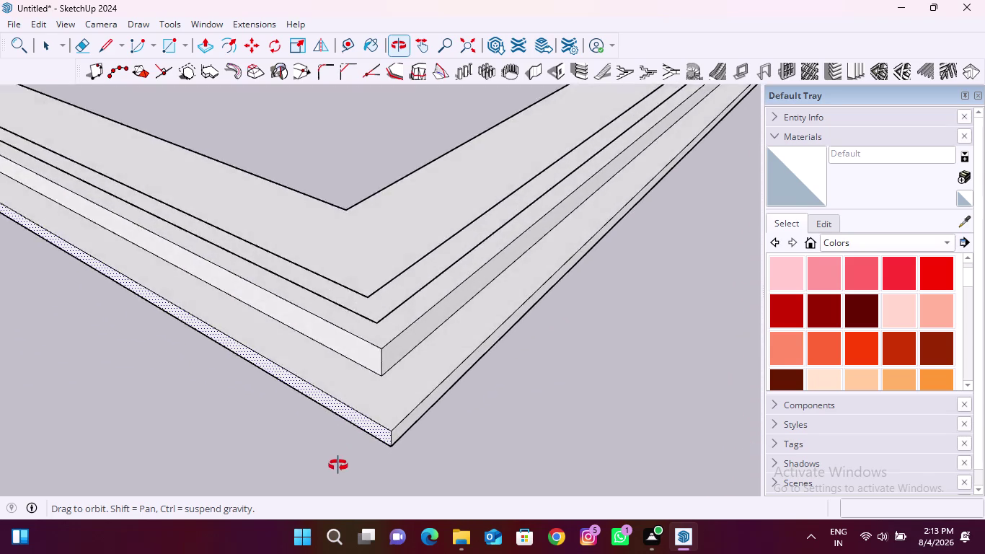
middle_drag(340, 461, 308, 467)
Orbit from a top-down view along the zigzag wall to a low ledge view.
scroll(down, 3)
middle_drag(355, 320, 271, 403)
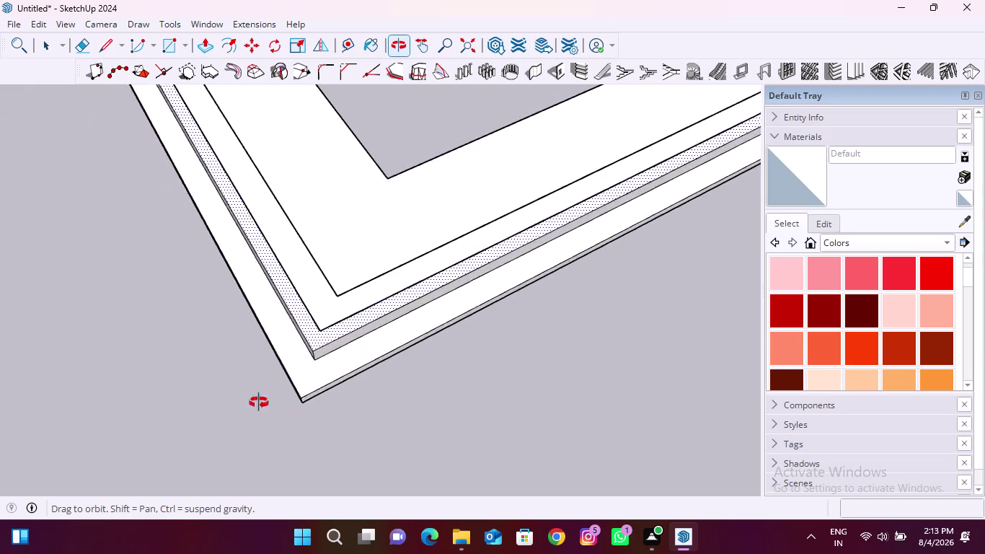
middle_drag(271, 402, 223, 398)
scroll(down, 3)
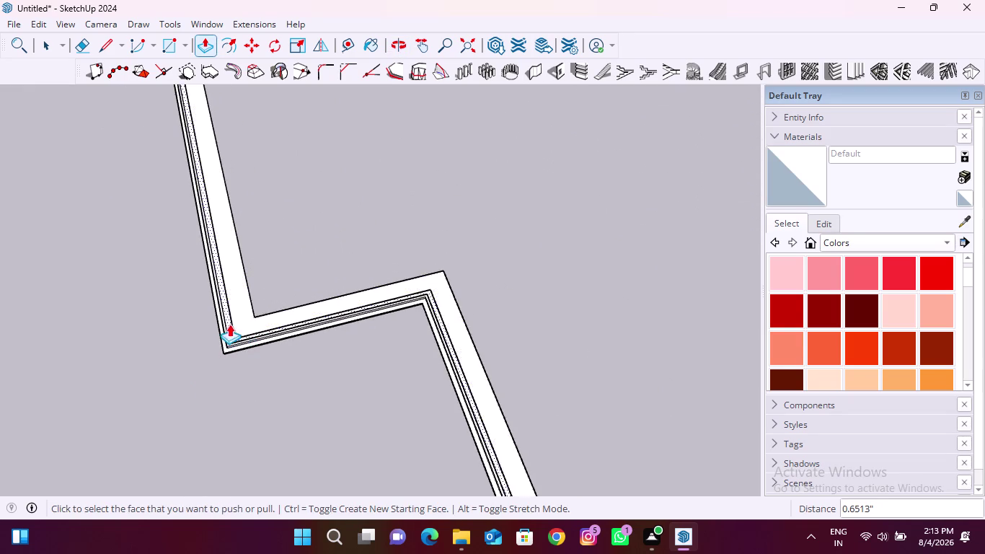
scroll(up, 3)
middle_drag(235, 410, 269, 330)
middle_drag(210, 402, 293, 282)
middle_drag(232, 419, 322, 330)
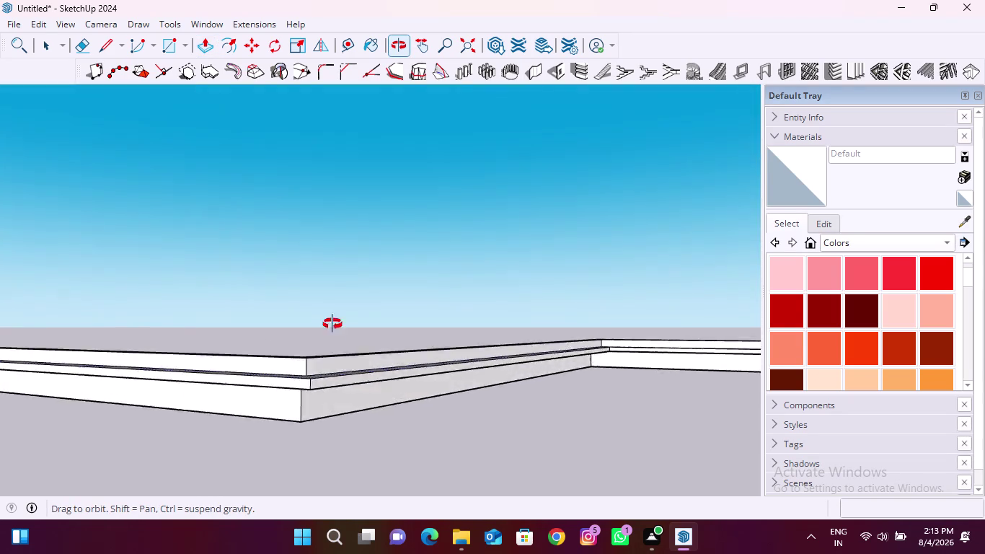
middle_drag(322, 329, 365, 307)
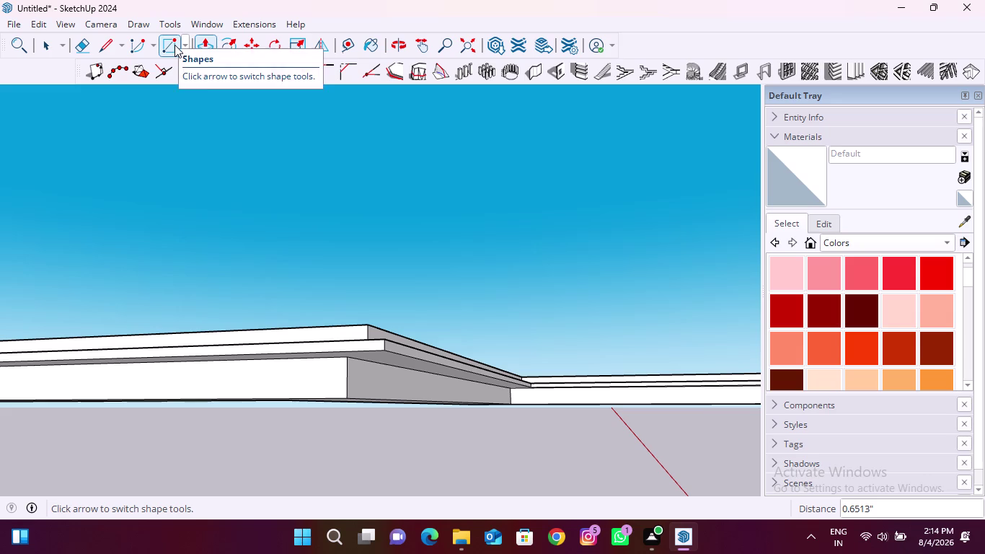
Try erasing edges at the top of the ledge, then undo the erasure.
click(85, 45)
scroll(up, 3)
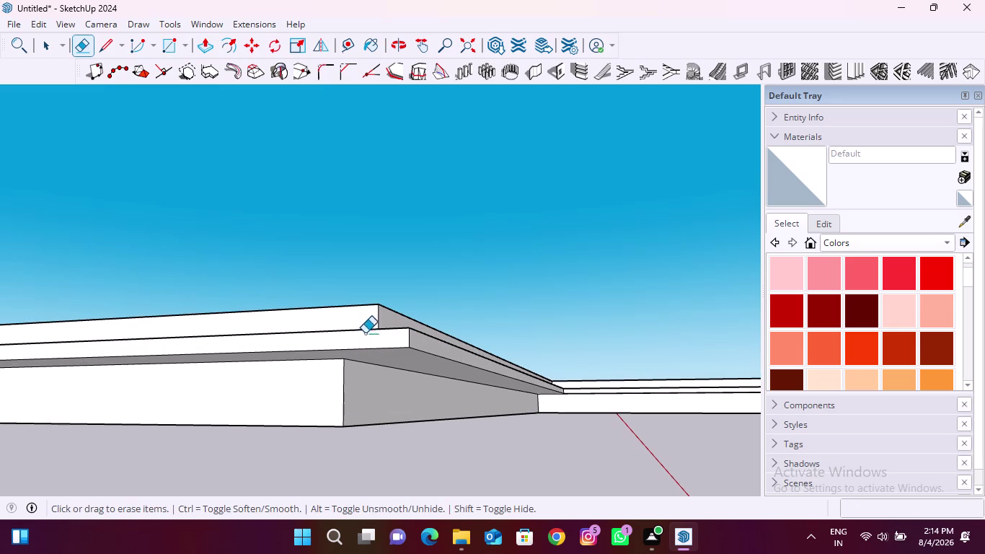
drag(362, 323, 362, 332)
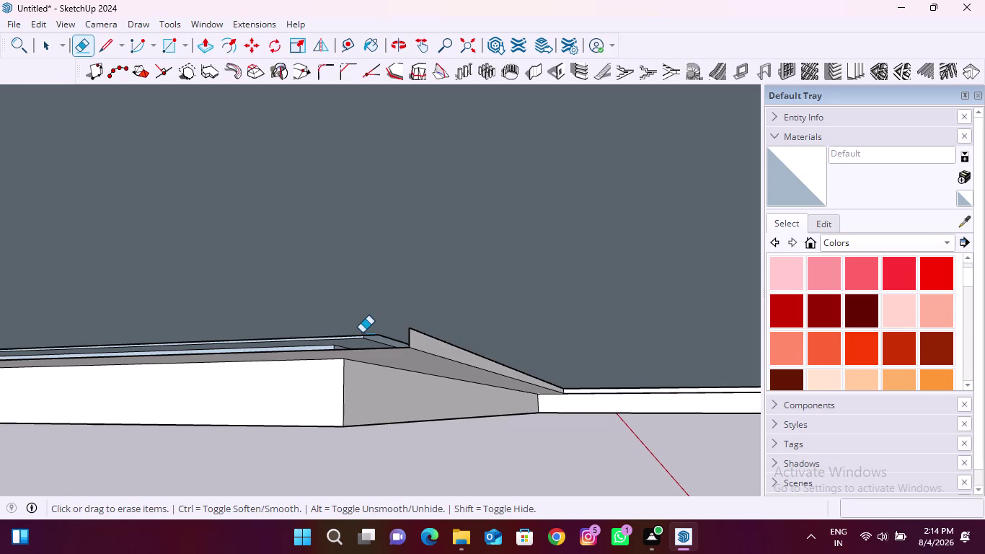
key(ctrl+z)
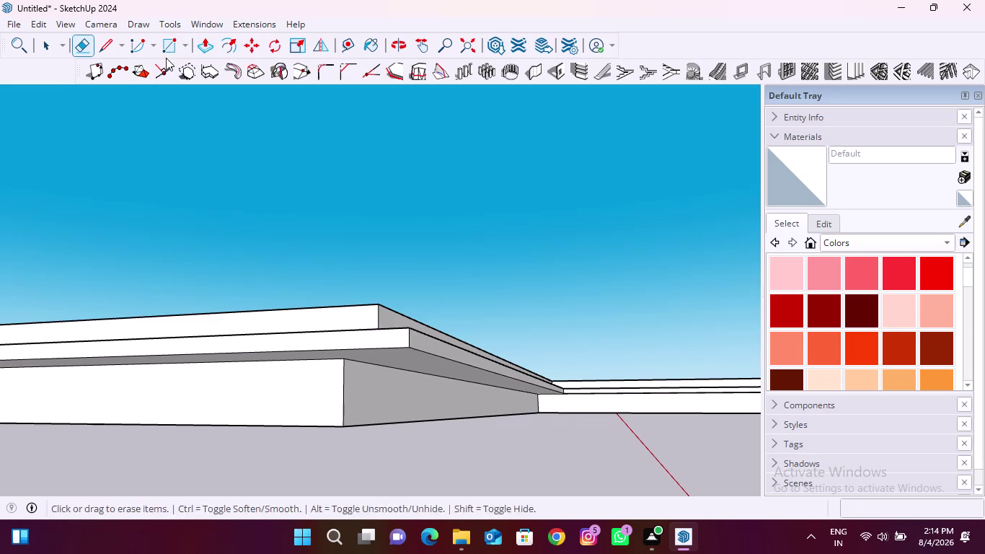
Pull the upper ledge face and repeat the same pull on the inner ledge face.
click(210, 44)
click(349, 331)
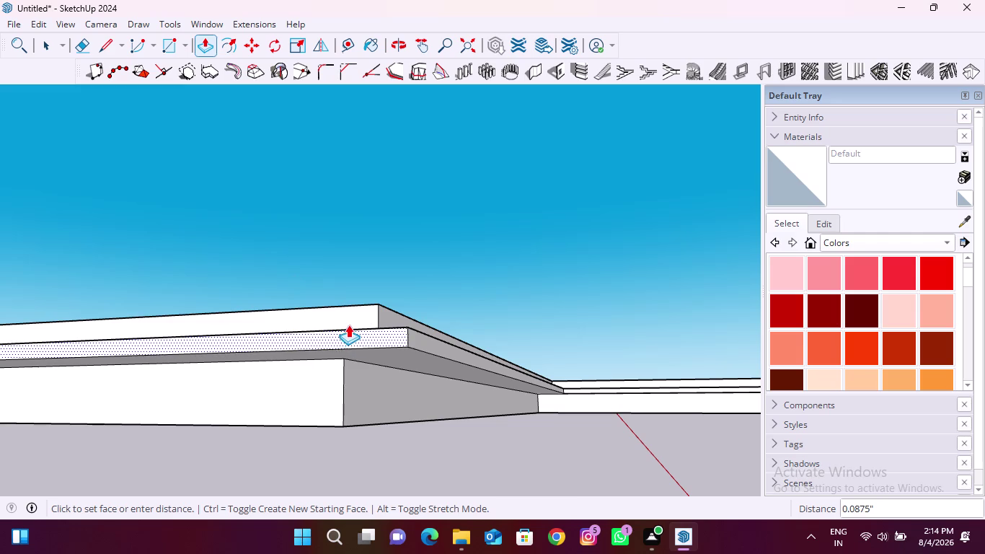
middle_drag(353, 312, 320, 399)
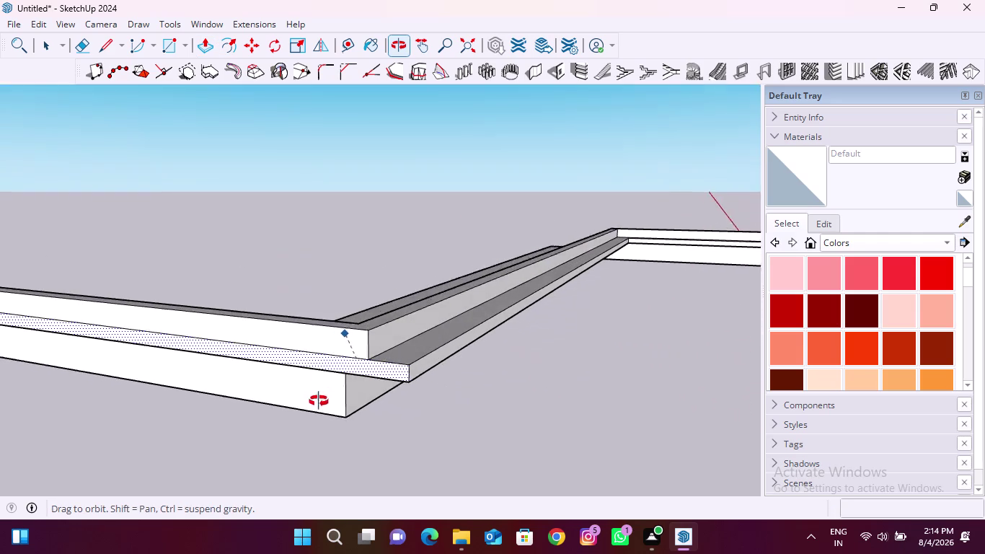
middle_drag(320, 399, 314, 410)
click(332, 345)
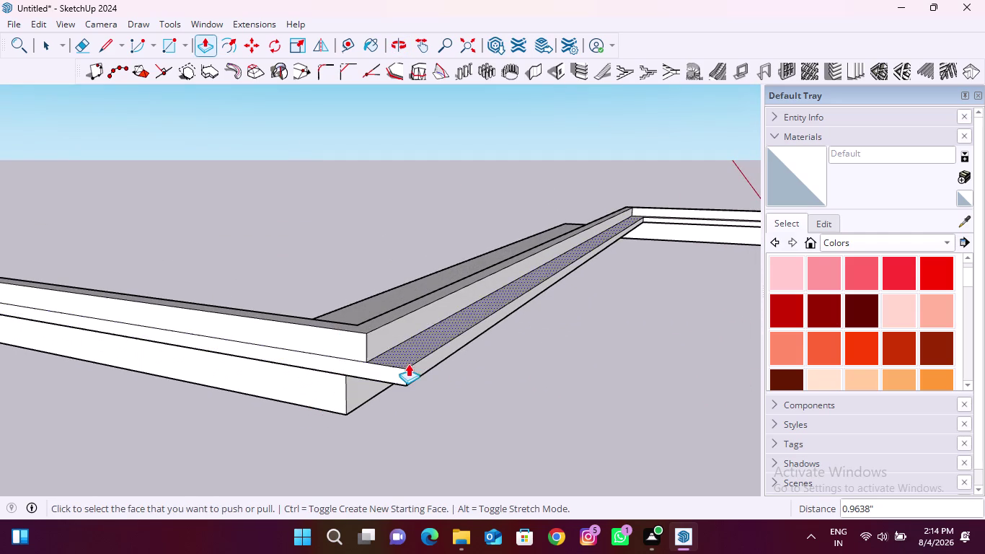
double_click(415, 365)
Orbit below the wall corner to inspect the zigzag wall underside.
scroll(down, 3)
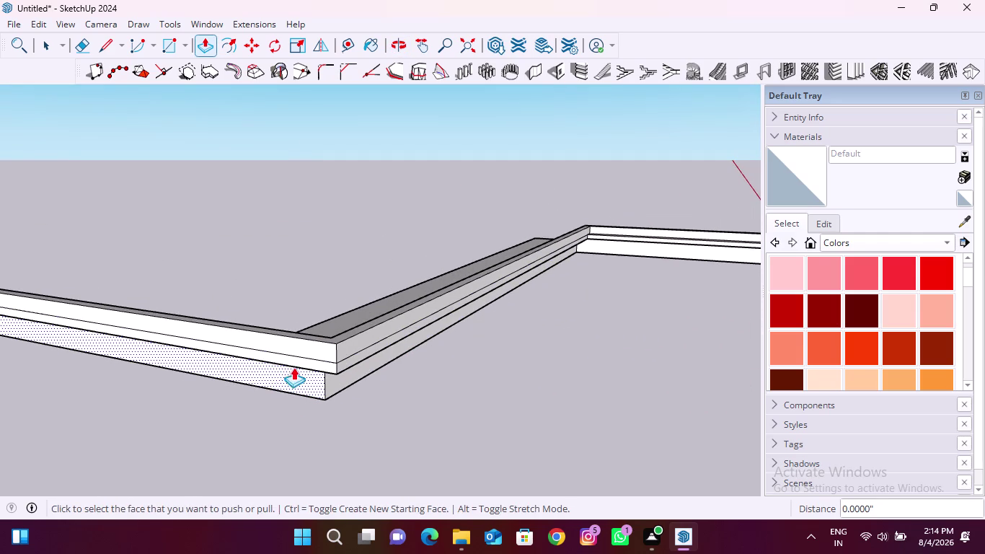
scroll(down, 3)
scroll(up, 3)
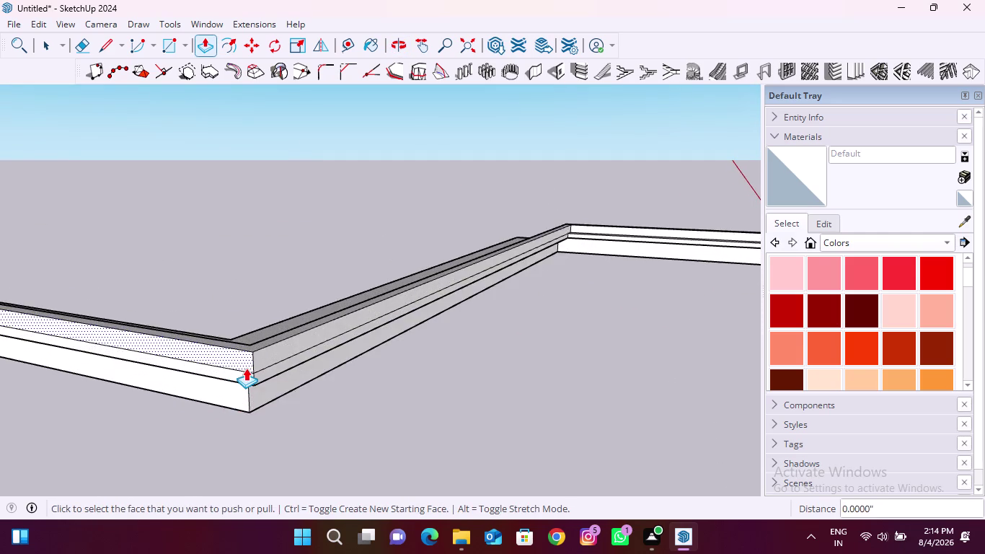
scroll(up, 3)
middle_drag(248, 395, 294, 266)
scroll(up, 3)
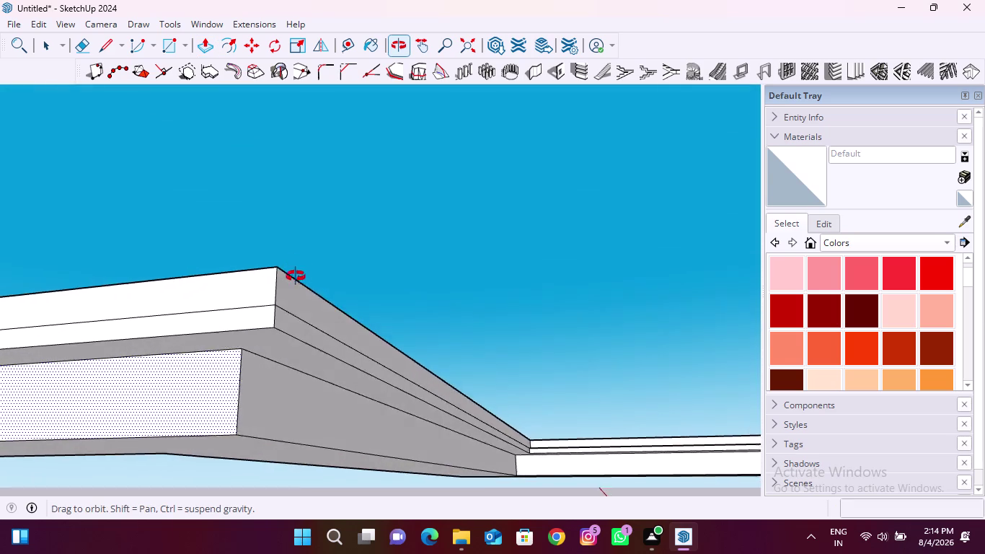
middle_drag(294, 267, 535, 239)
scroll(down, 3)
middle_drag(391, 306, 502, 301)
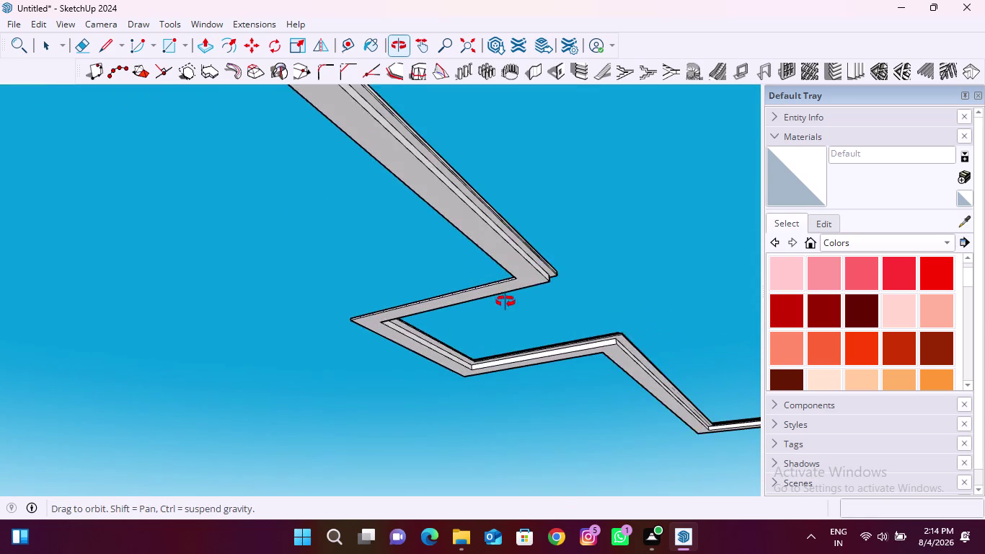
middle_drag(502, 301, 509, 302)
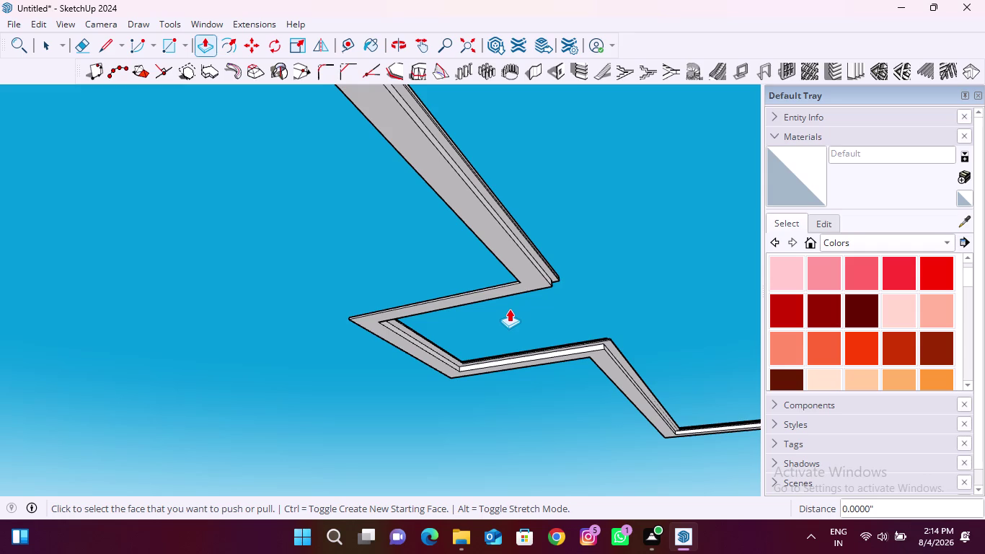
Orbit around the raised wall corner to check its side faces and the ledge below.
middle_drag(535, 245, 504, 295)
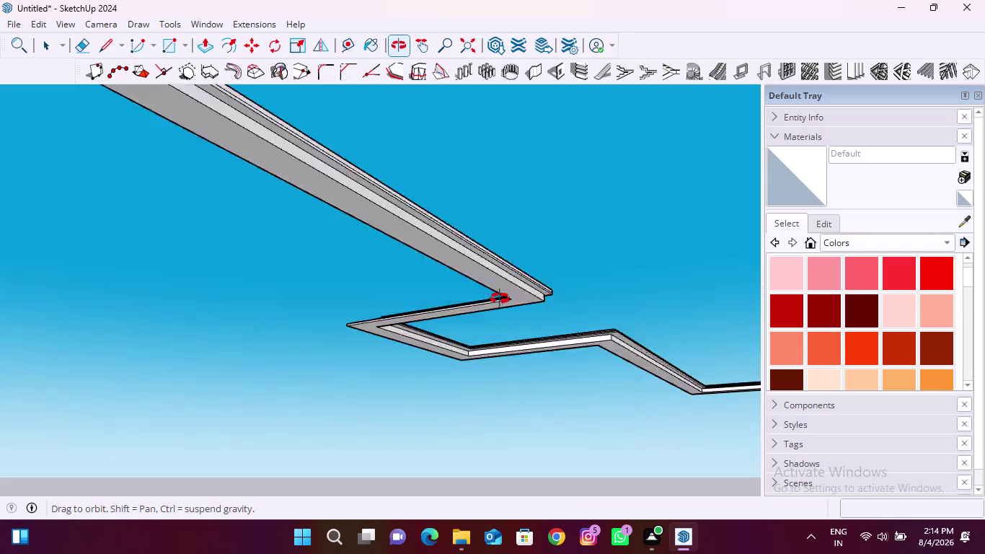
middle_drag(503, 294, 480, 442)
scroll(up, 3)
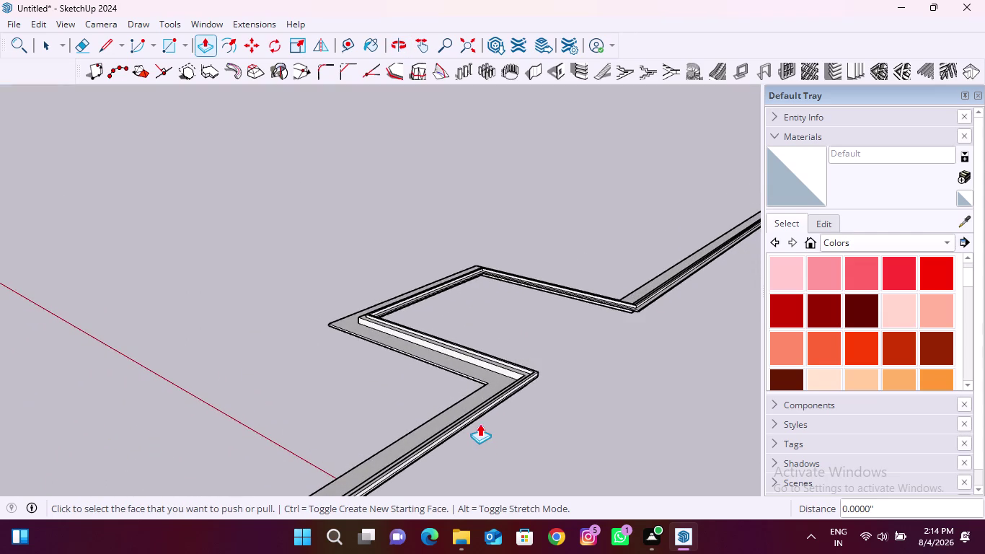
scroll(up, 3)
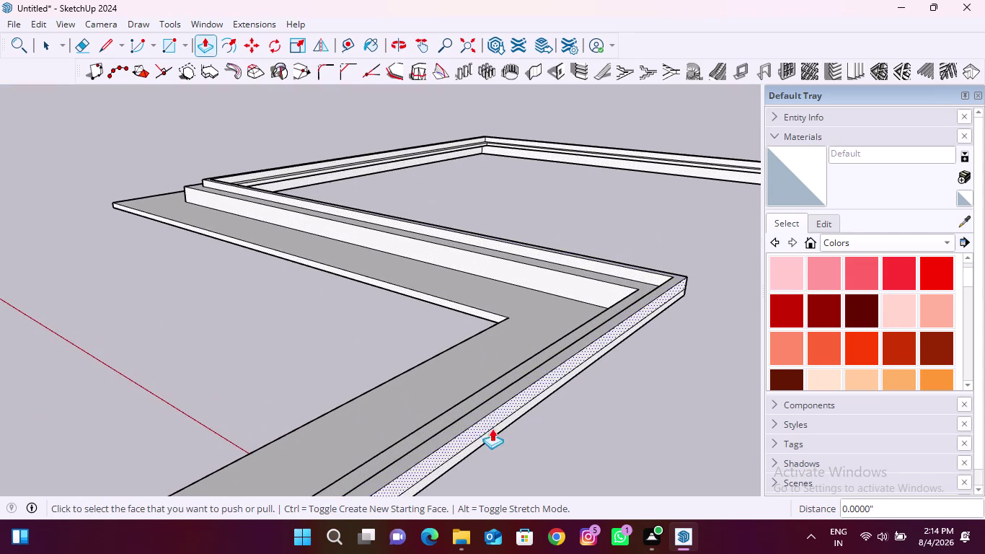
middle_drag(511, 440, 467, 445)
scroll(up, 3)
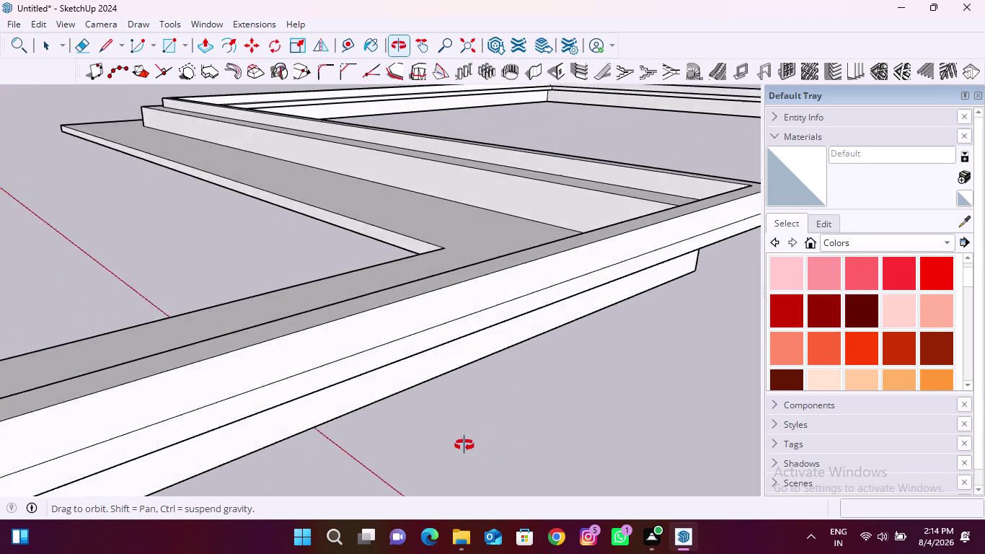
middle_drag(467, 444, 349, 452)
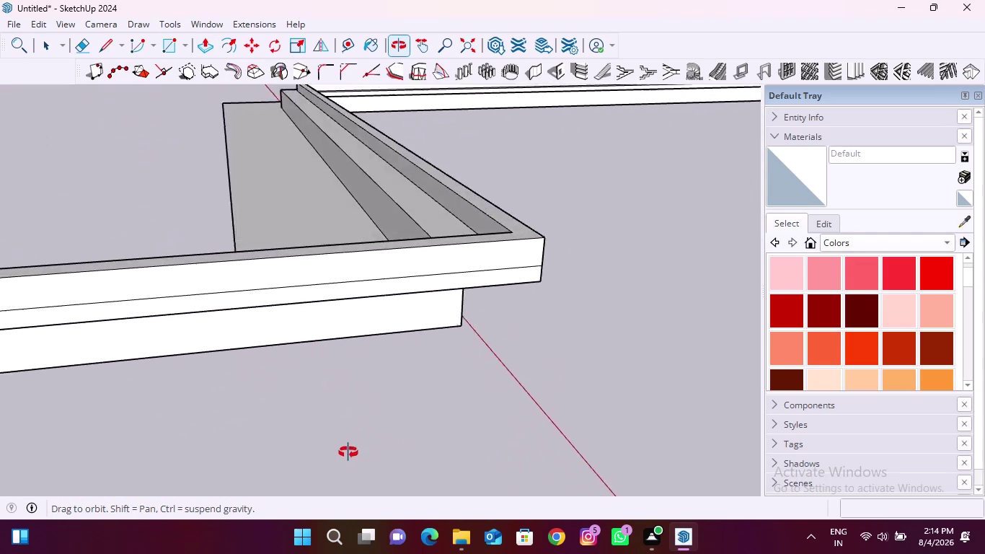
middle_drag(350, 452, 325, 462)
middle_drag(325, 462, 416, 348)
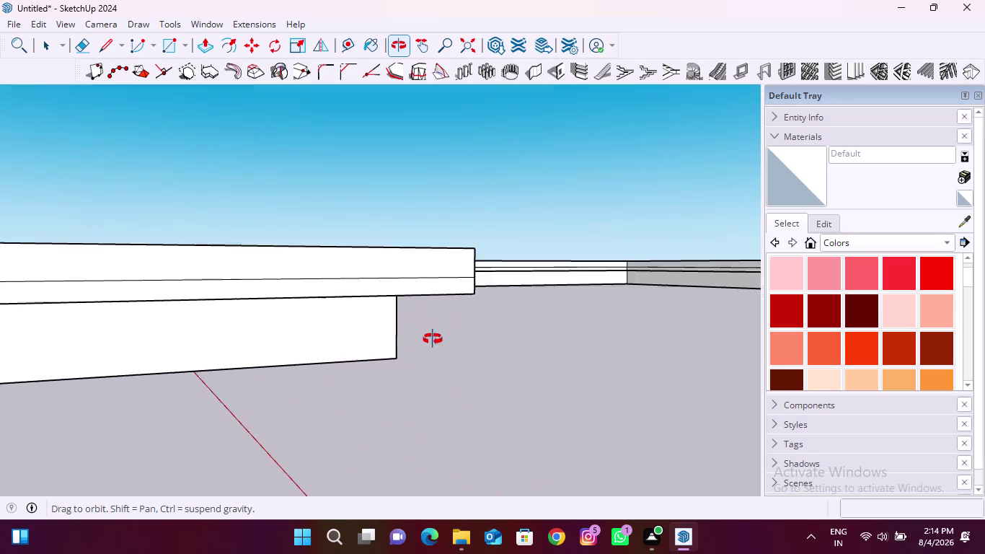
middle_drag(416, 348, 367, 333)
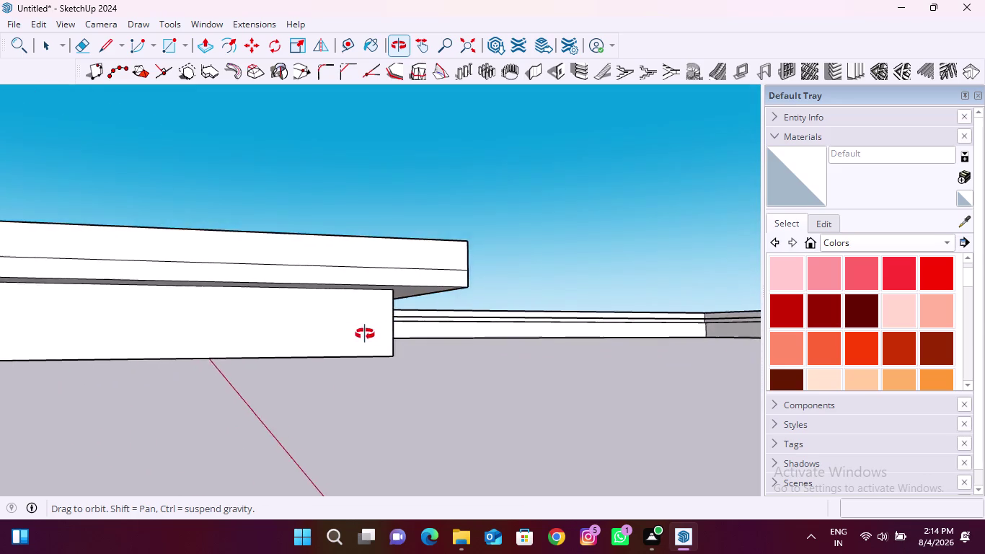
middle_drag(367, 333, 293, 361)
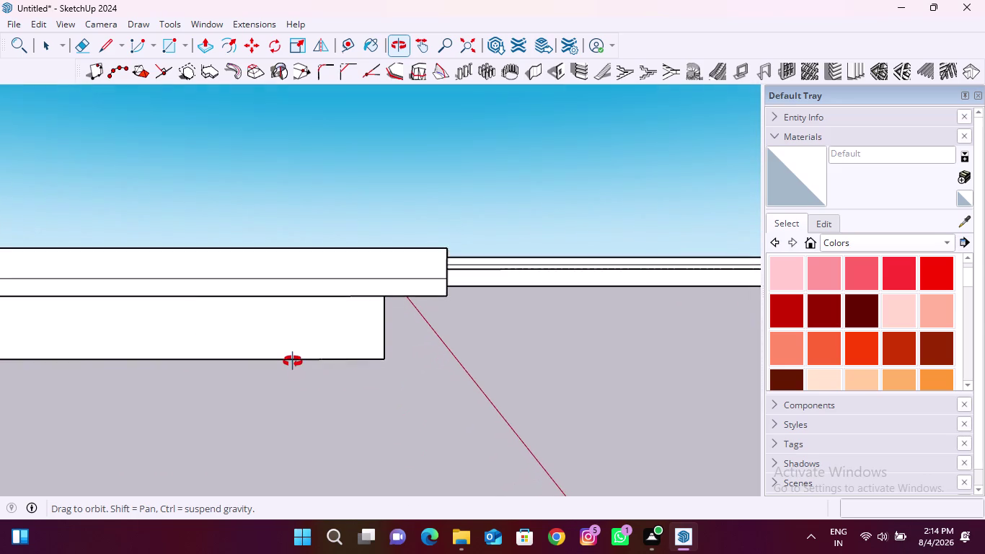
middle_drag(292, 361, 327, 473)
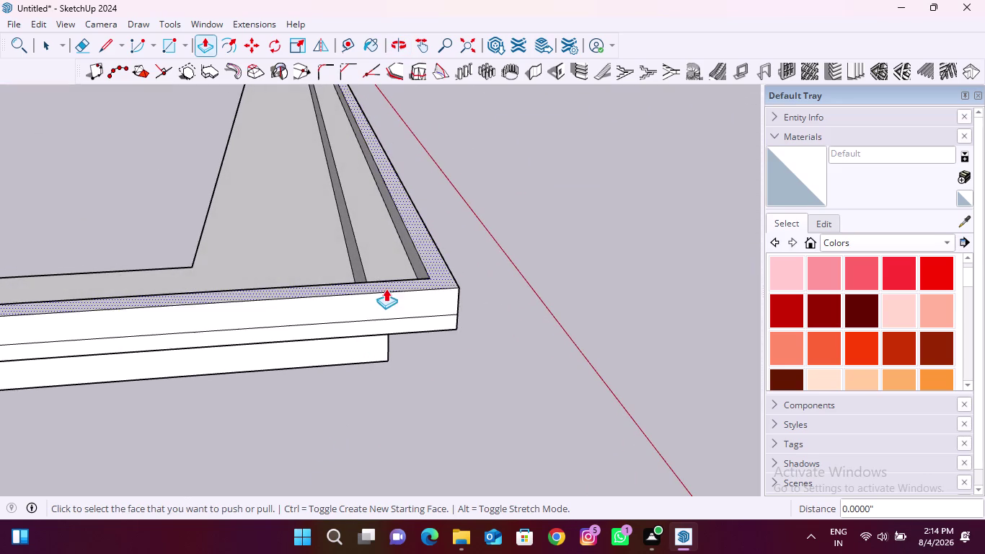
Raise the perimeter wall's top face by 0.4050".
scroll(up, 3)
click(390, 286)
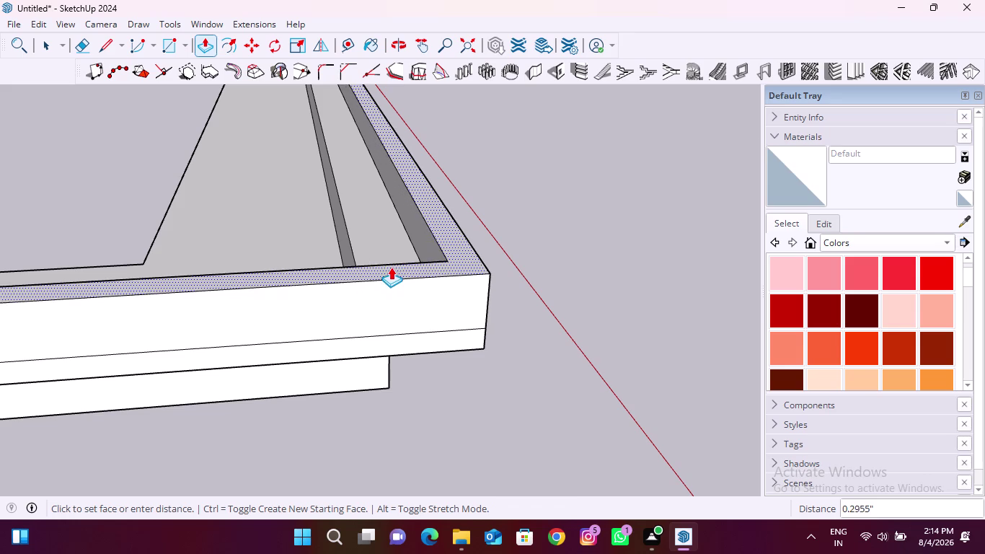
middle_drag(391, 267, 401, 135)
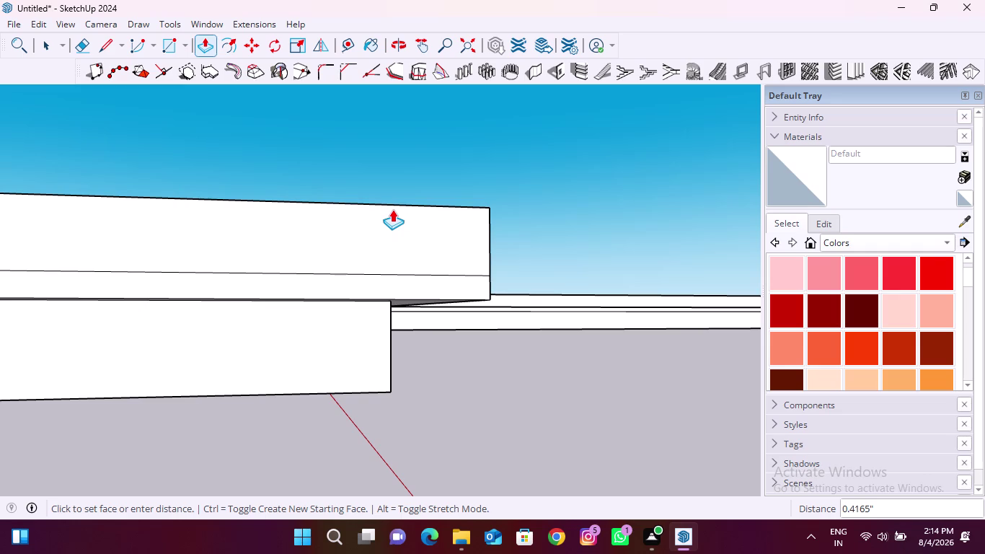
click(392, 210)
scroll(down, 3)
Give the ledge face the same 0.4050" pull.
middle_drag(413, 273, 156, 292)
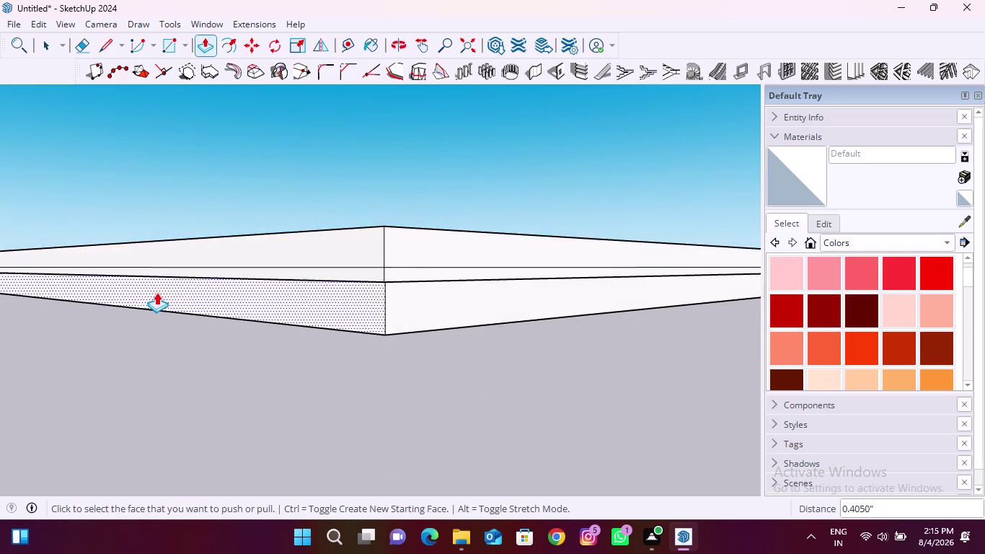
scroll(down, 3)
scroll(down, 3)
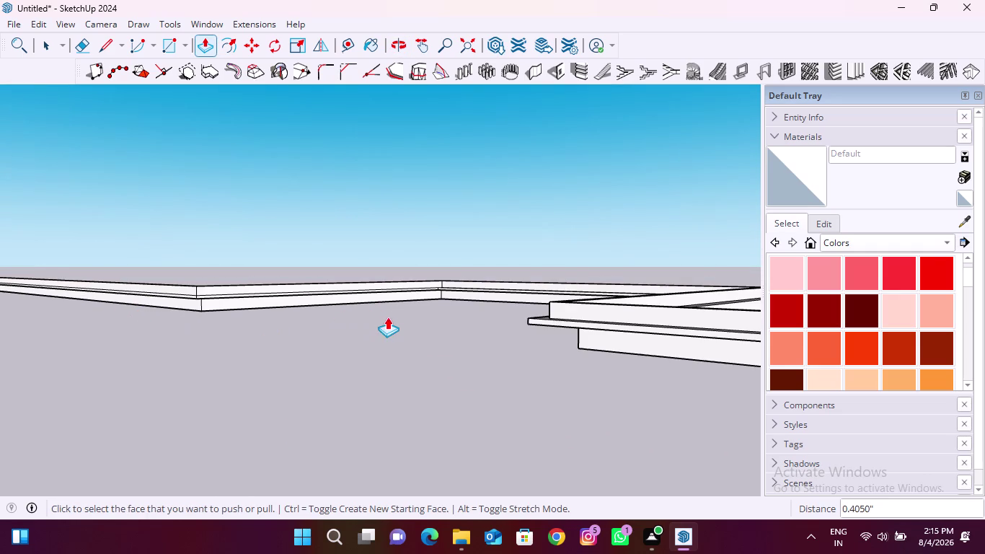
scroll(up, 3)
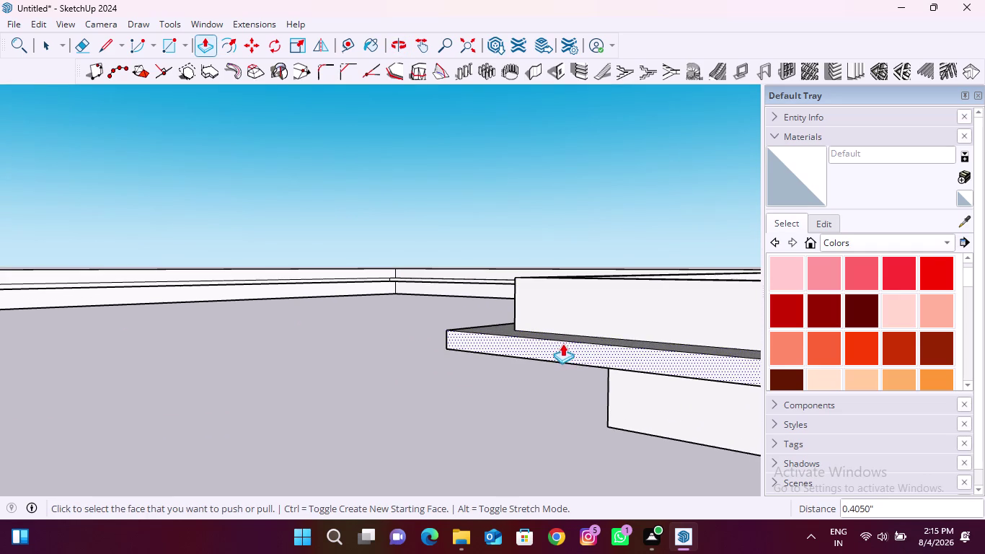
click(563, 345)
click(628, 313)
middle_drag(448, 326, 509, 332)
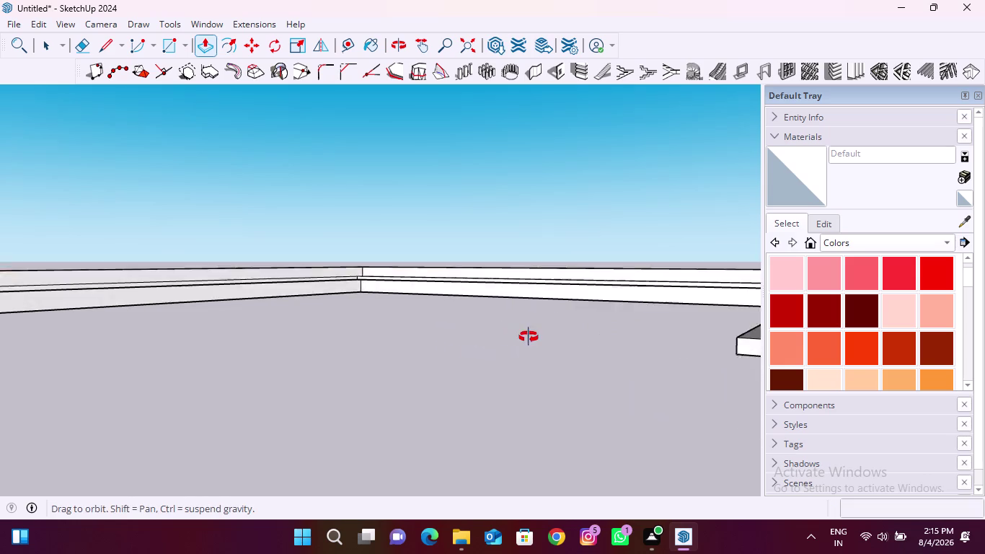
middle_drag(509, 332, 594, 342)
scroll(up, 3)
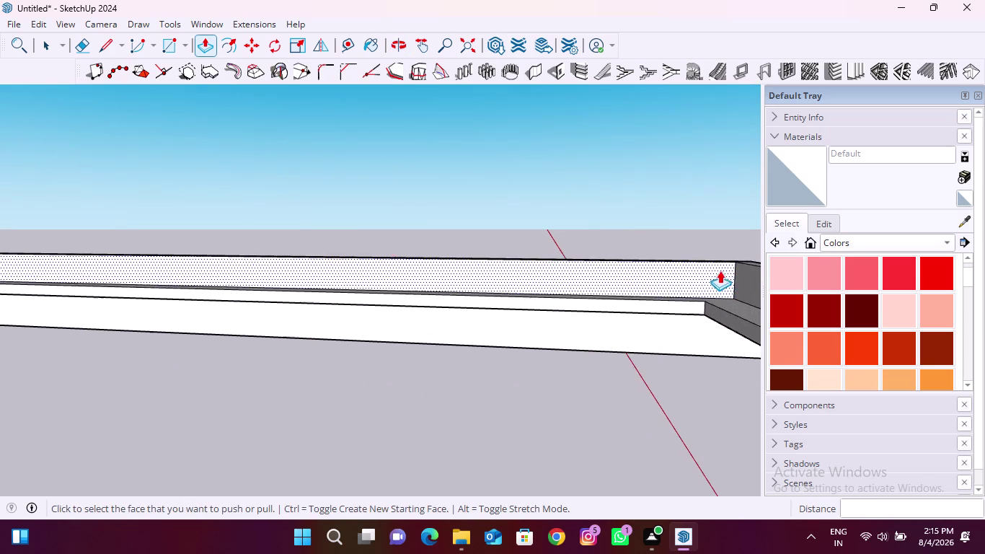
Repeat the last pull on the next wall top and an adjacent wall face.
scroll(up, 3)
double_click(637, 323)
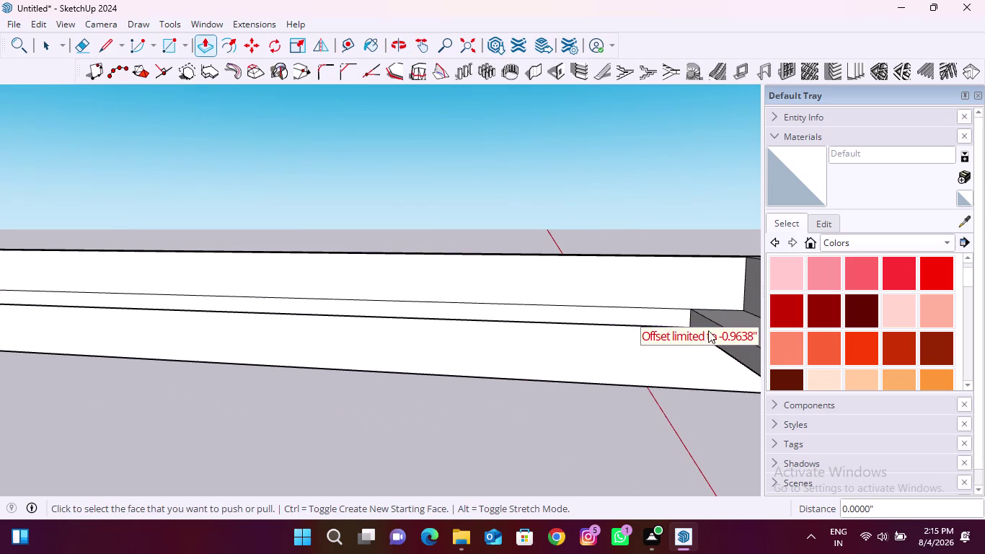
scroll(up, 3)
double_click(741, 349)
scroll(down, 3)
scroll(up, 3)
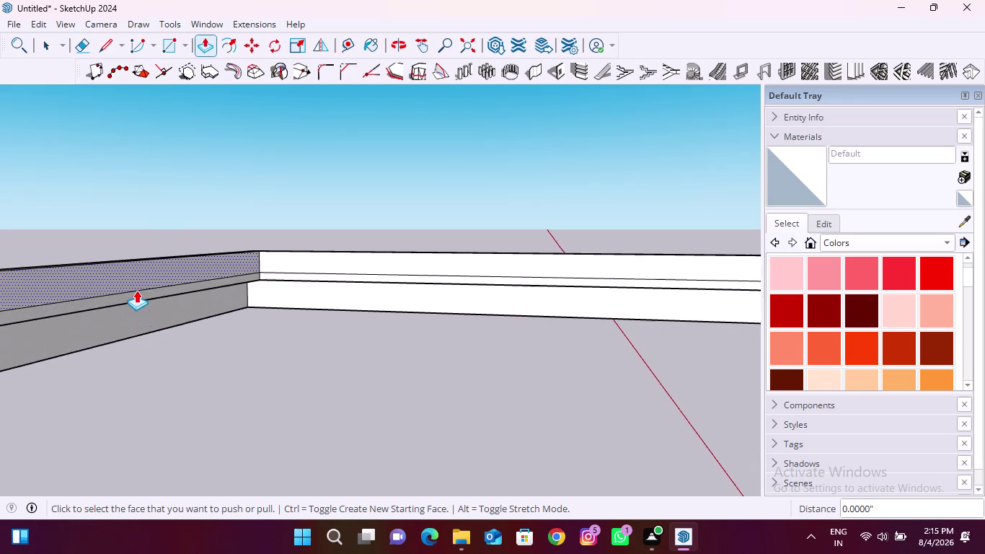
scroll(up, 3)
scroll(down, 3)
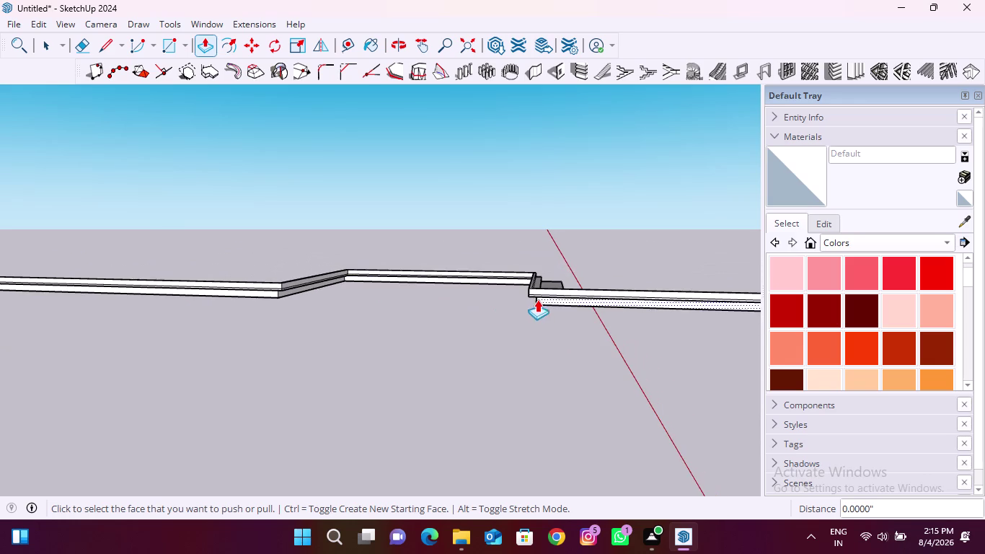
scroll(down, 3)
View the whole perimeter and repeat the pull on another ledge face.
middle_drag(188, 315, 588, 333)
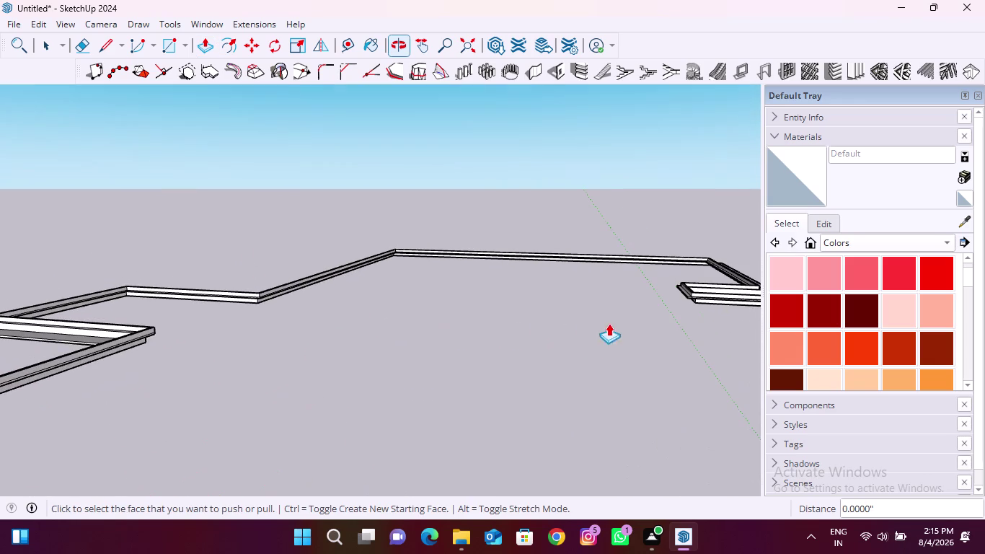
scroll(up, 3)
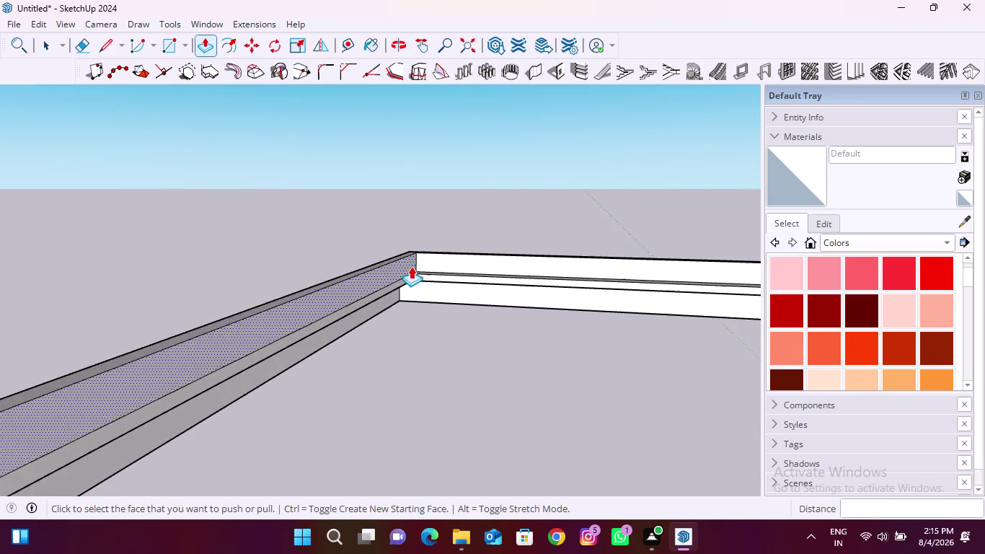
scroll(up, 3)
scroll(up, 3)
double_click(445, 317)
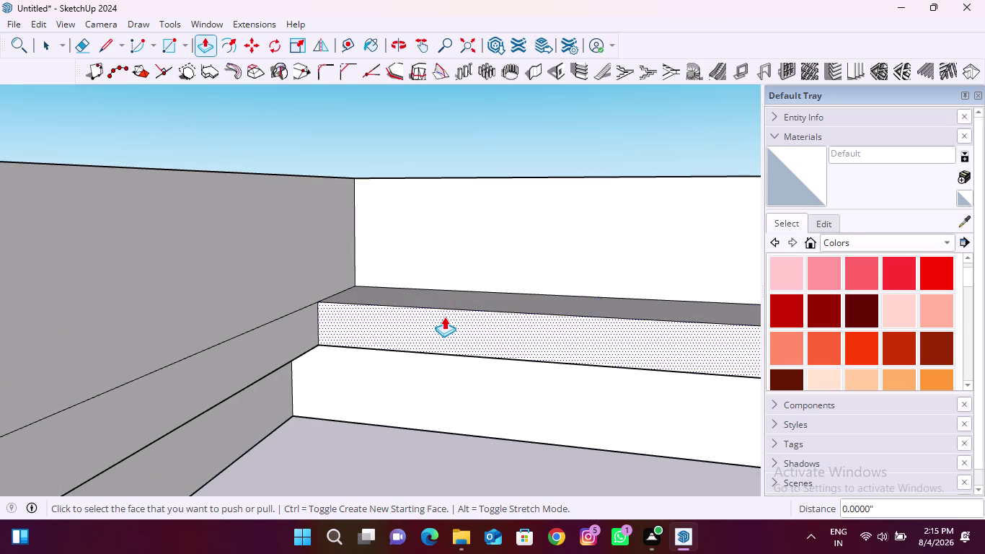
scroll(down, 3)
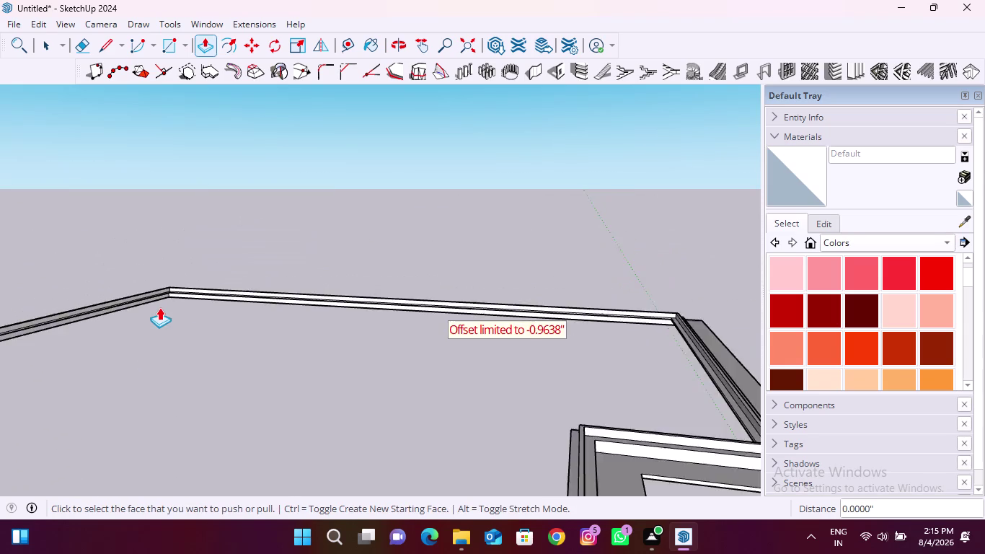
scroll(down, 3)
Along another wall, repeat the pull on the wall top, lower ledge and ledge strip.
middle_drag(196, 398, 725, 377)
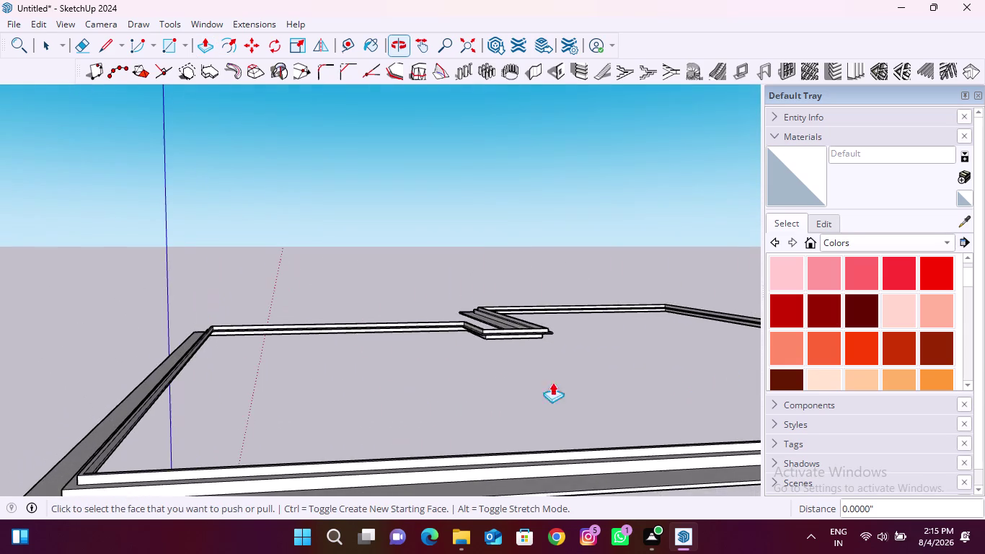
scroll(up, 3)
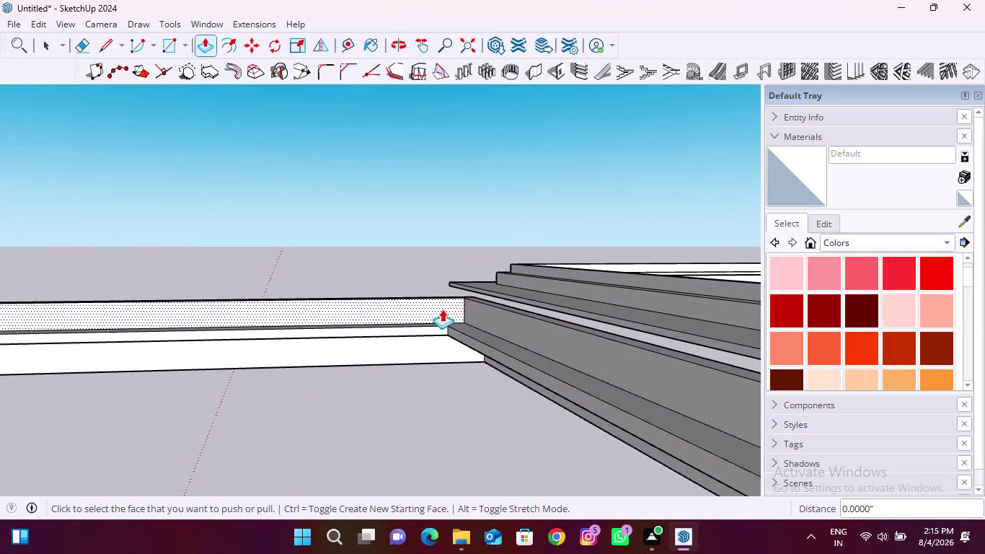
scroll(up, 3)
double_click(430, 339)
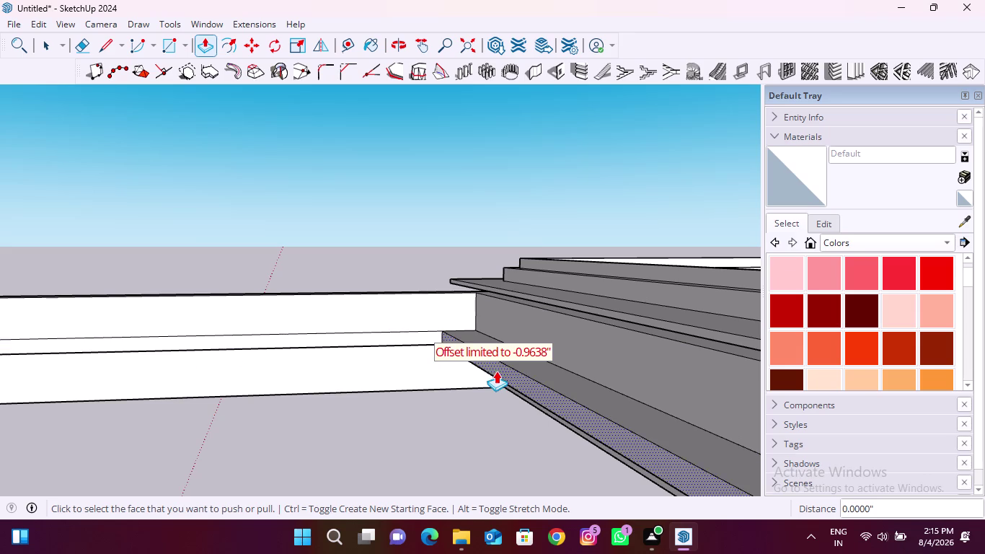
double_click(504, 373)
scroll(down, 3)
scroll(up, 3)
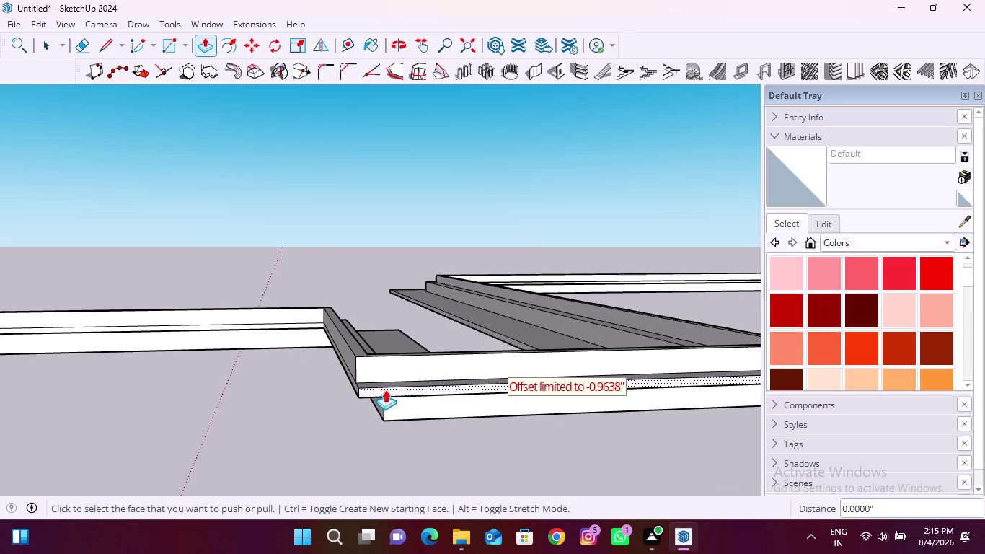
double_click(385, 389)
scroll(down, 3)
At the next wall corner, repeat the pull on the lower ledge and narrow ledge.
middle_drag(349, 396, 260, 398)
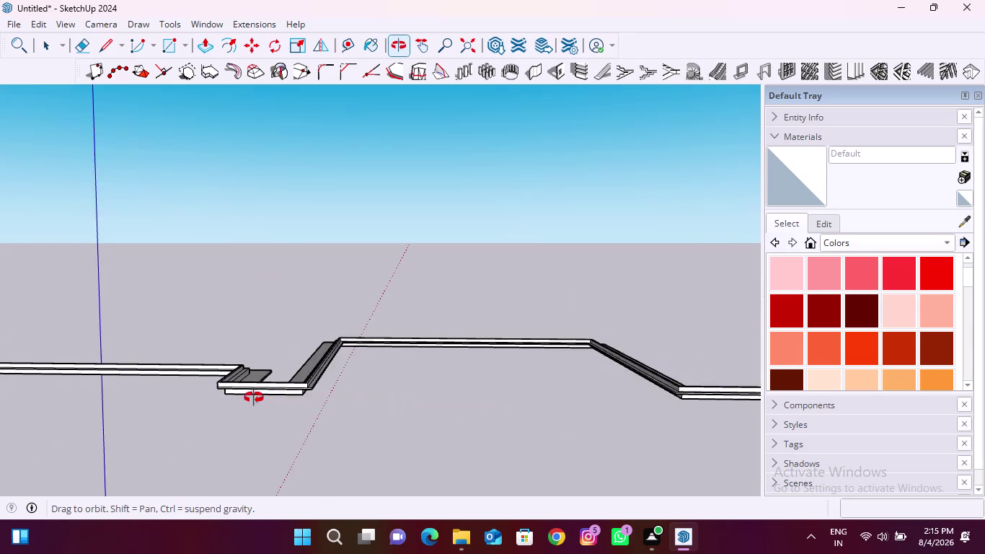
middle_drag(259, 398, 243, 397)
scroll(up, 3)
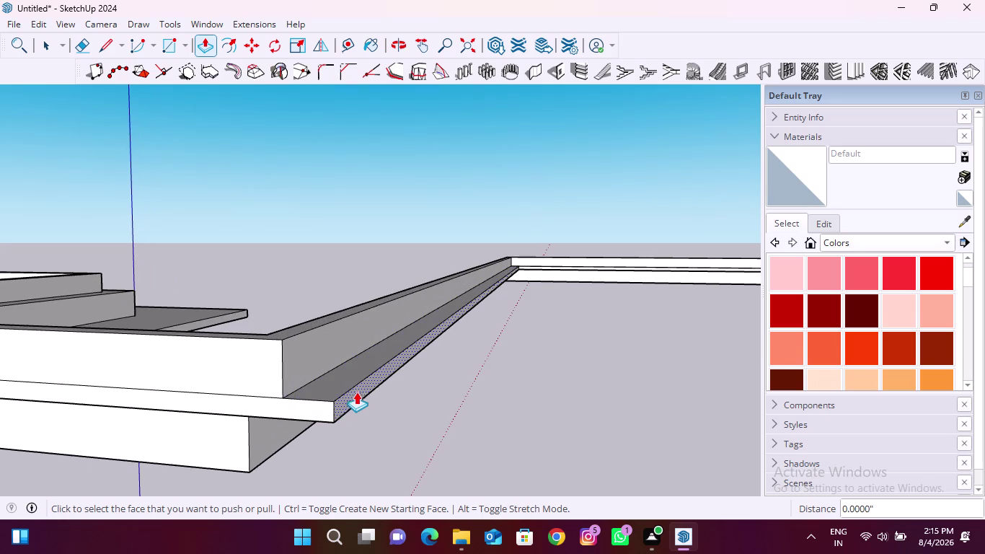
double_click(355, 394)
scroll(down, 3)
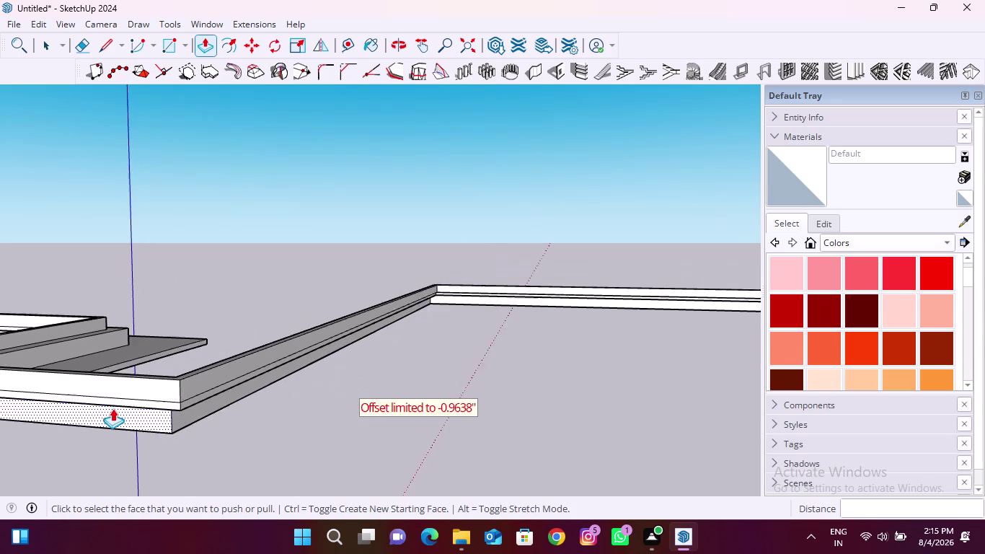
scroll(down, 3)
scroll(up, 3)
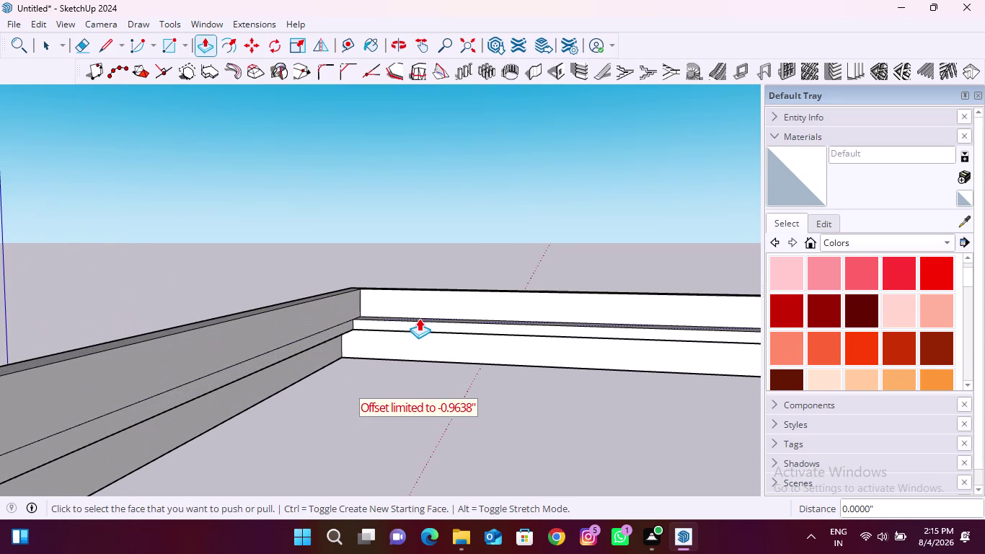
double_click(419, 323)
scroll(down, 3)
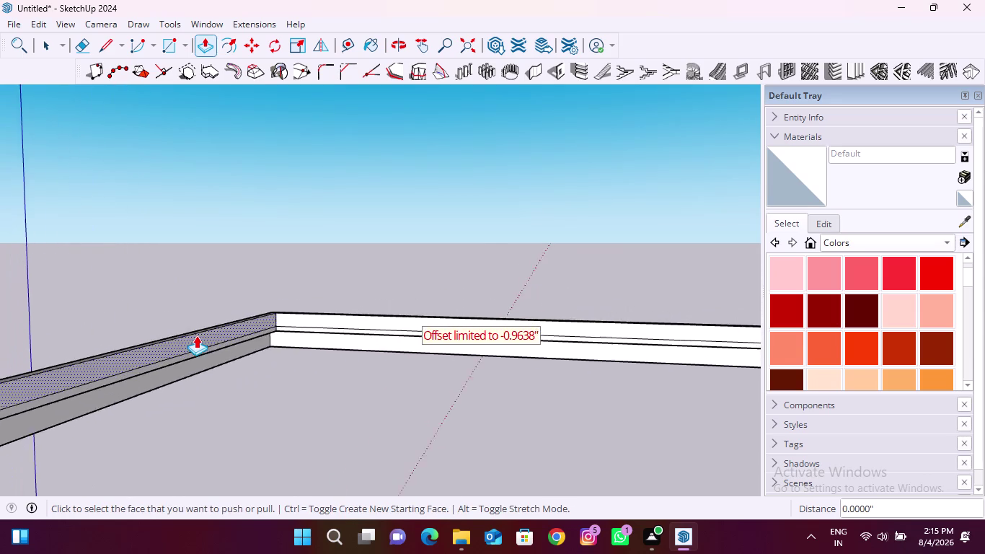
scroll(down, 3)
Repeat the offset on two ledge faces along the remaining wall stretch.
middle_drag(212, 386, 457, 384)
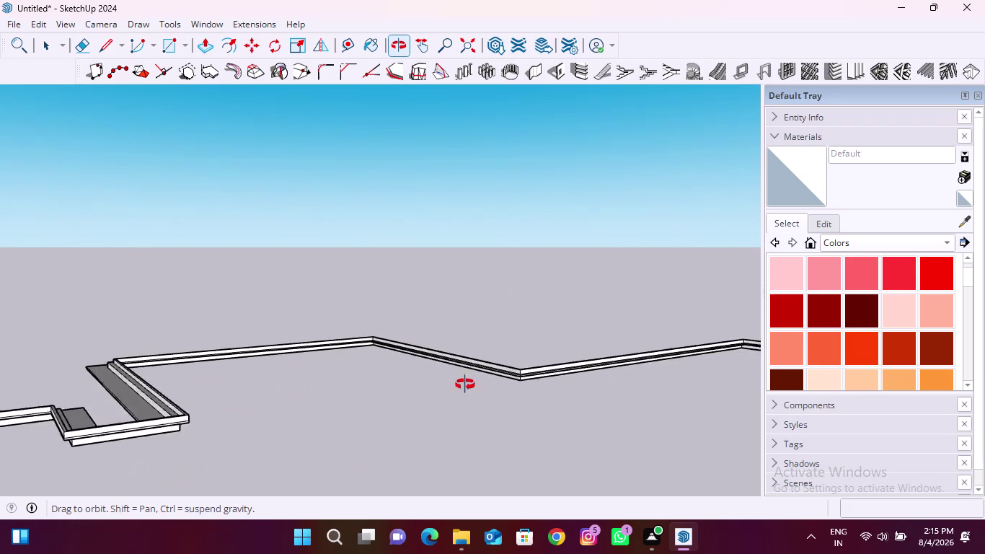
middle_drag(457, 384, 463, 385)
scroll(up, 3)
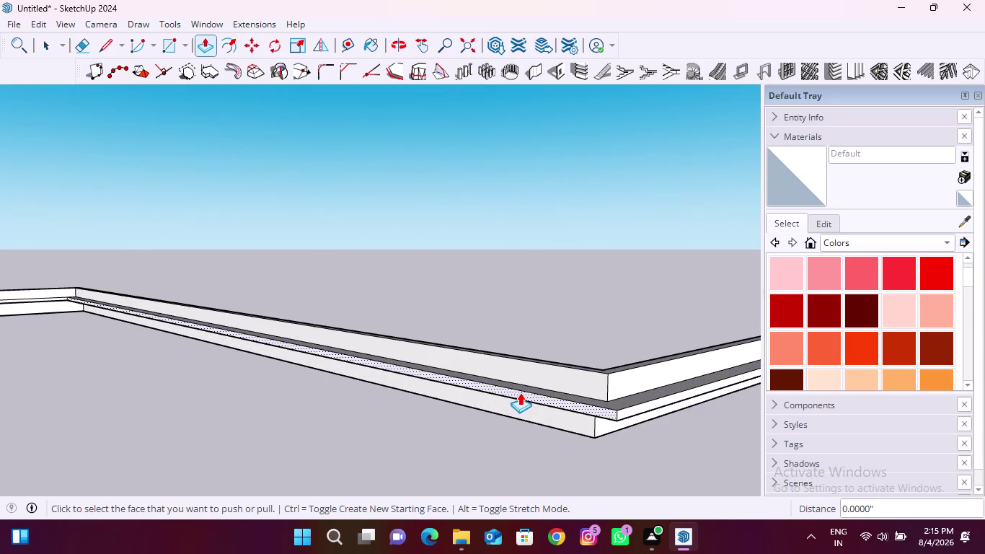
double_click(520, 393)
scroll(down, 3)
scroll(up, 3)
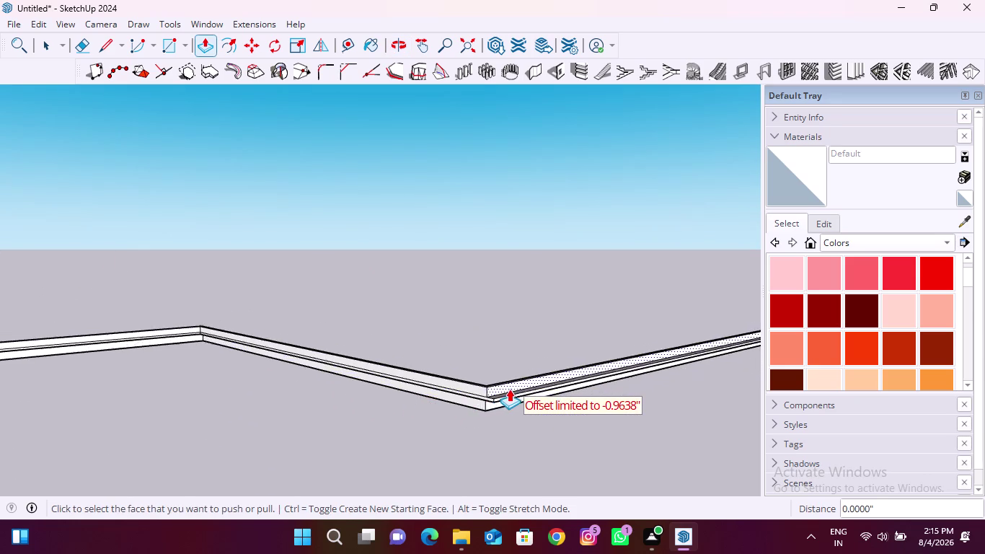
scroll(up, 3)
double_click(496, 418)
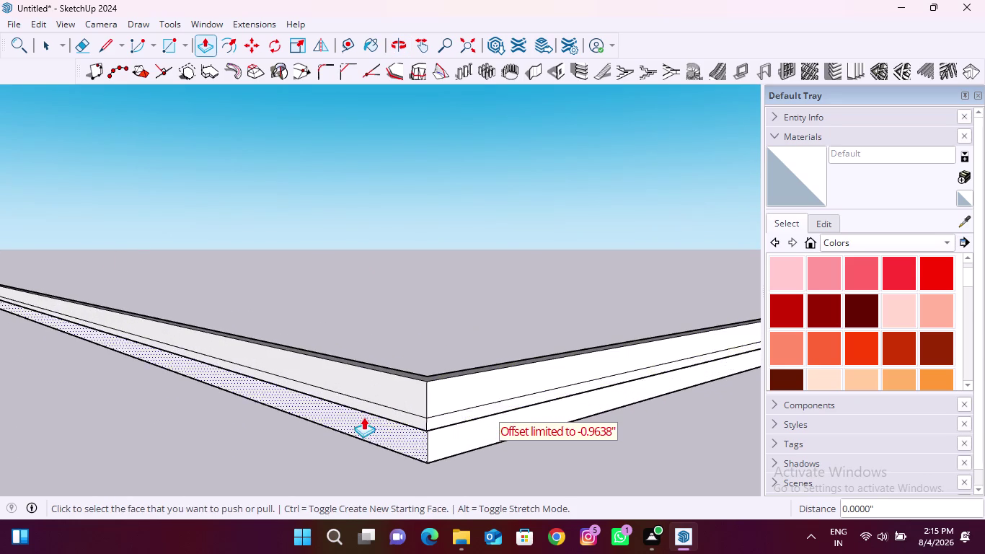
scroll(down, 3)
Raise two more ledge faces by the same repeated offset.
middle_drag(376, 425, 585, 297)
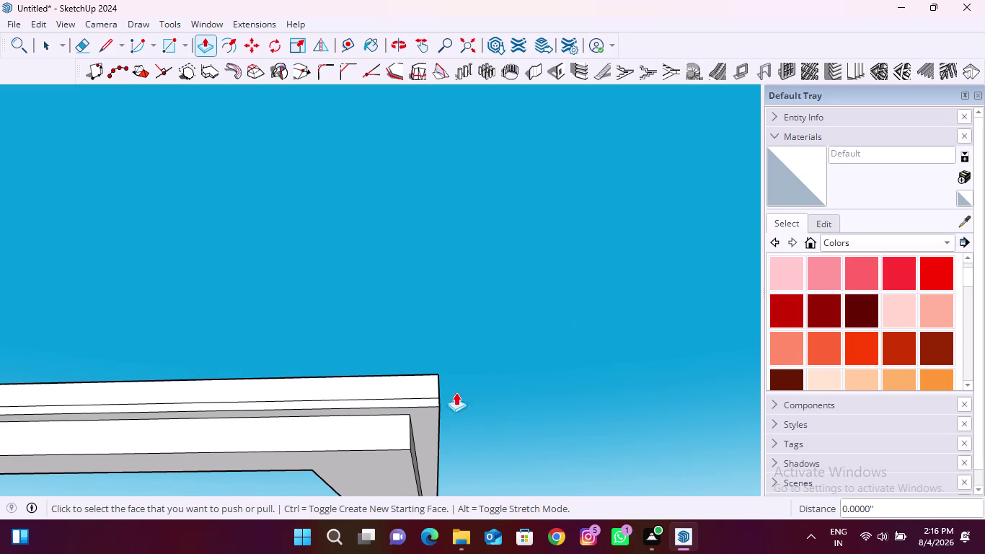
scroll(down, 3)
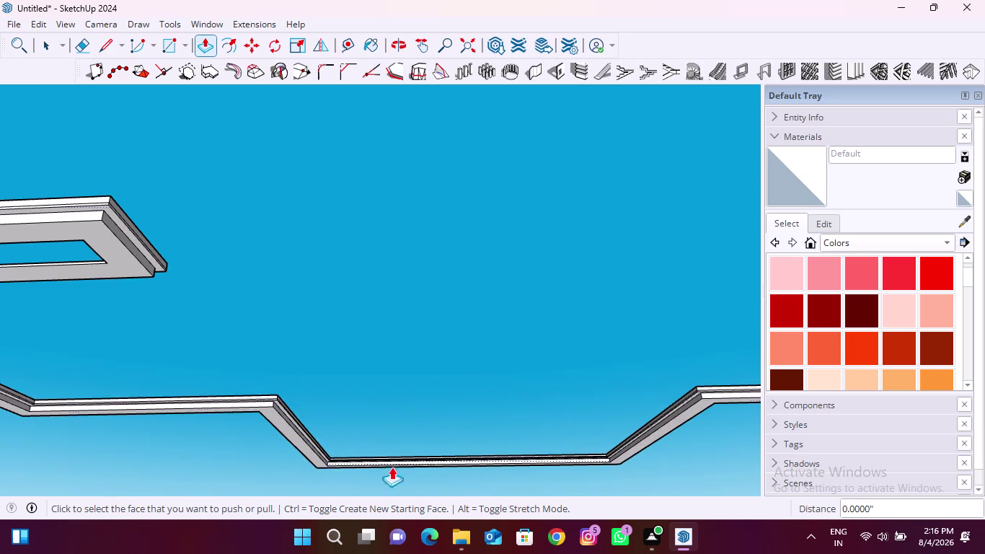
scroll(up, 3)
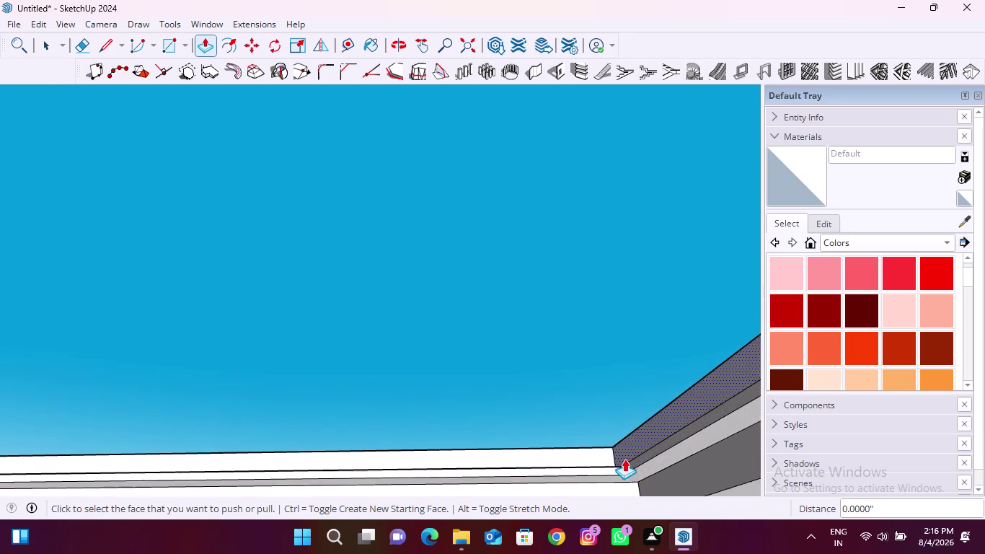
scroll(up, 3)
double_click(600, 475)
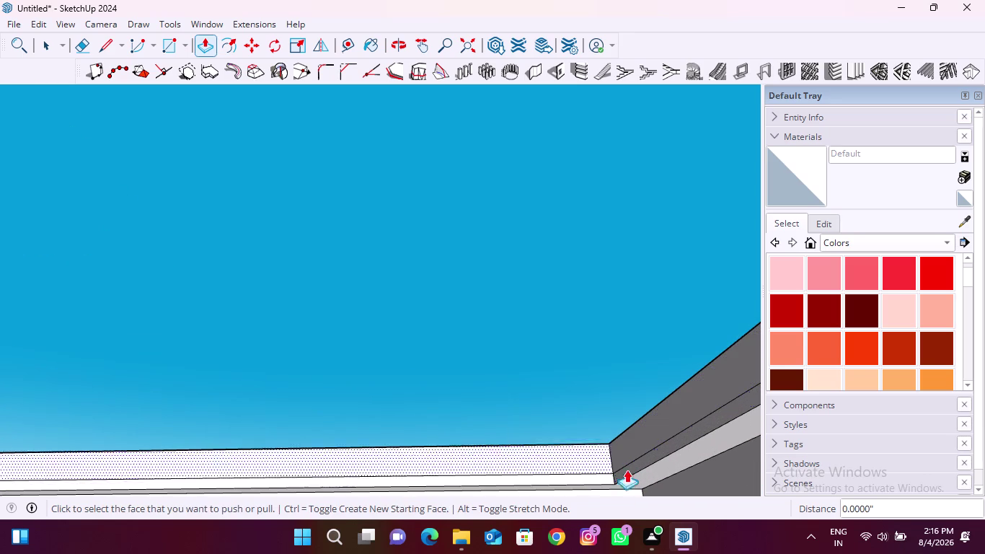
double_click(653, 450)
Undo the last change and orbit out to view the wall outline.
scroll(down, 3)
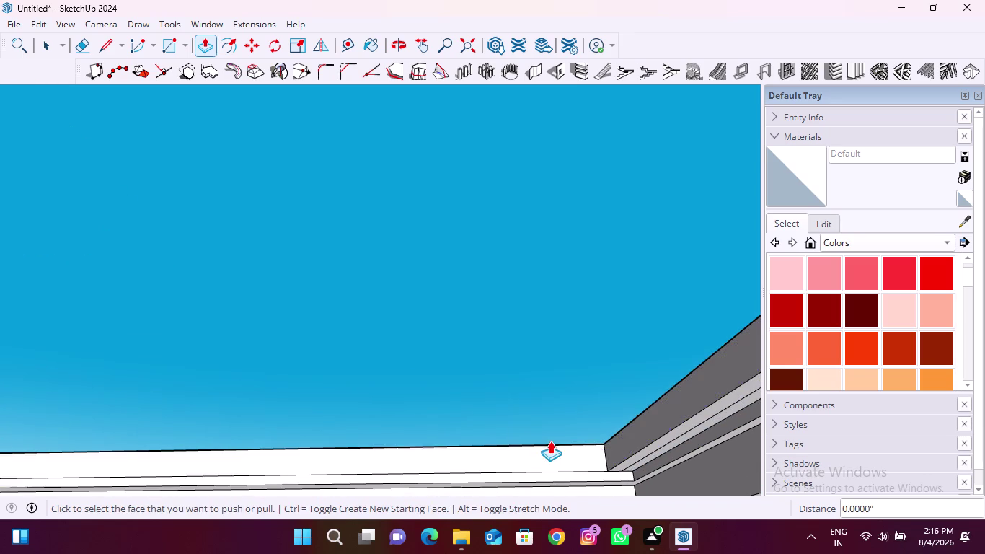
scroll(down, 3)
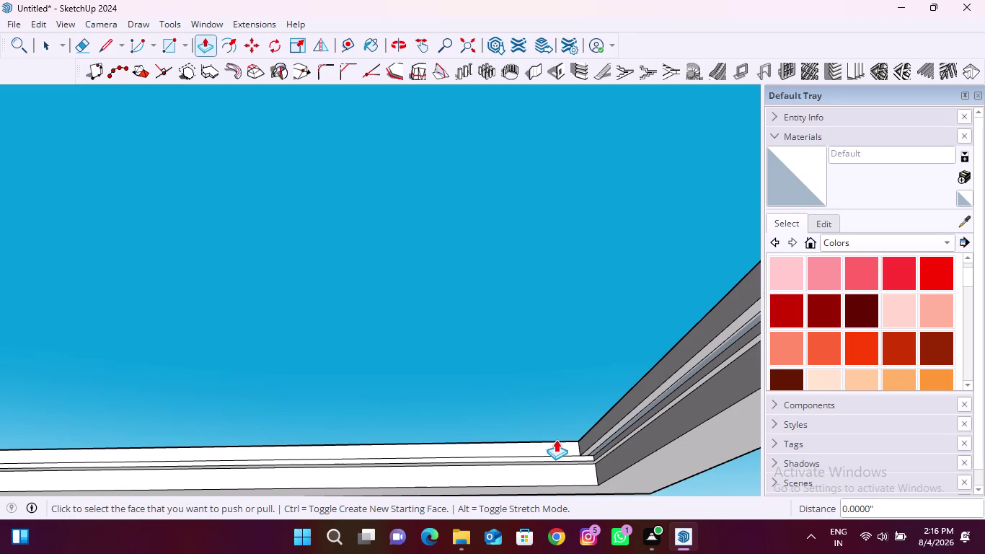
key(ctrl+z)
middle_drag(587, 419, 634, 516)
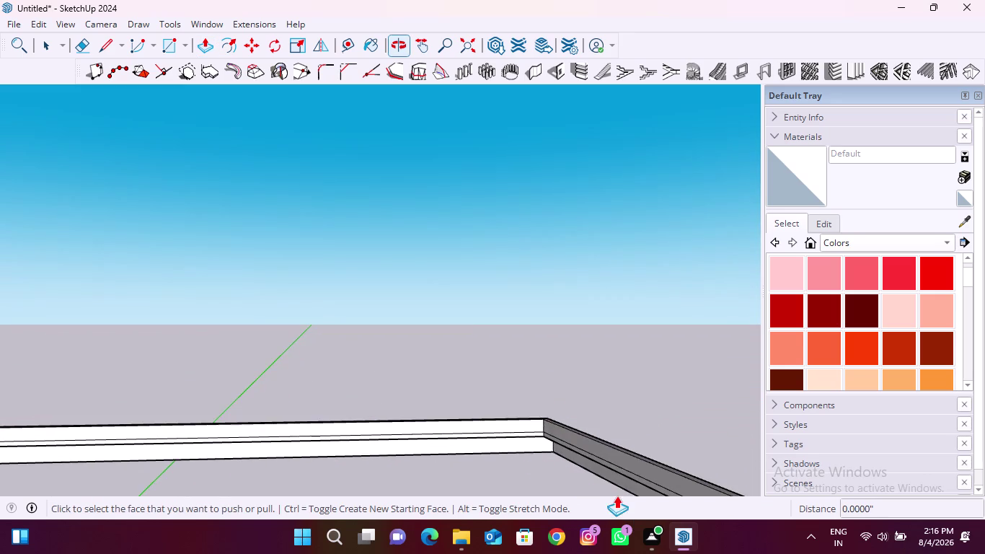
scroll(down, 3)
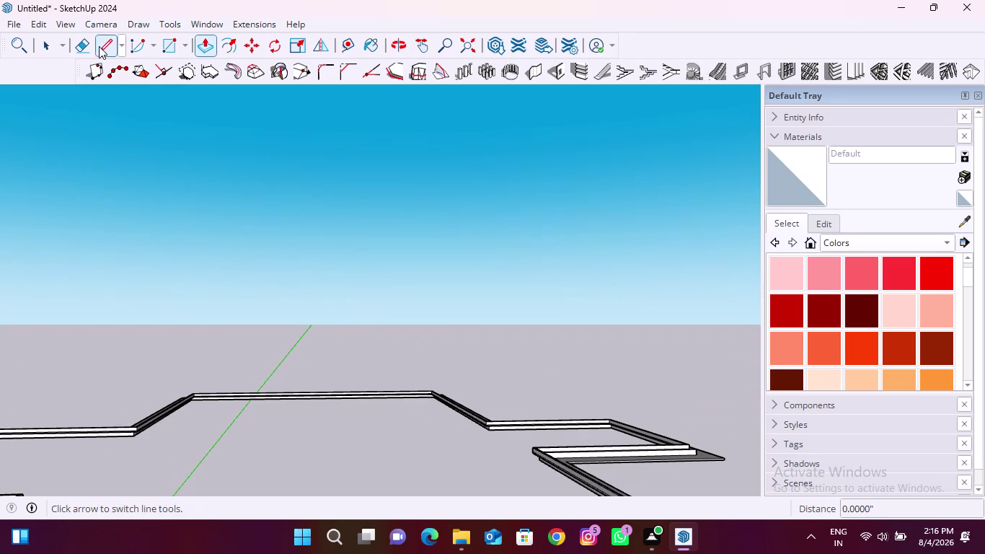
With the Eraser, remove the stray edges across the front wall faces and the tall wall.
click(86, 45)
scroll(up, 3)
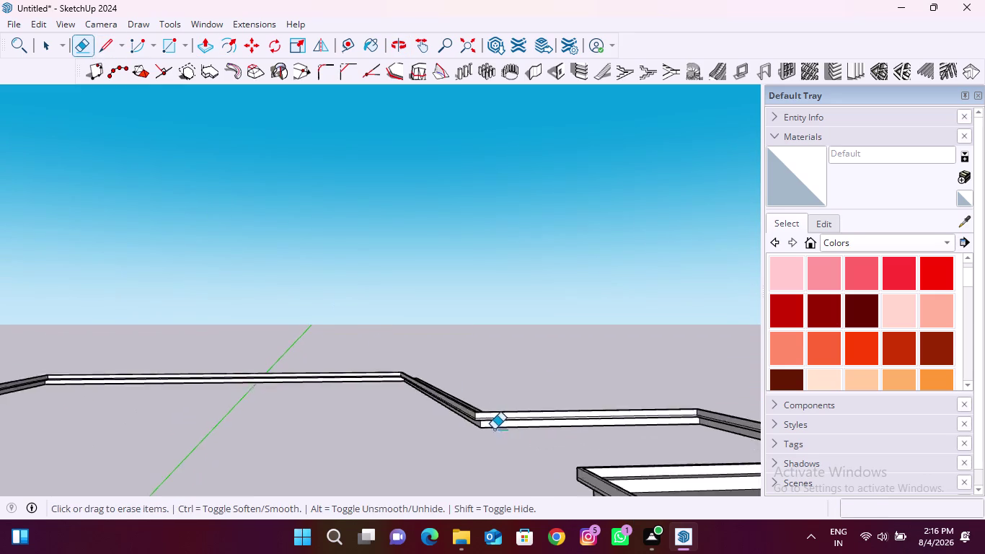
scroll(up, 3)
drag(452, 387, 450, 396)
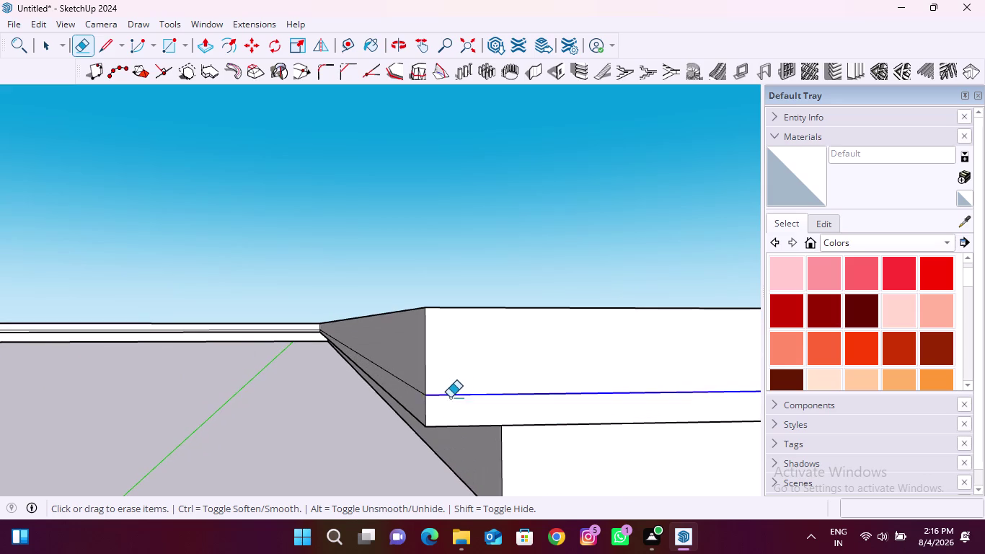
drag(451, 396, 450, 399)
drag(413, 379, 414, 391)
scroll(up, 3)
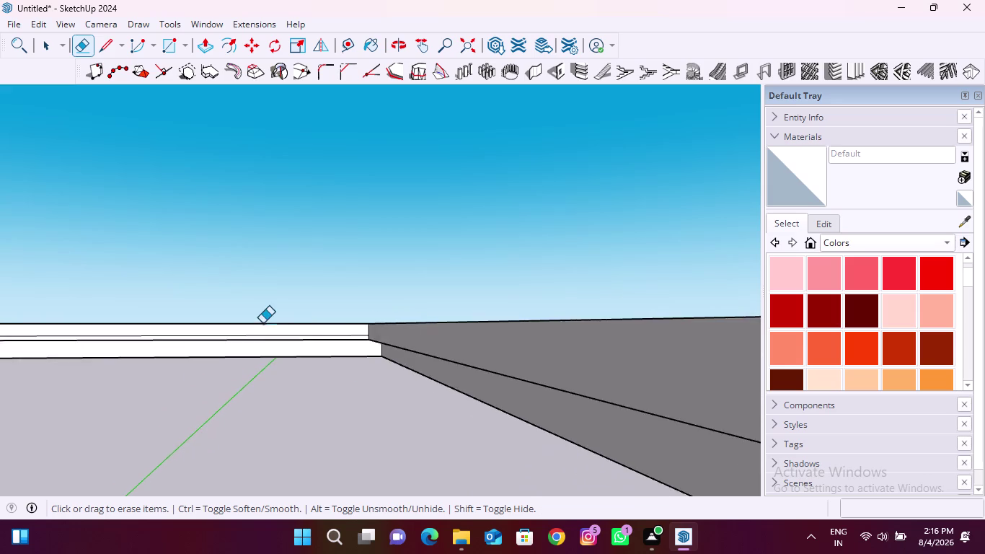
scroll(up, 3)
scroll(up, 3)
drag(408, 318, 409, 325)
scroll(down, 3)
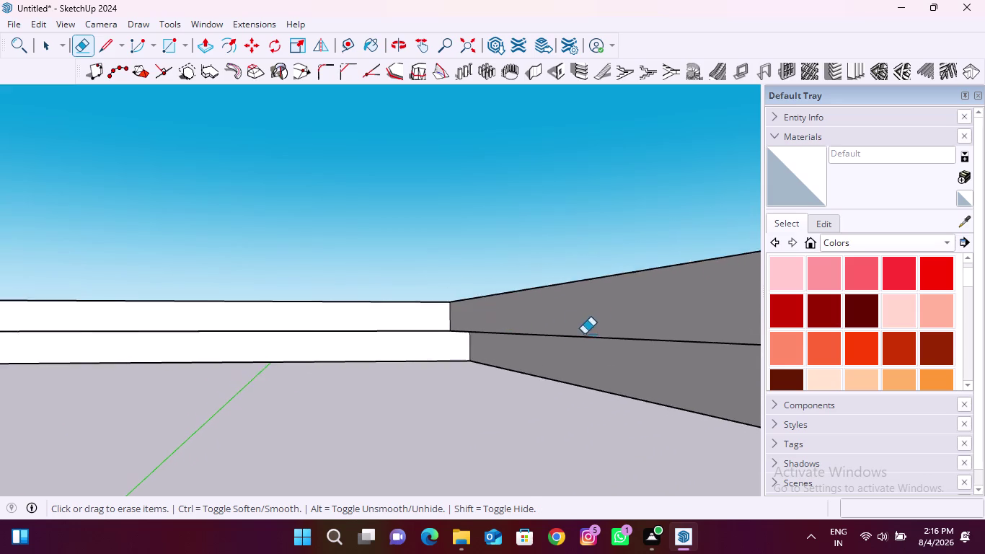
scroll(down, 3)
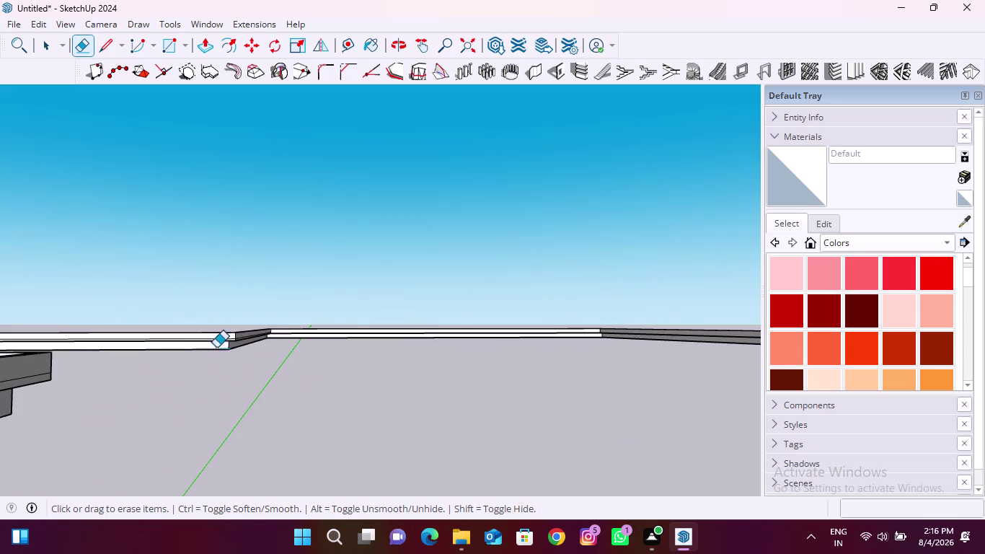
scroll(up, 3)
scroll(up, 3)
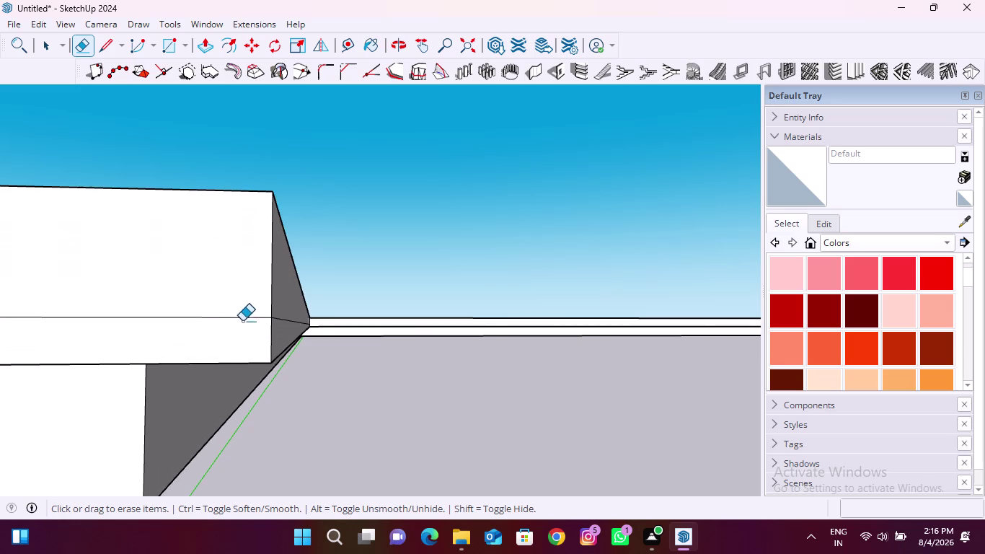
drag(229, 310, 228, 324)
Around the corner, erase the extra edges on the sloped face, wall corner and ledge face.
middle_drag(271, 338, 217, 350)
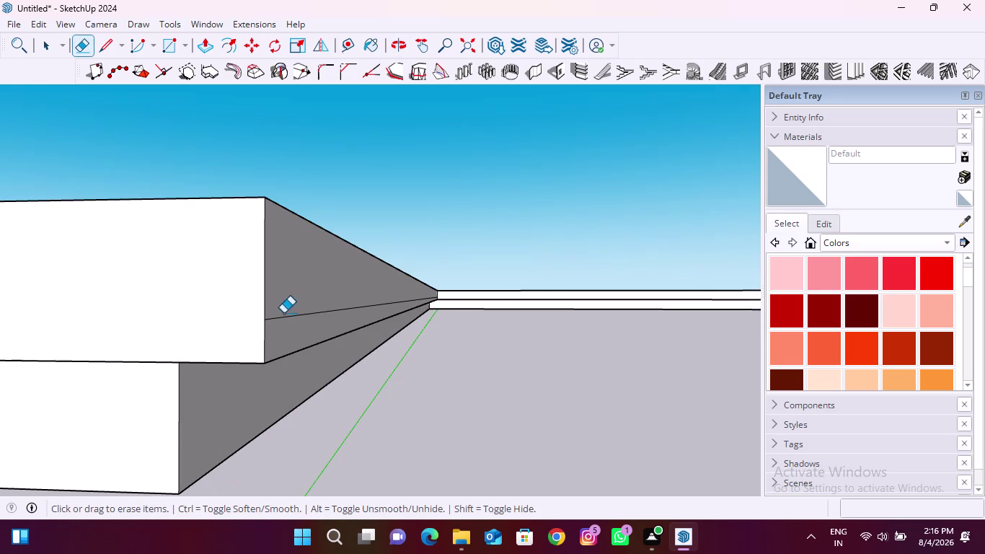
drag(285, 309, 288, 328)
scroll(down, 3)
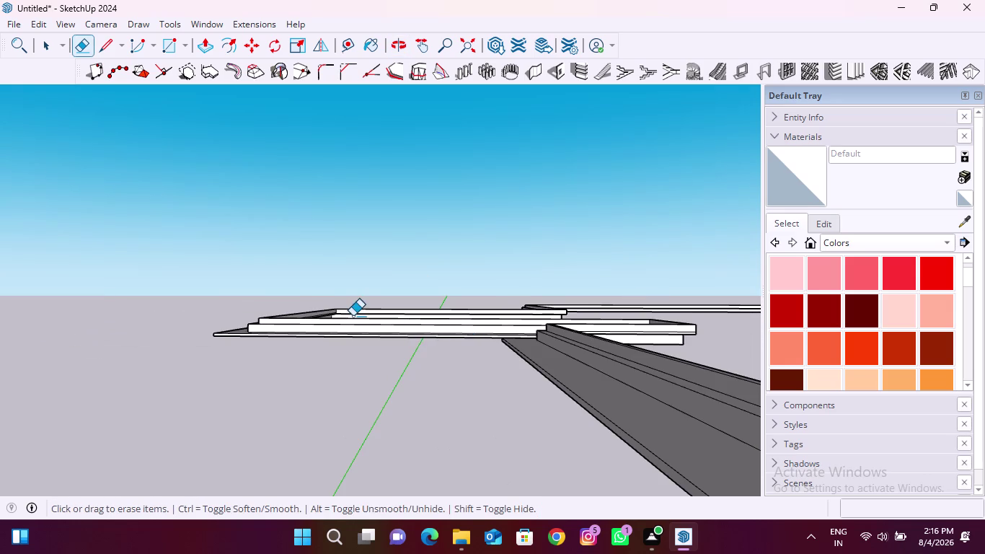
scroll(up, 3)
middle_drag(596, 335, 91, 348)
scroll(up, 3)
drag(409, 311, 407, 318)
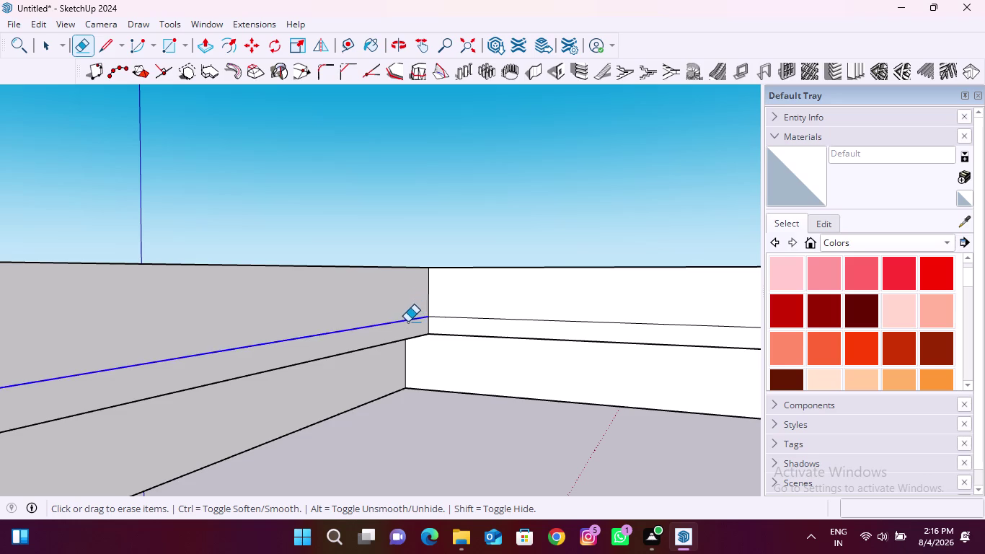
drag(407, 318, 407, 324)
drag(480, 310, 481, 329)
scroll(down, 3)
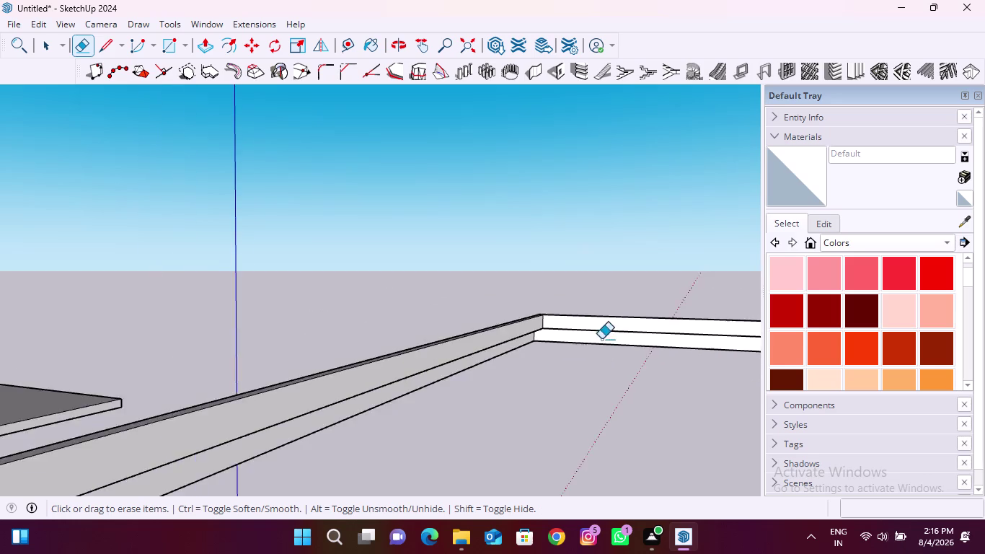
scroll(down, 3)
scroll(up, 3)
Erase the two stray edges at the wall junction, plus lines on the white wall and nearby corner.
middle_drag(435, 365, 436, 364)
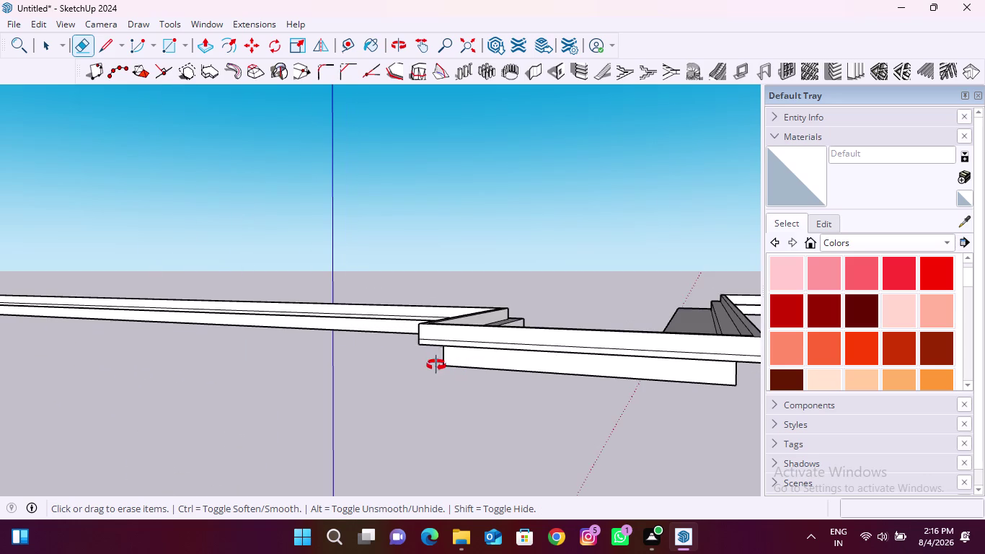
middle_drag(436, 365, 613, 364)
scroll(up, 3)
drag(520, 321, 520, 332)
drag(560, 320, 562, 336)
scroll(up, 3)
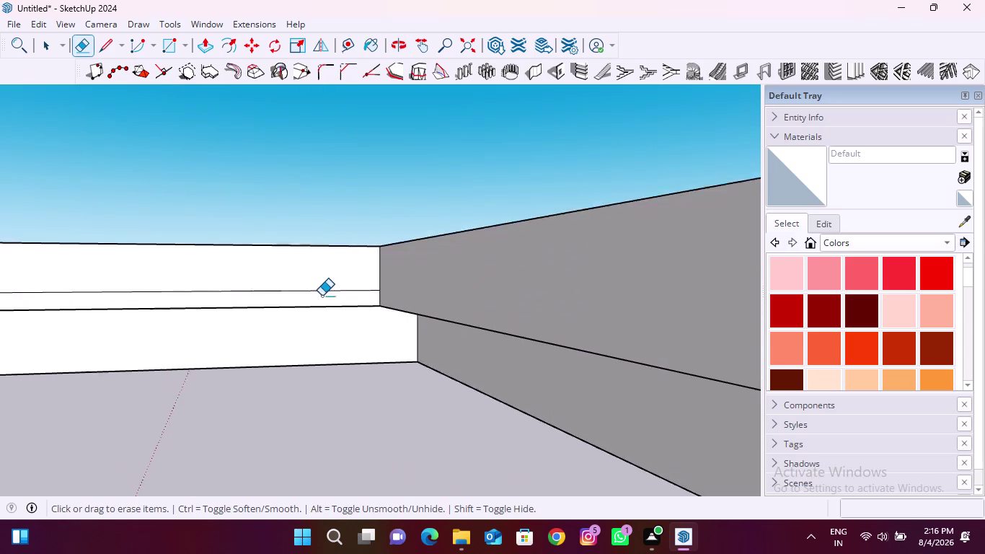
scroll(up, 3)
drag(339, 277, 341, 298)
scroll(down, 3)
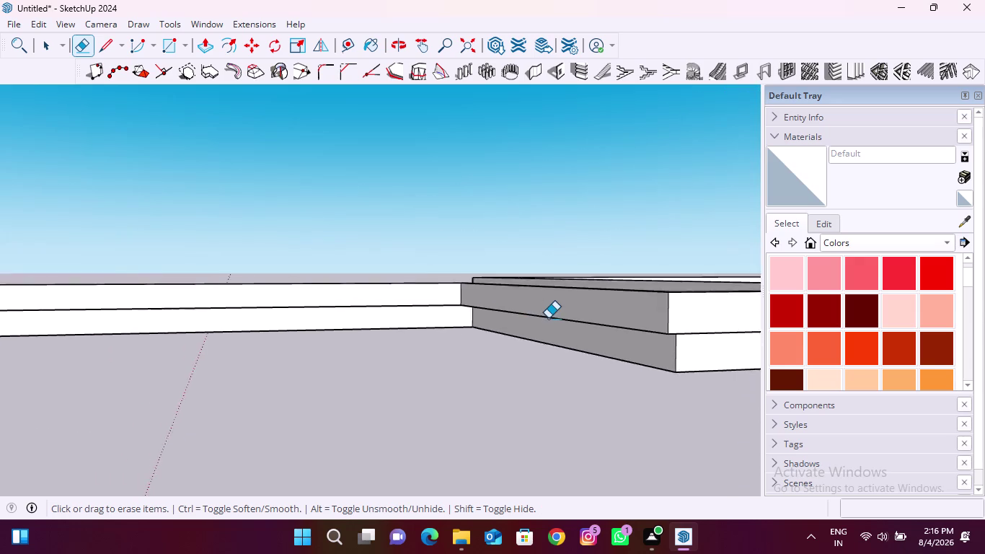
scroll(down, 3)
scroll(up, 3)
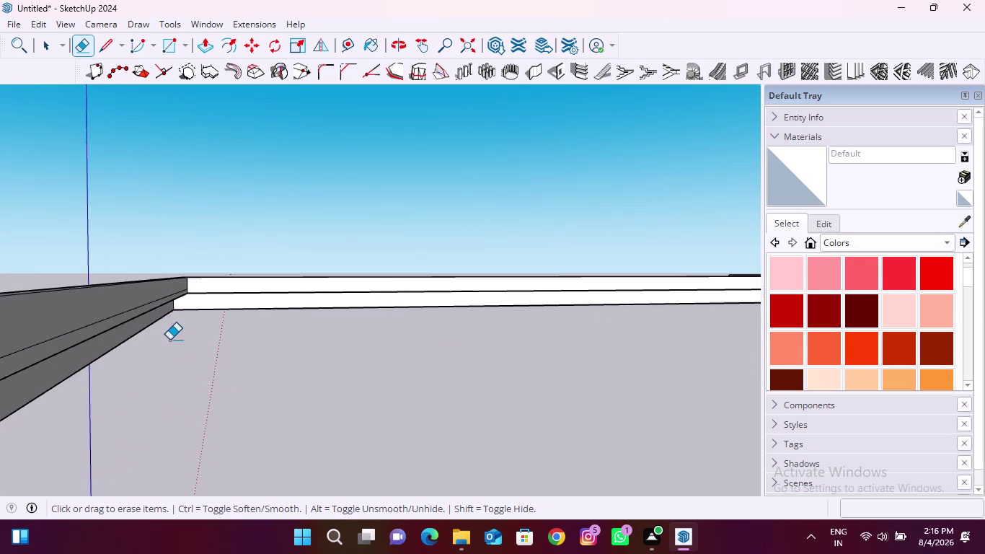
scroll(up, 3)
drag(107, 319, 107, 344)
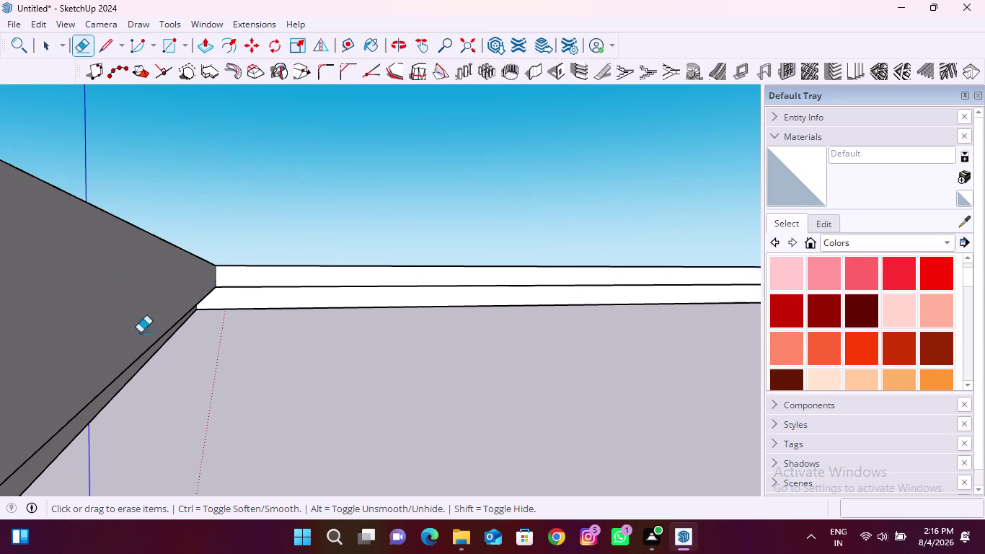
scroll(down, 3)
From above, erase the stray edges at the wall bend, the tall wall face and the wall step.
middle_drag(402, 313, 16, 427)
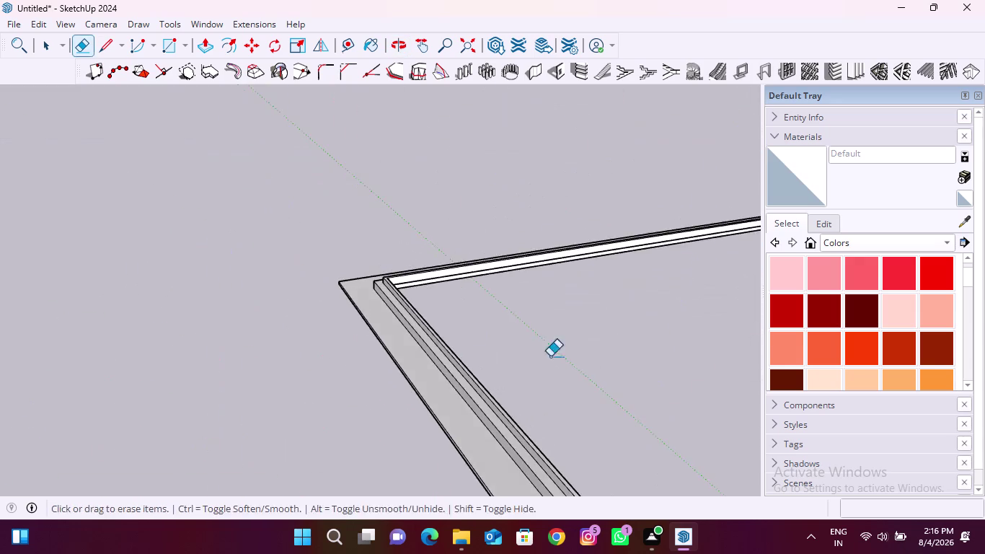
middle_drag(550, 356, 350, 294)
scroll(down, 3)
scroll(up, 3)
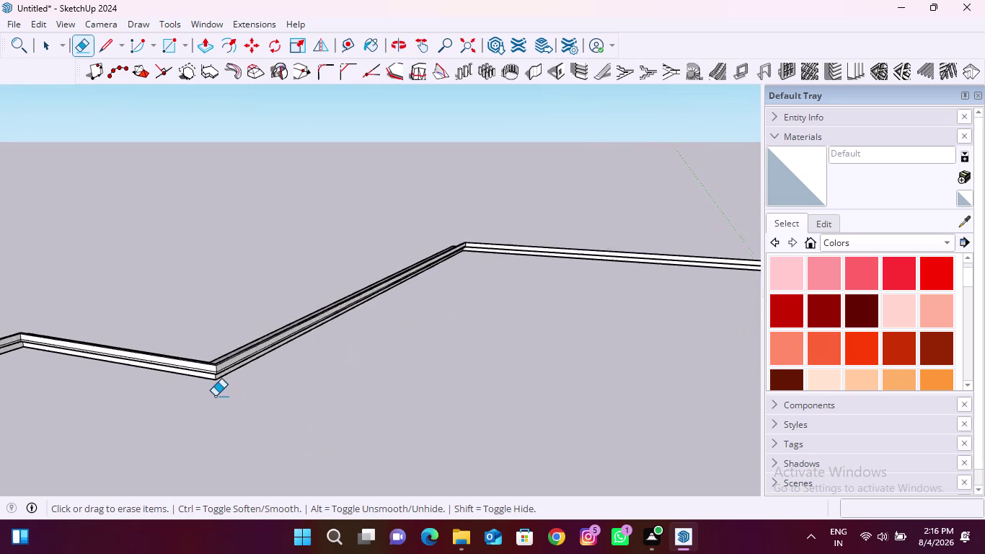
scroll(up, 3)
scroll(up, 3)
scroll(up, 3)
drag(214, 334, 214, 360)
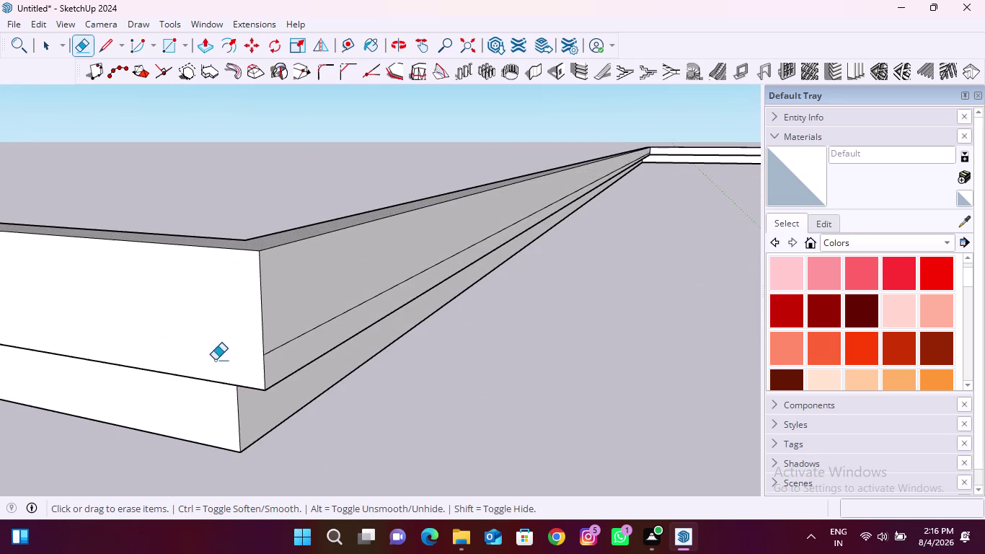
drag(288, 336, 292, 357)
scroll(down, 3)
middle_drag(468, 350, 168, 353)
scroll(up, 3)
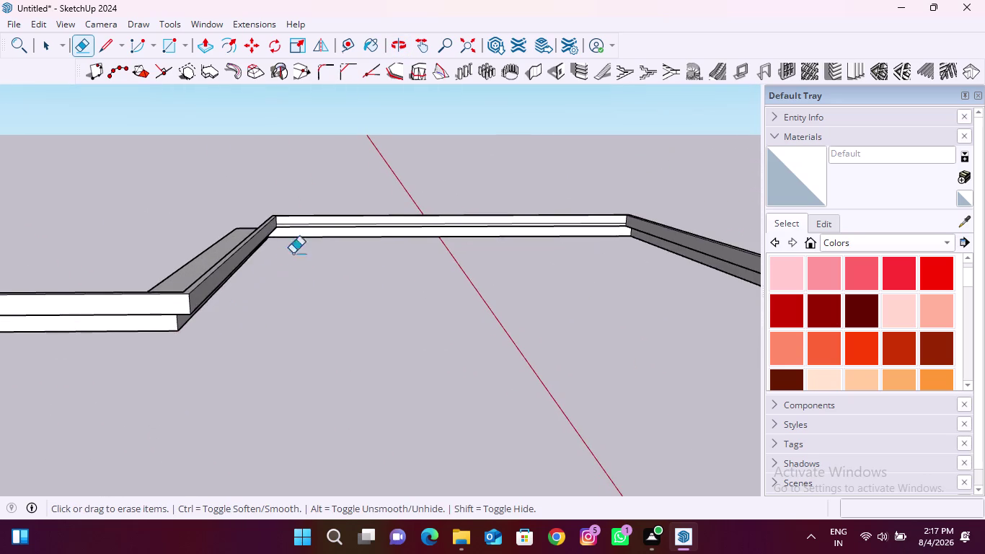
scroll(up, 3)
drag(315, 203, 315, 212)
scroll(down, 3)
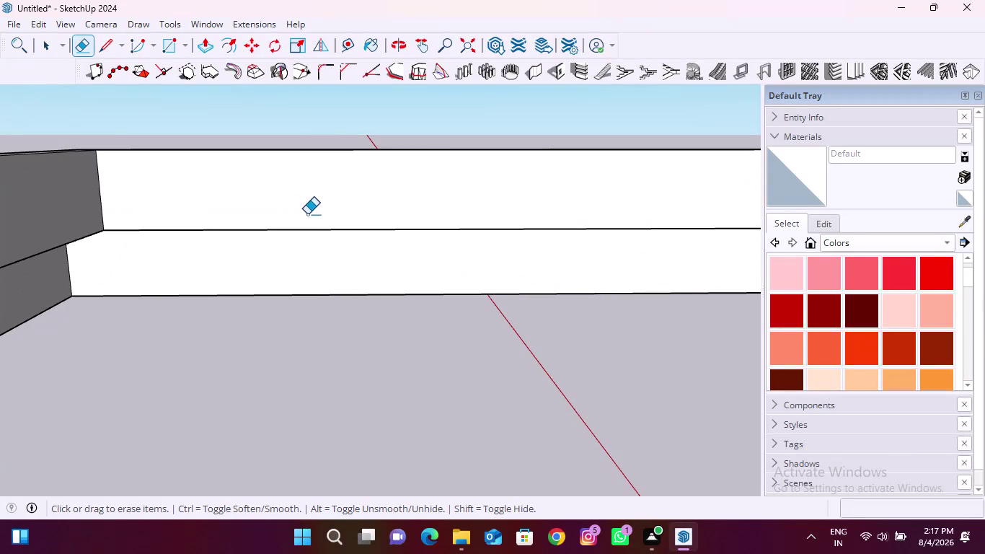
scroll(down, 3)
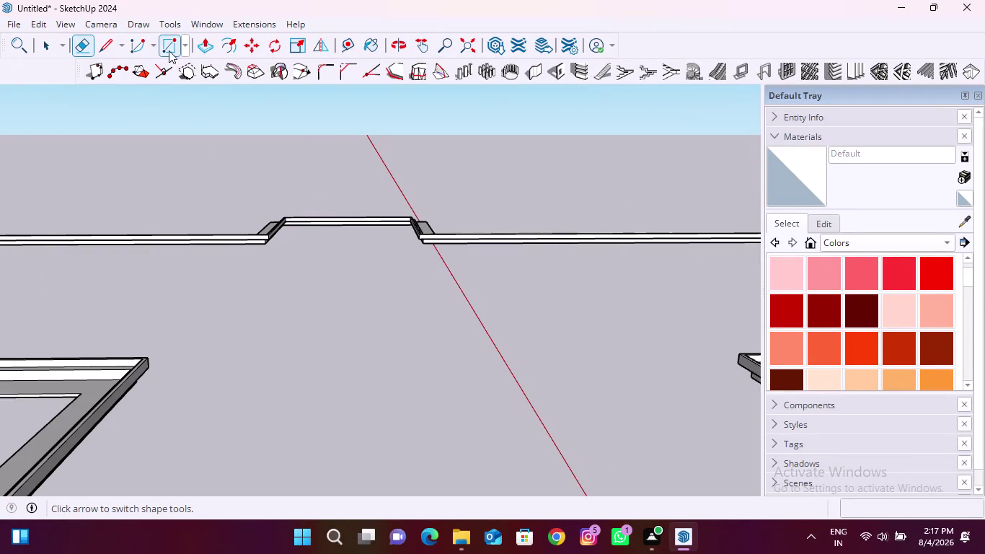
Select the Rectangle tool and orbit until the whole wall layout is visible from above.
click(169, 49)
scroll(down, 3)
scroll(up, 3)
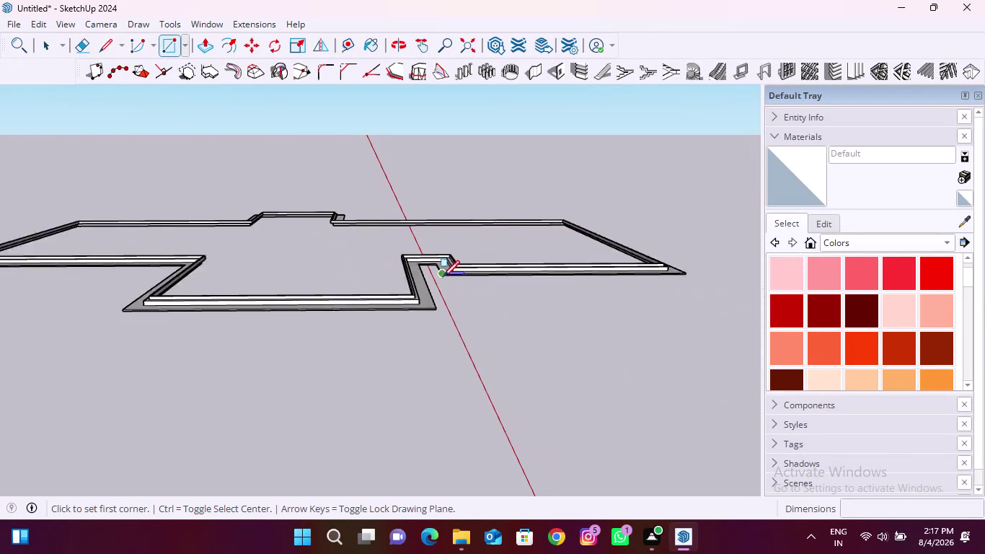
scroll(up, 3)
middle_drag(451, 263, 389, 357)
middle_drag(482, 345, 251, 326)
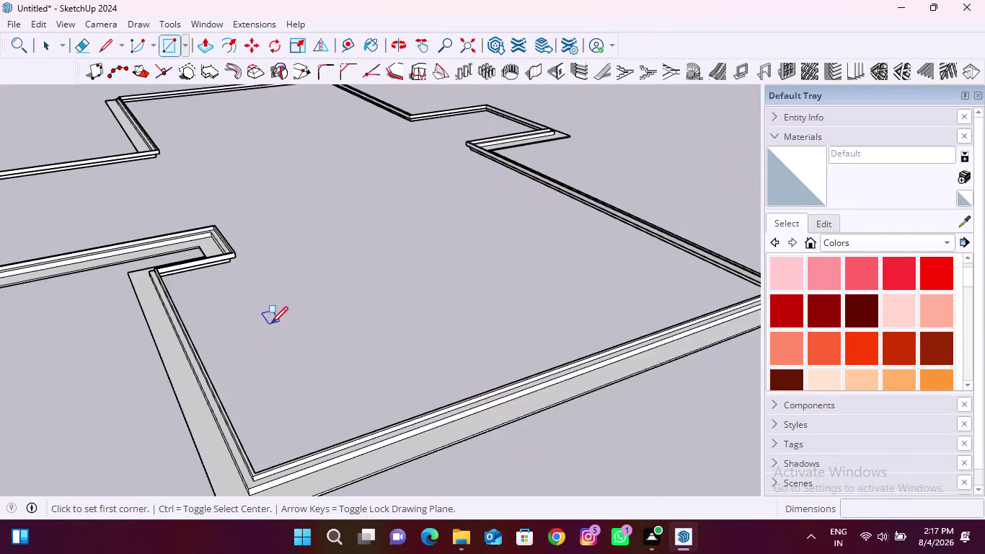
middle_drag(271, 323, 165, 201)
scroll(up, 3)
middle_drag(163, 199, 174, 268)
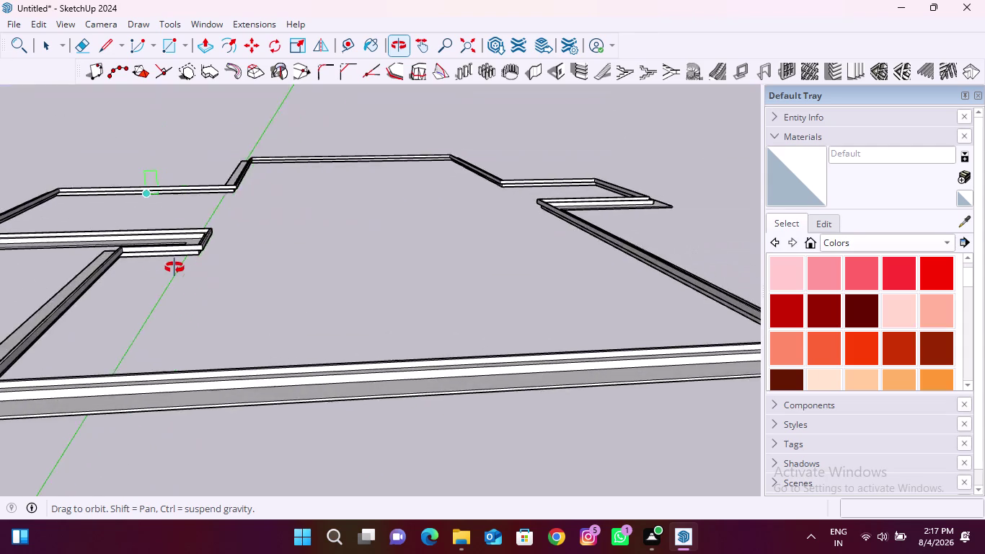
middle_drag(175, 267, 201, 275)
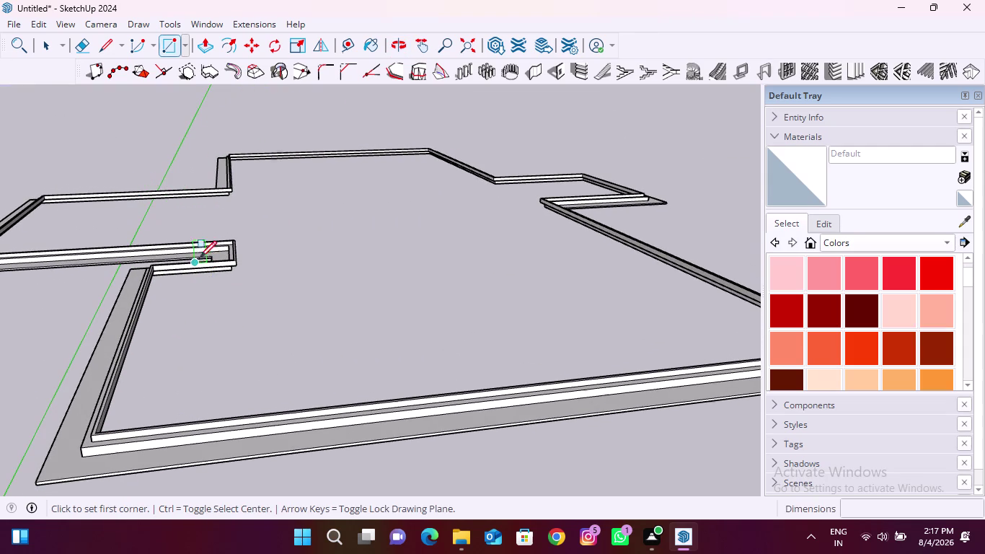
scroll(down, 3)
scroll(down, 3)
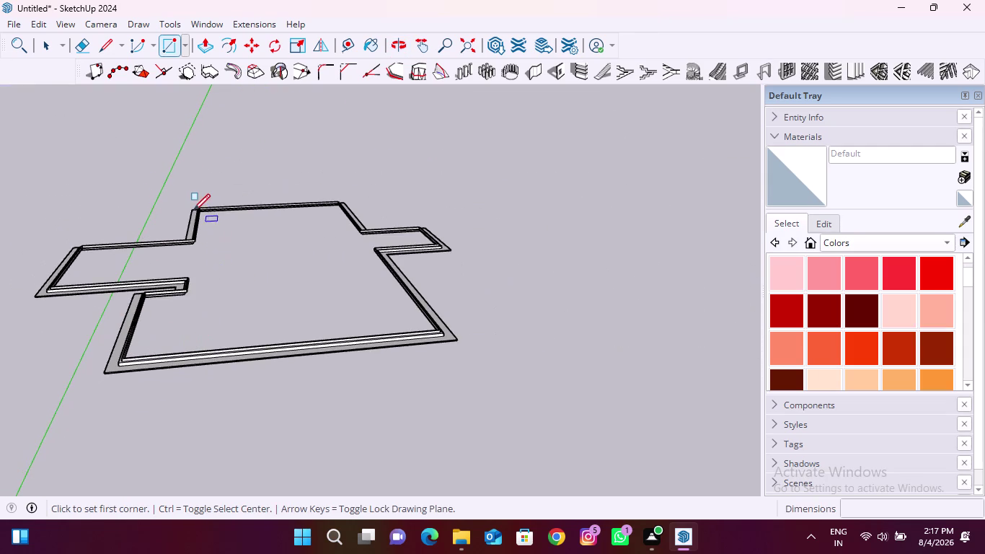
scroll(up, 3)
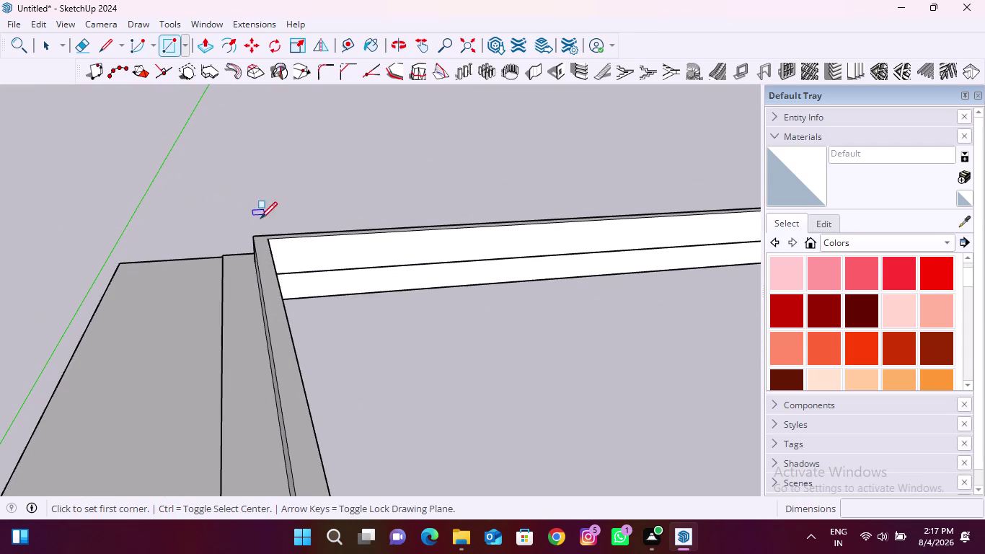
Draw the roof rectangle from the top wall corner to the opposite far corner.
click(267, 239)
scroll(down, 3)
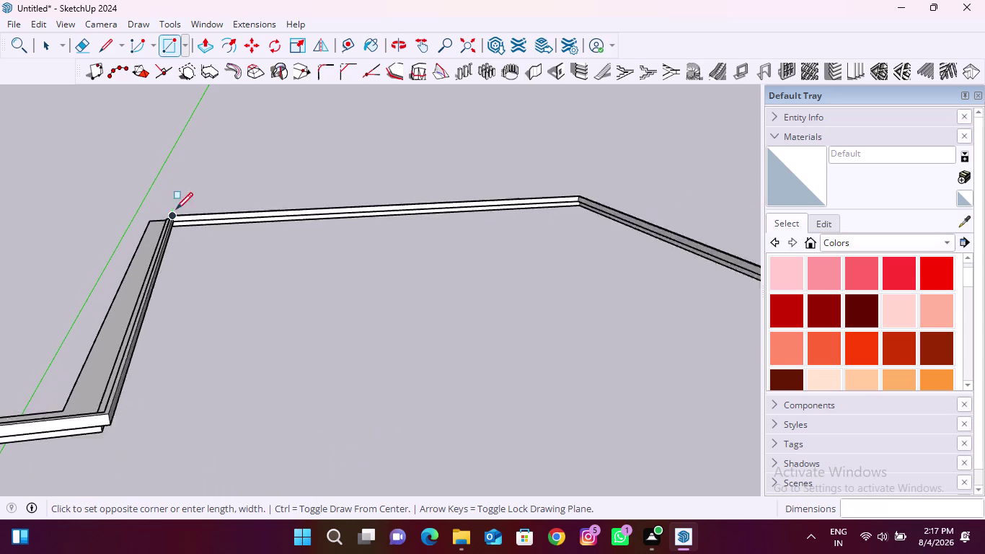
scroll(down, 3)
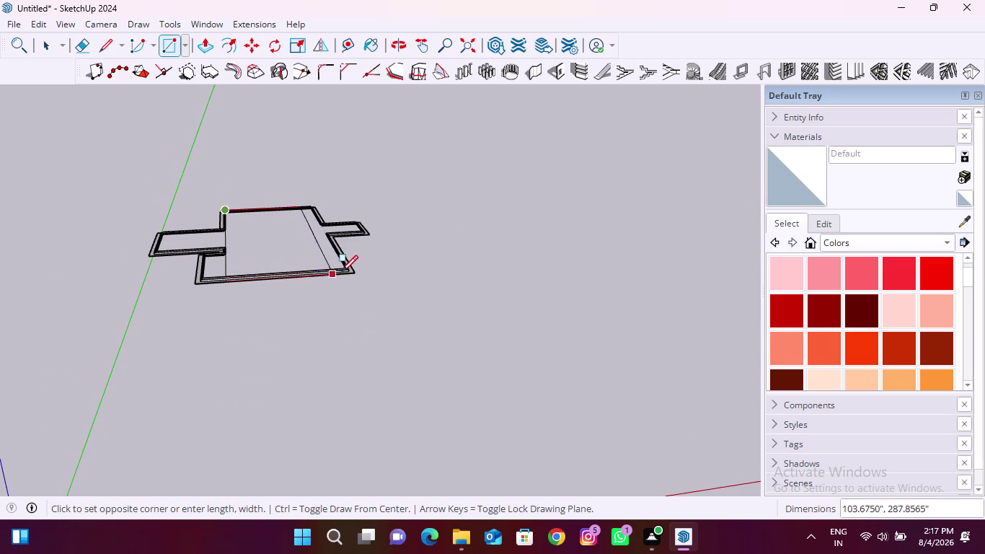
scroll(up, 3)
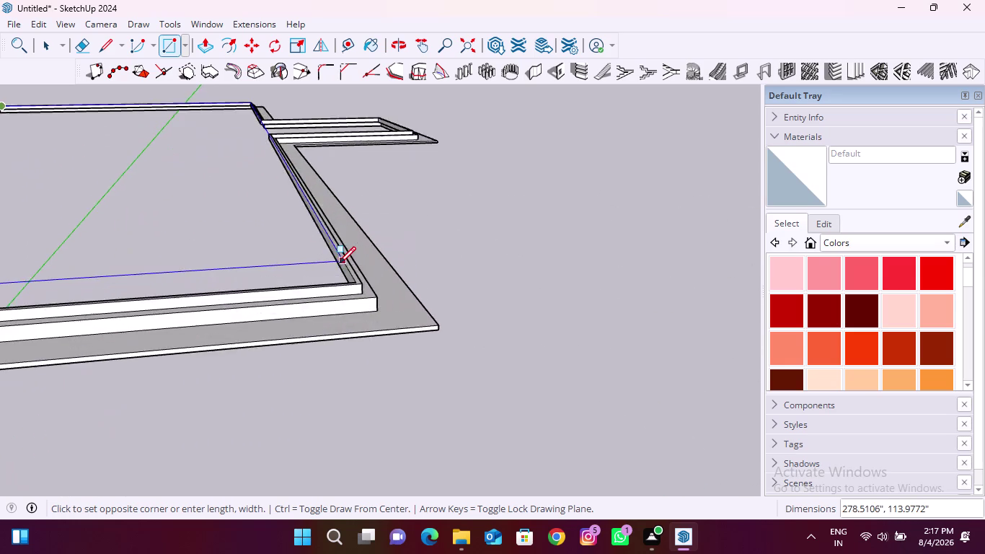
scroll(up, 3)
scroll(down, 3)
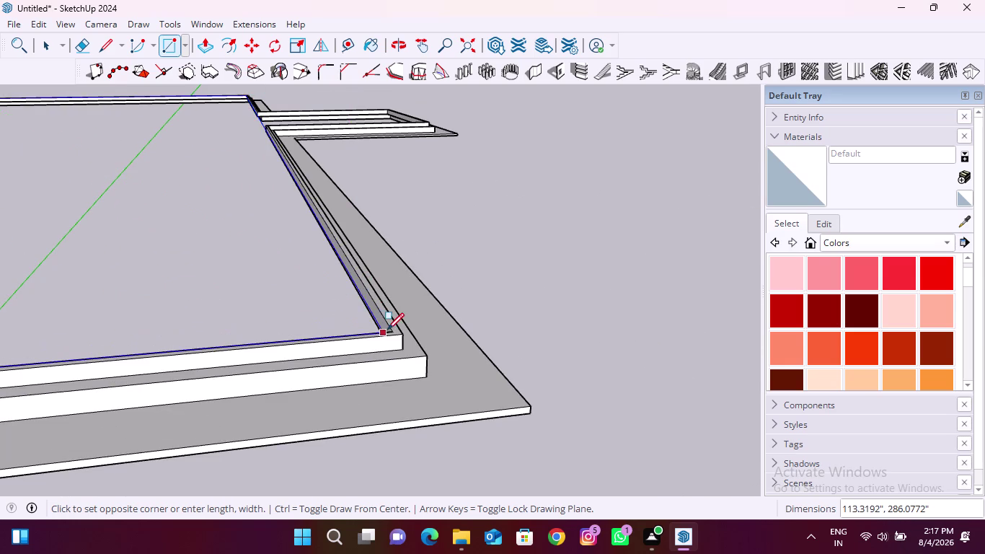
click(391, 330)
scroll(down, 3)
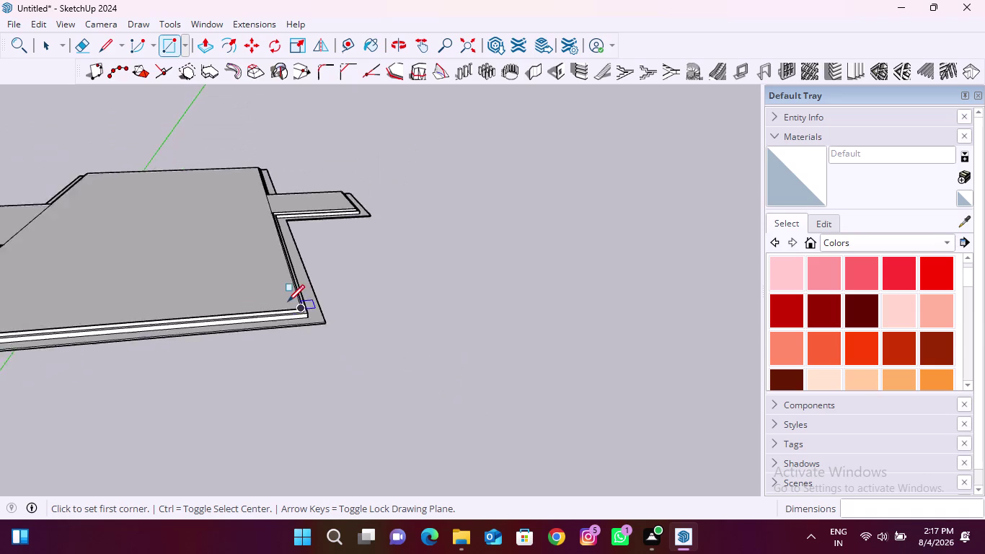
scroll(down, 3)
middle_drag(42, 305, 146, 341)
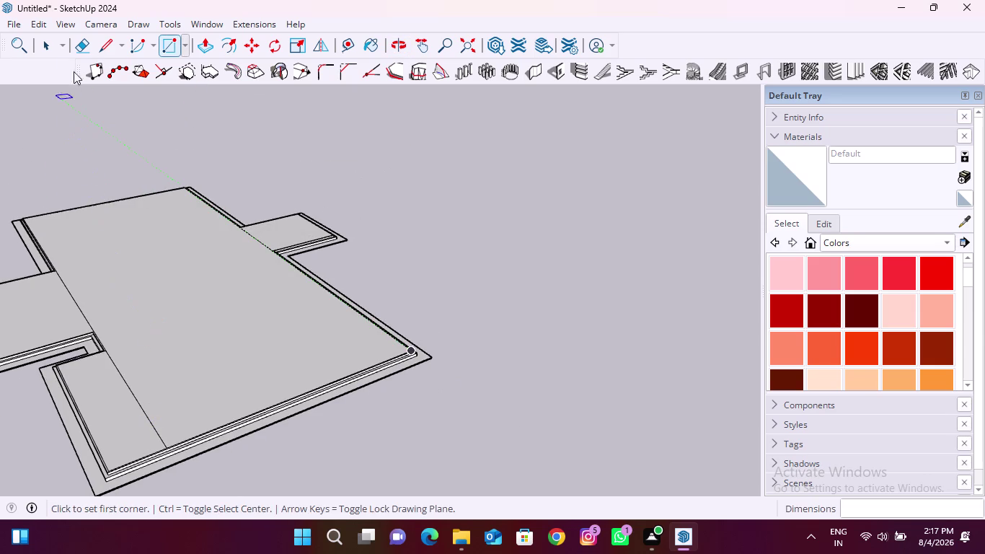
click(79, 48)
Erase the stray diagonal edge across the slab and the extra edge near its top side.
scroll(up, 3)
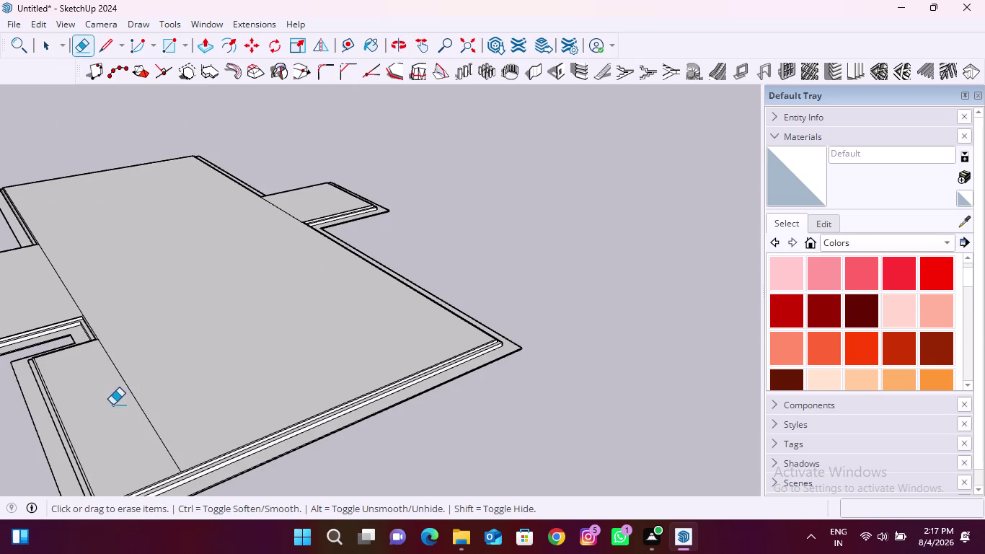
drag(106, 408, 148, 396)
drag(38, 272, 67, 263)
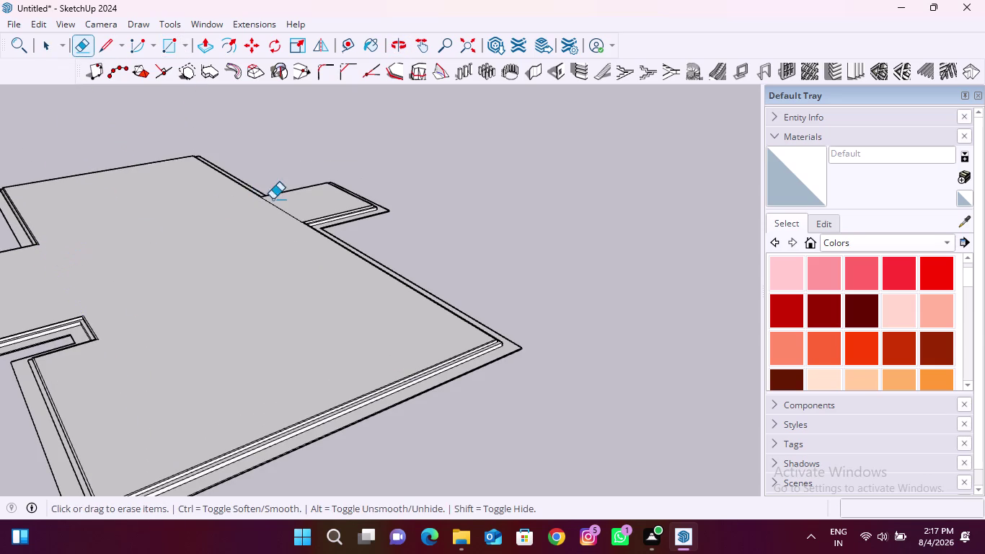
drag(294, 204, 267, 225)
Orbit to a low view beneath the slab and wall ledges.
scroll(down, 3)
middle_drag(259, 385, 214, 240)
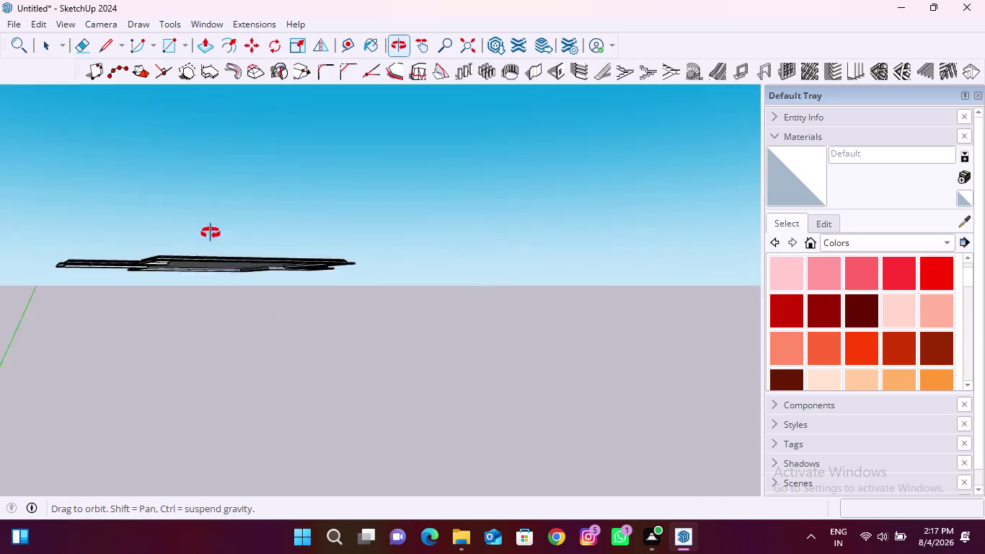
middle_drag(215, 240, 198, 203)
scroll(up, 3)
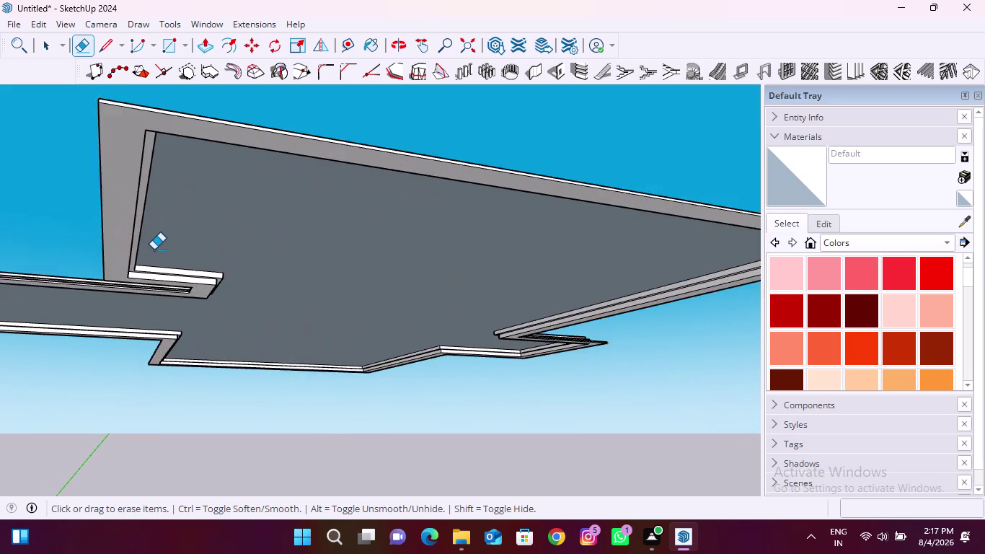
middle_drag(224, 300, 207, 261)
scroll(up, 3)
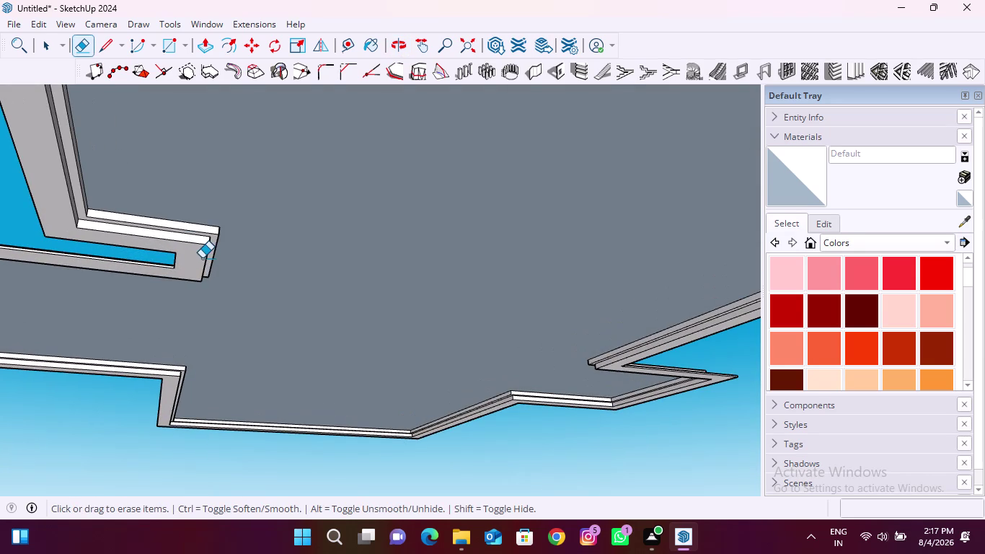